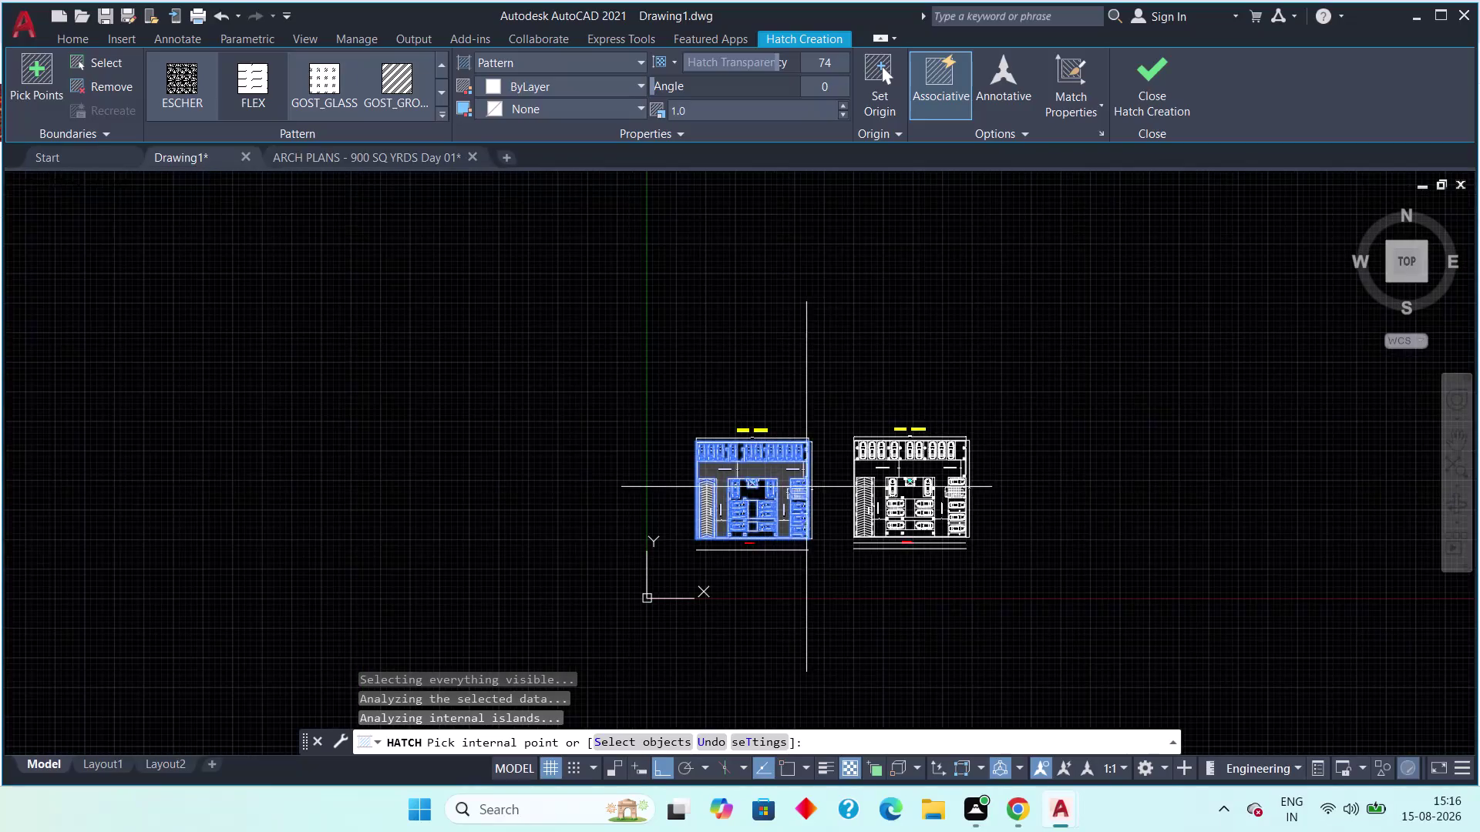
Finish placing the semi-transparent FLEX hatch on the left plan's driveway.
scroll(up, 3)
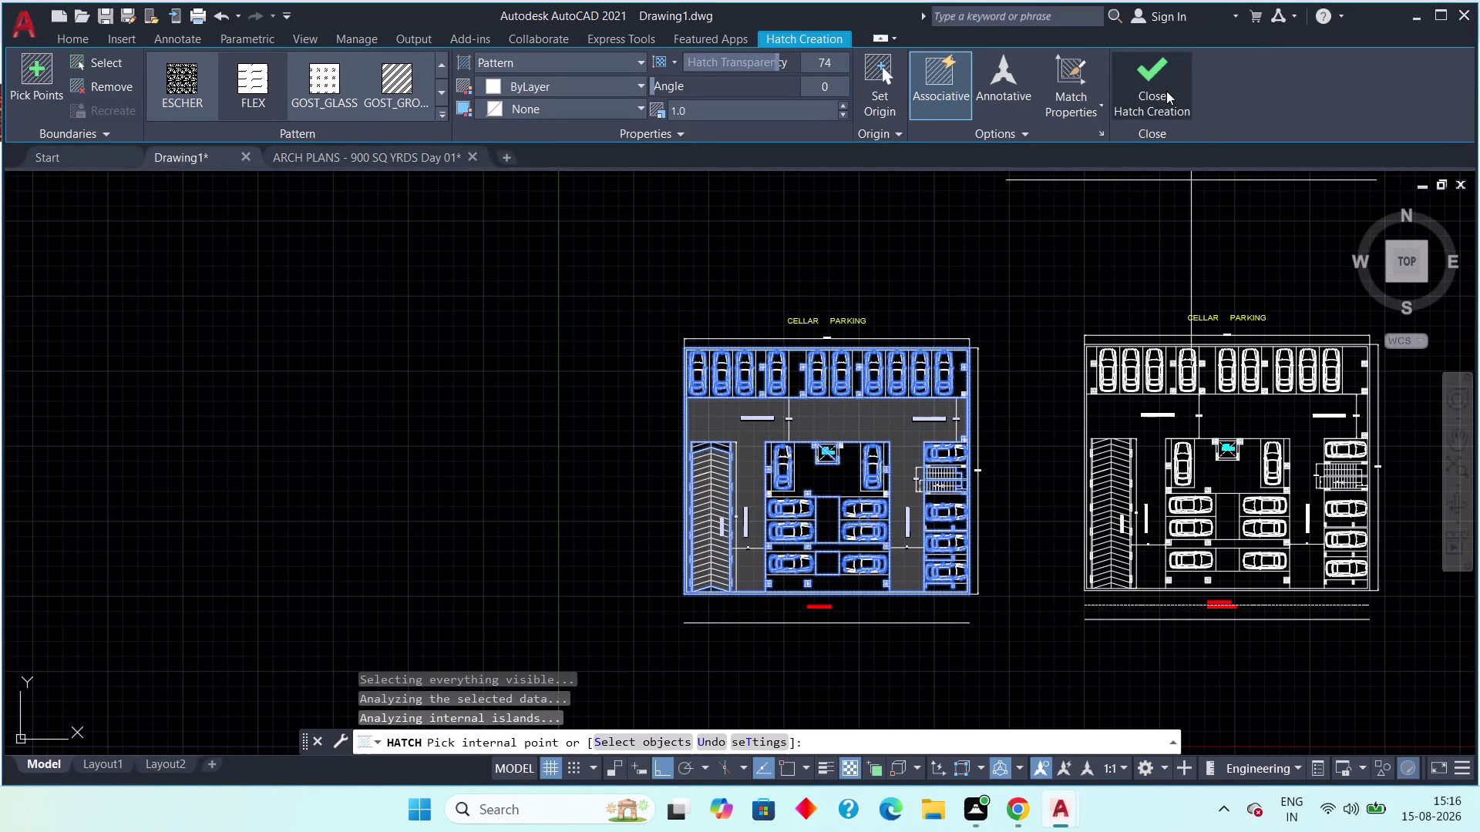
click(1166, 91)
scroll(up, 3)
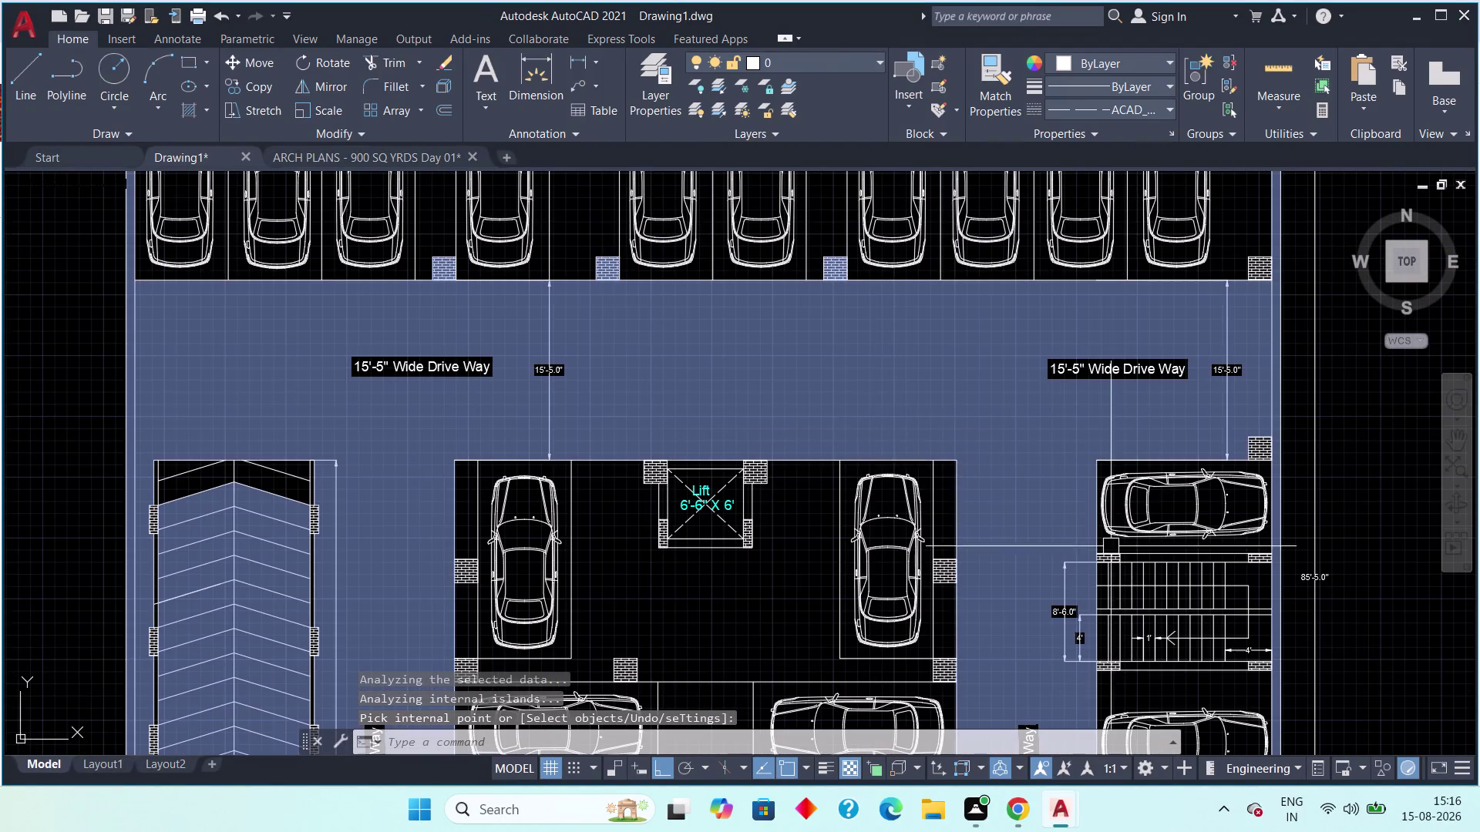
click(1053, 433)
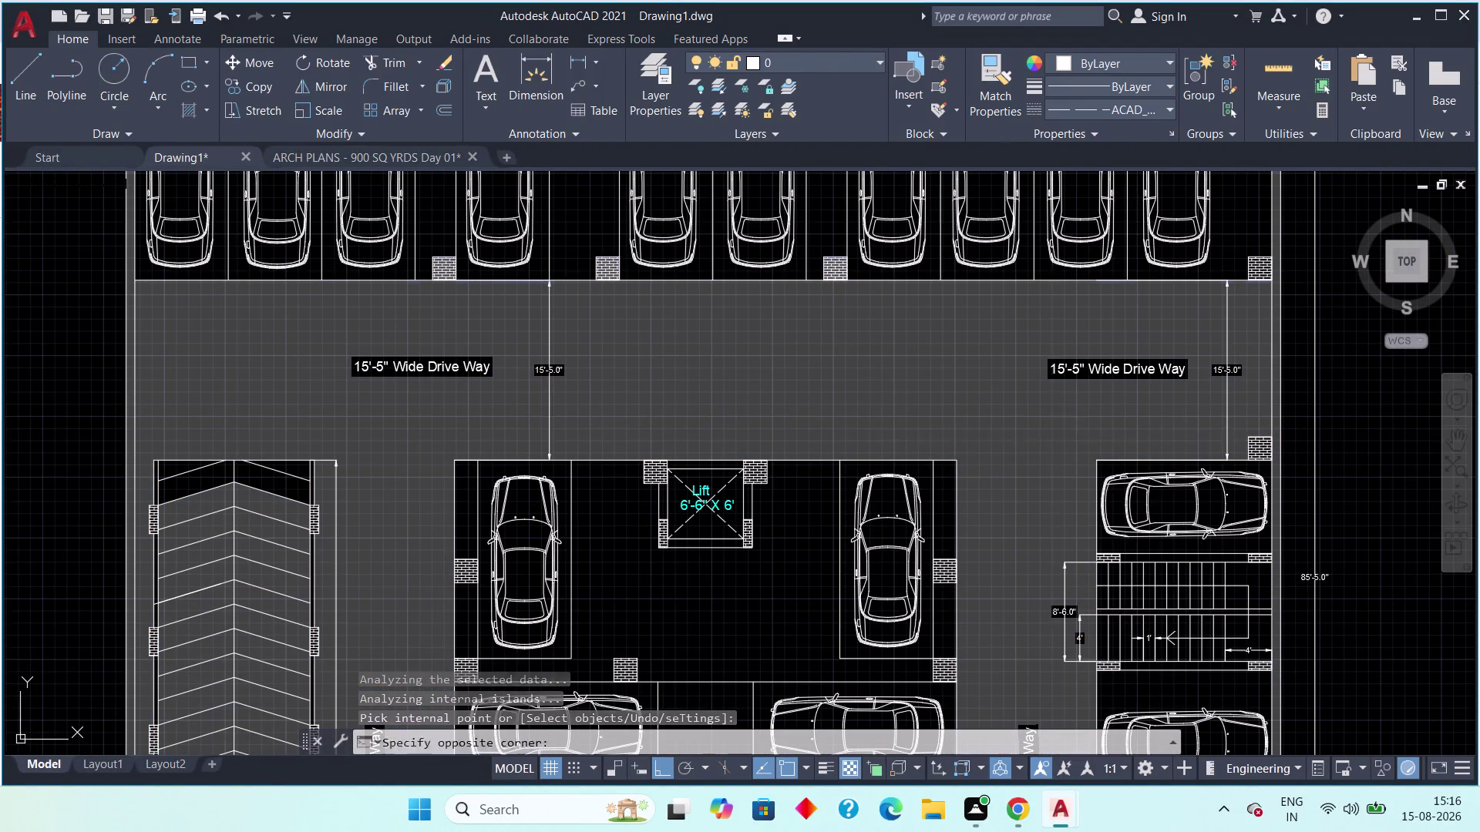
double_click(987, 418)
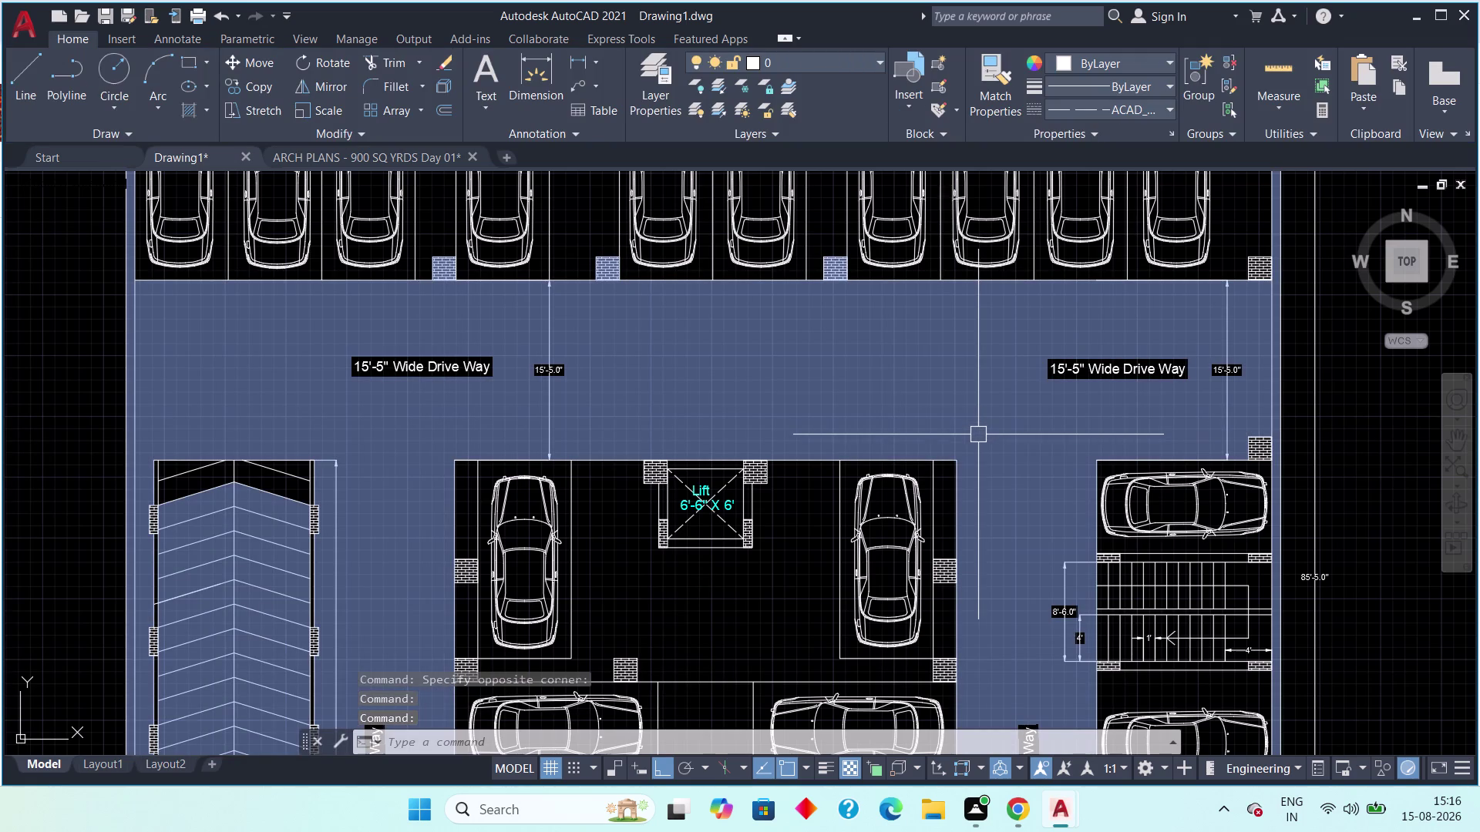
Clear the selection and reopen the driveway hatch for editing.
key(Escape)
key(Escape)
key(Escape)
key(Escape)
key(Escape)
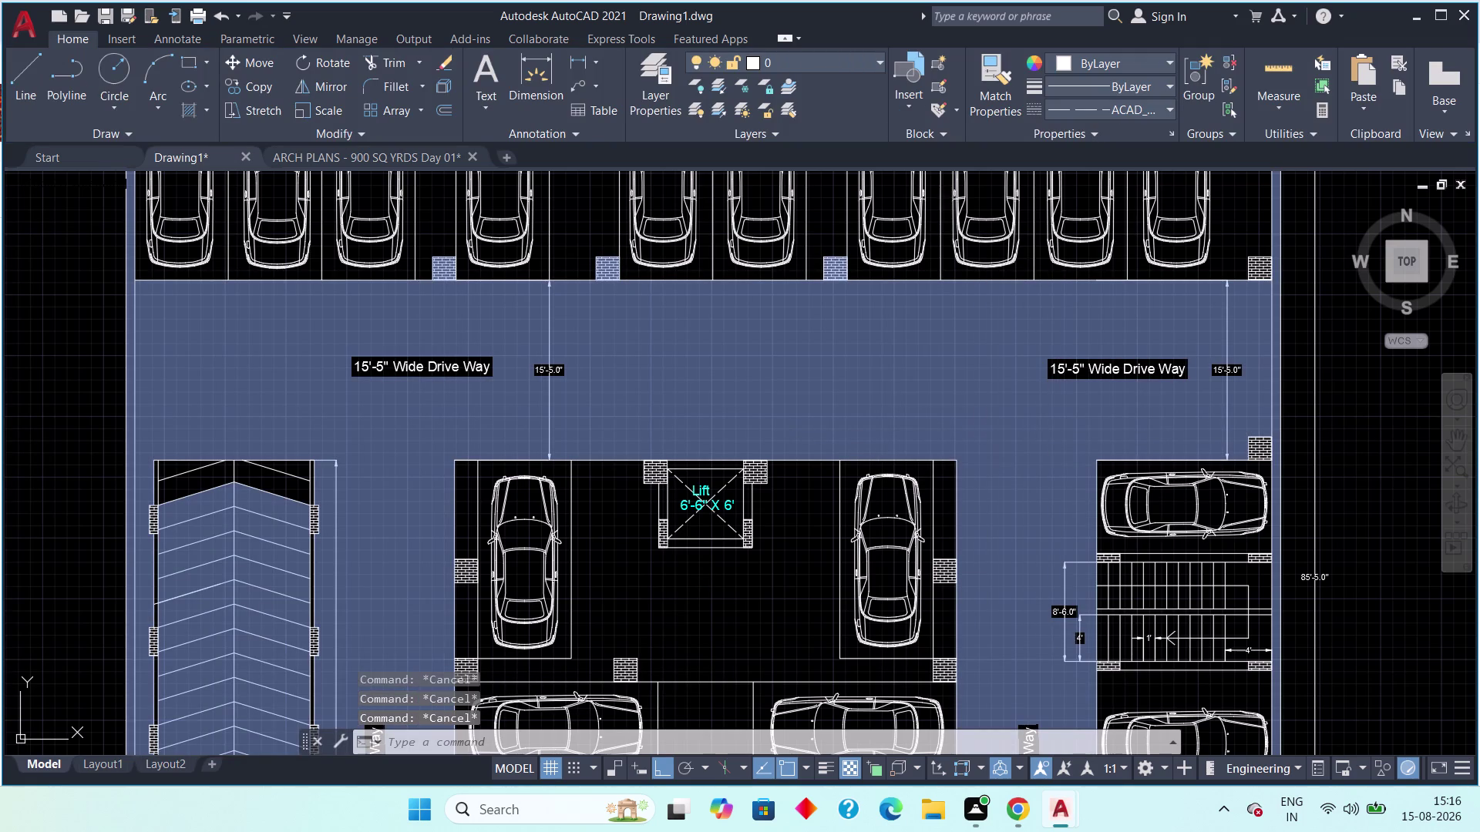
key(Escape)
key(Escape)
key(Escape)
scroll(down, 3)
double_click(1040, 444)
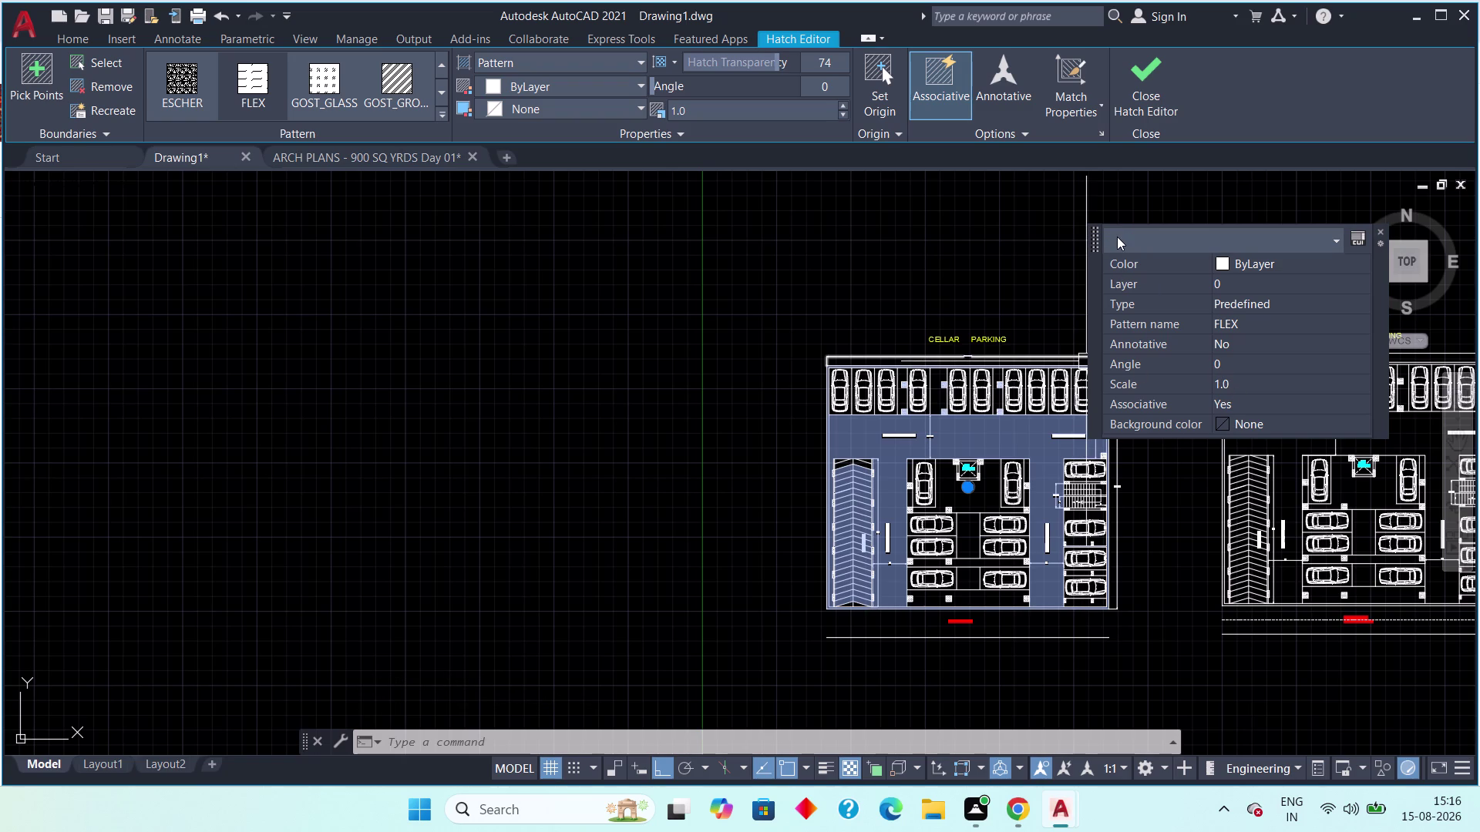
Dismiss the driveway hatch's properties panel and deselect the hatch.
click(1134, 82)
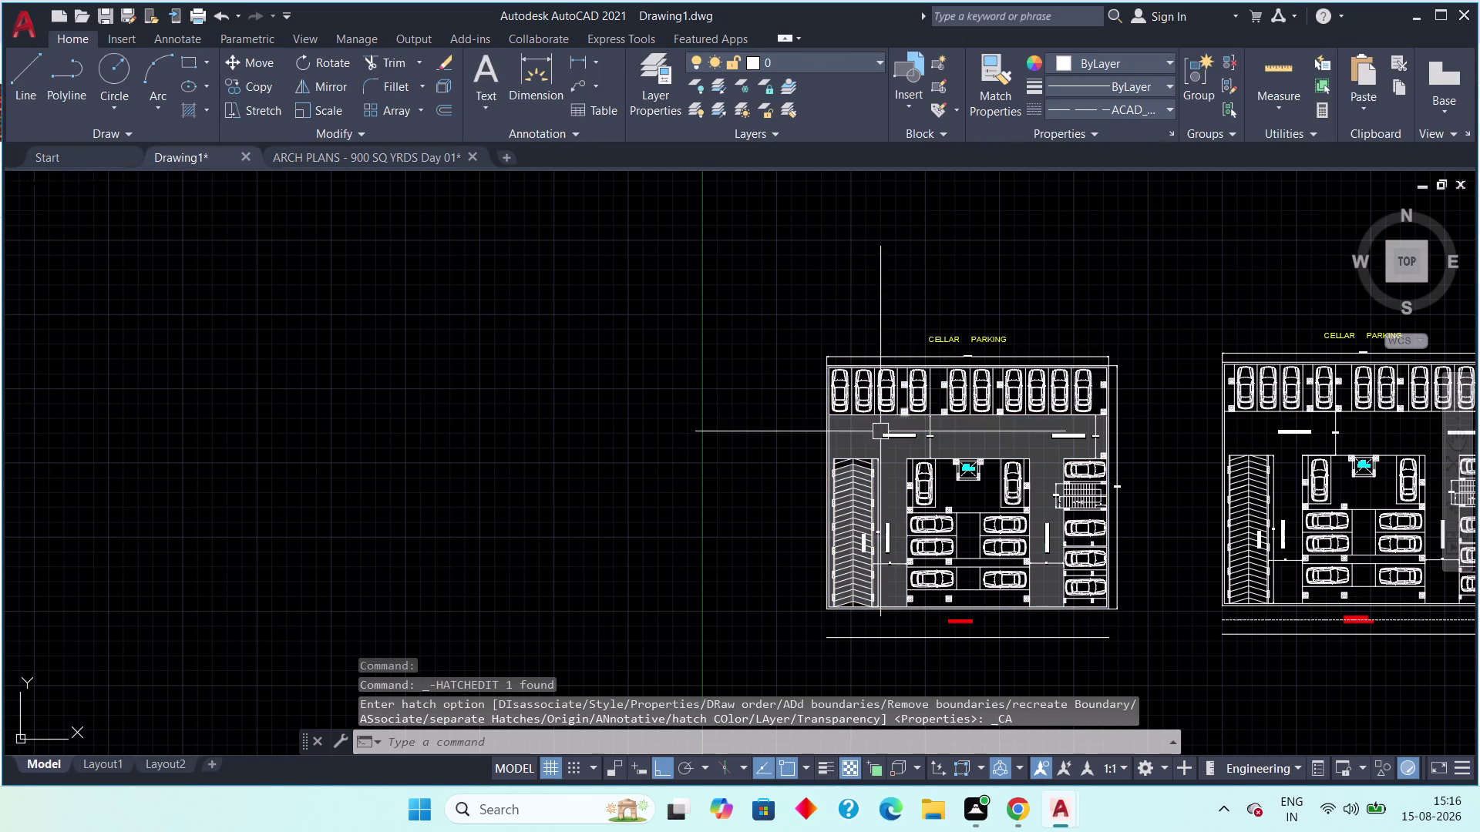
click(871, 436)
scroll(up, 3)
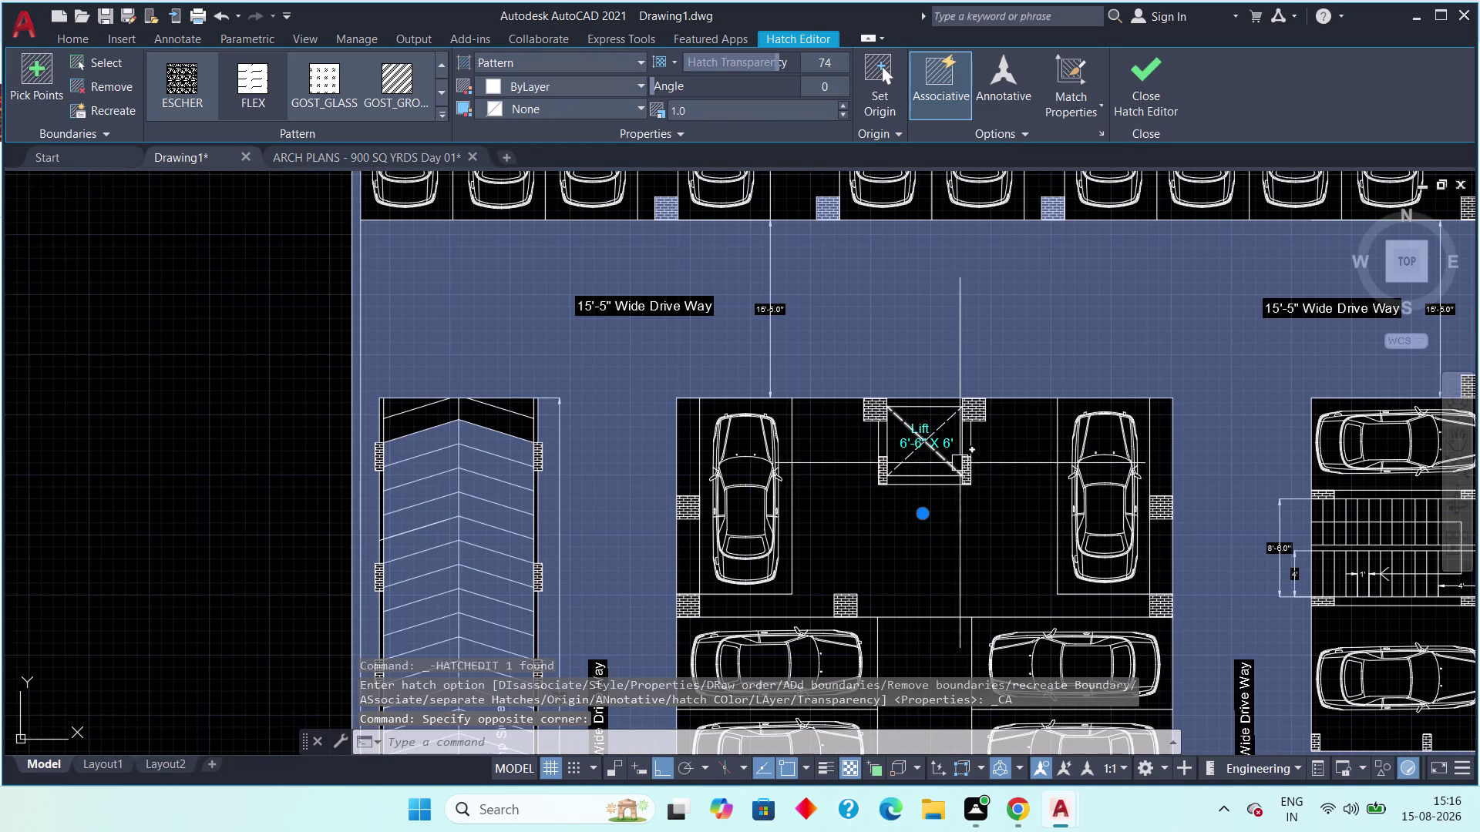
middle_drag(974, 442, 741, 336)
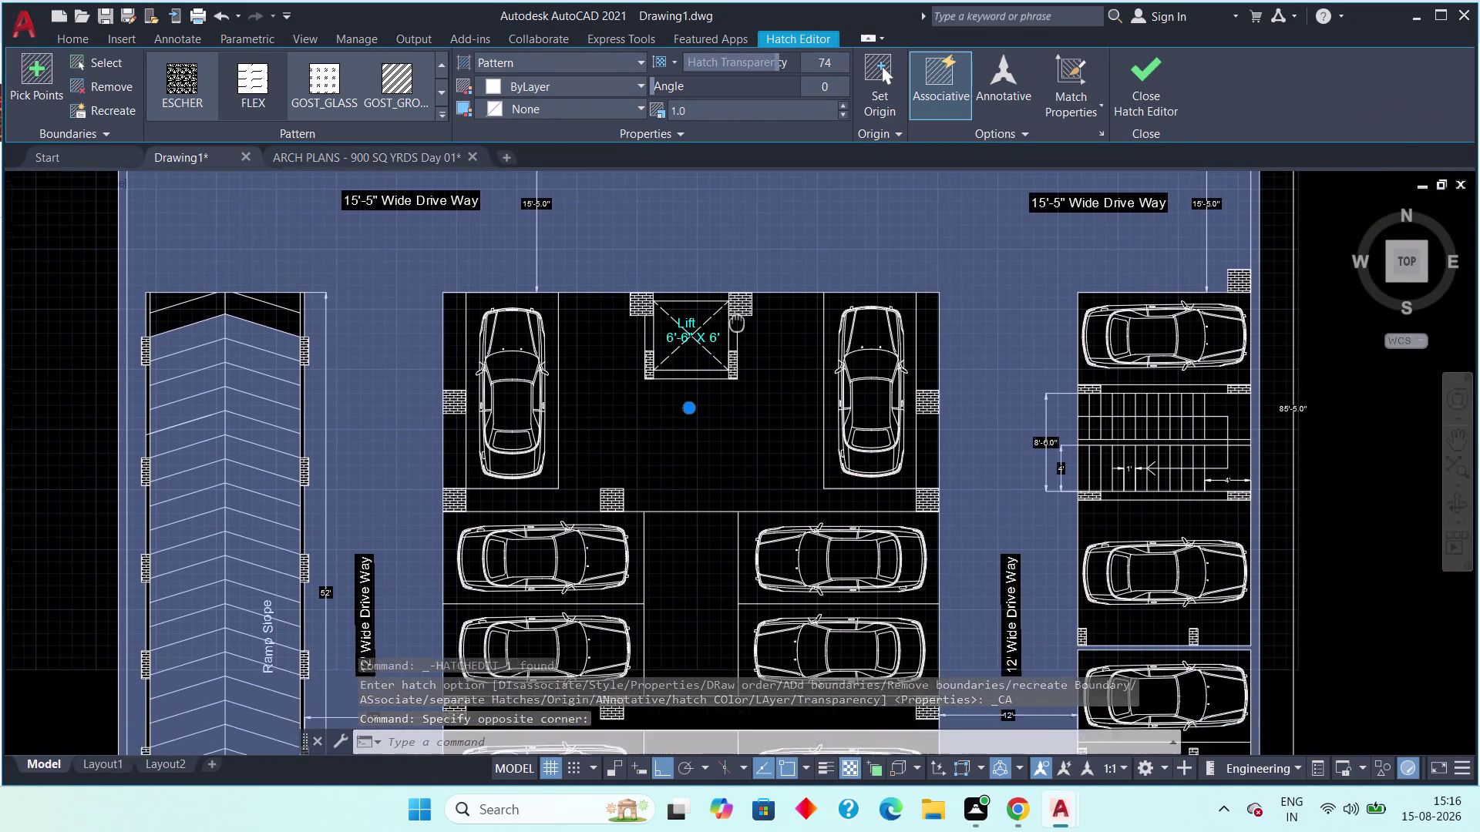
middle_drag(741, 336, 722, 220)
scroll(down, 3)
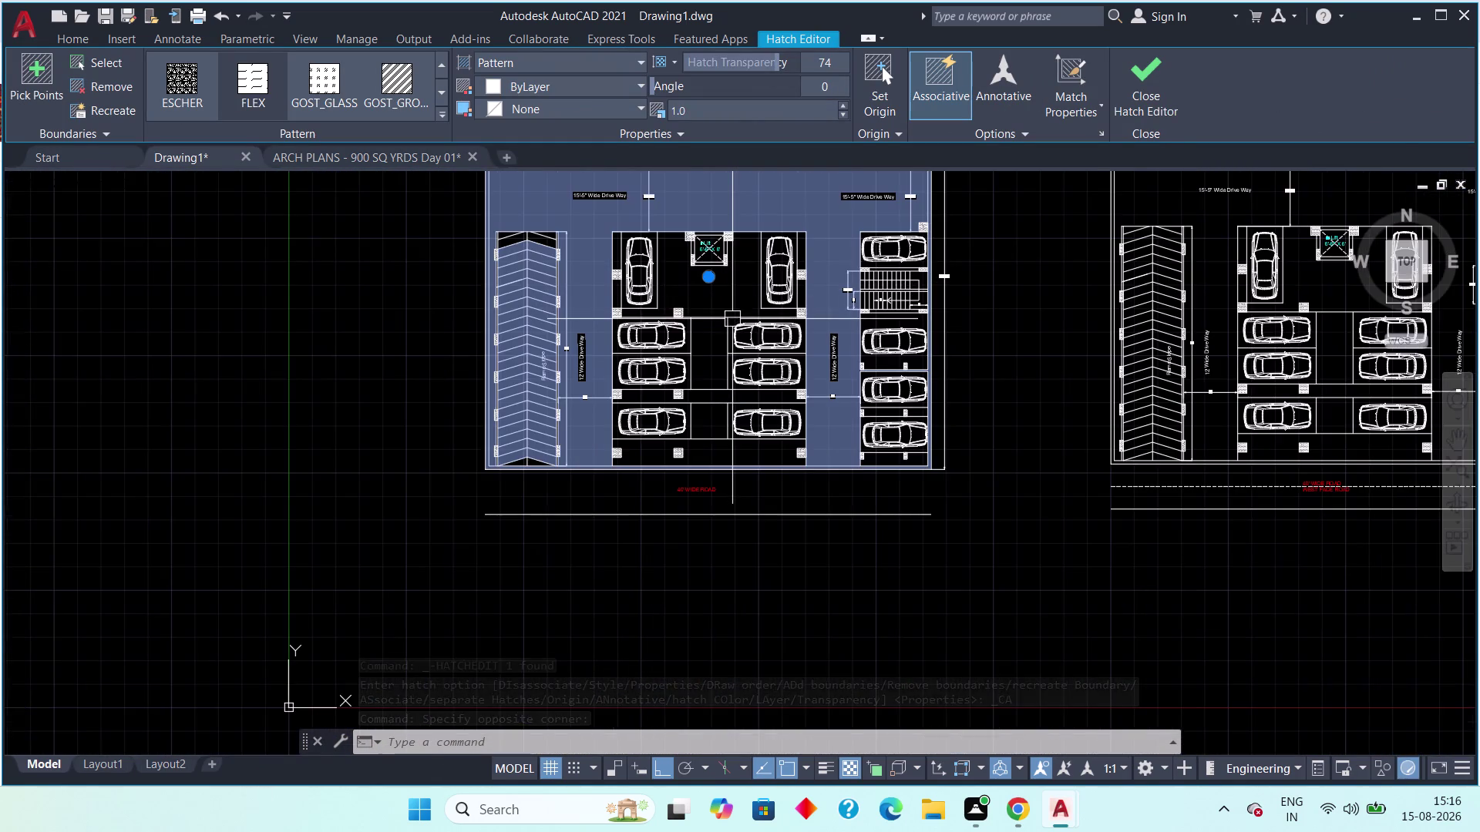
middle_drag(735, 324, 711, 483)
key(Escape)
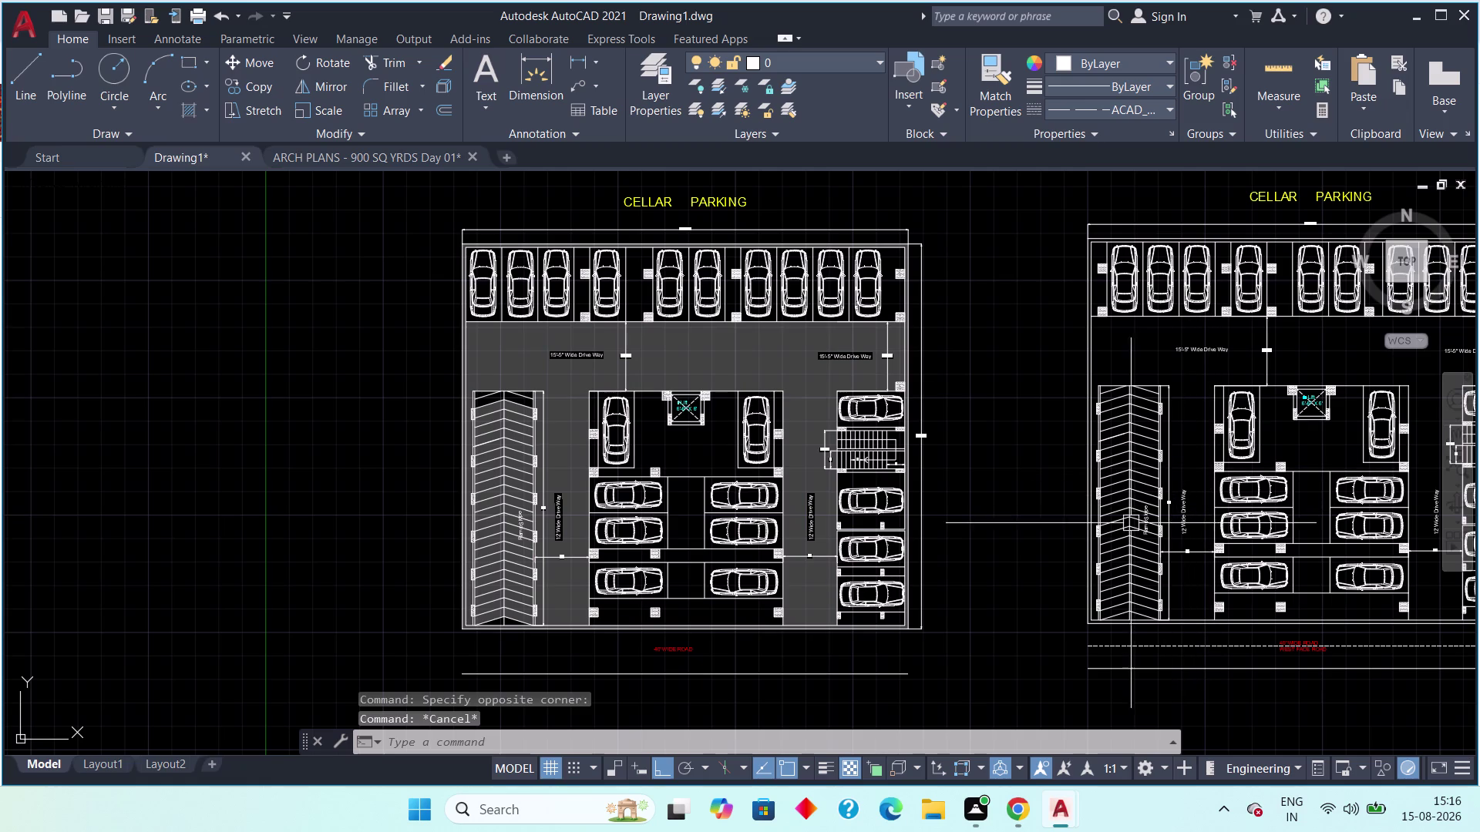
Pan and zoom to frame both cellar parking plans side by side.
middle_drag(1075, 491, 973, 437)
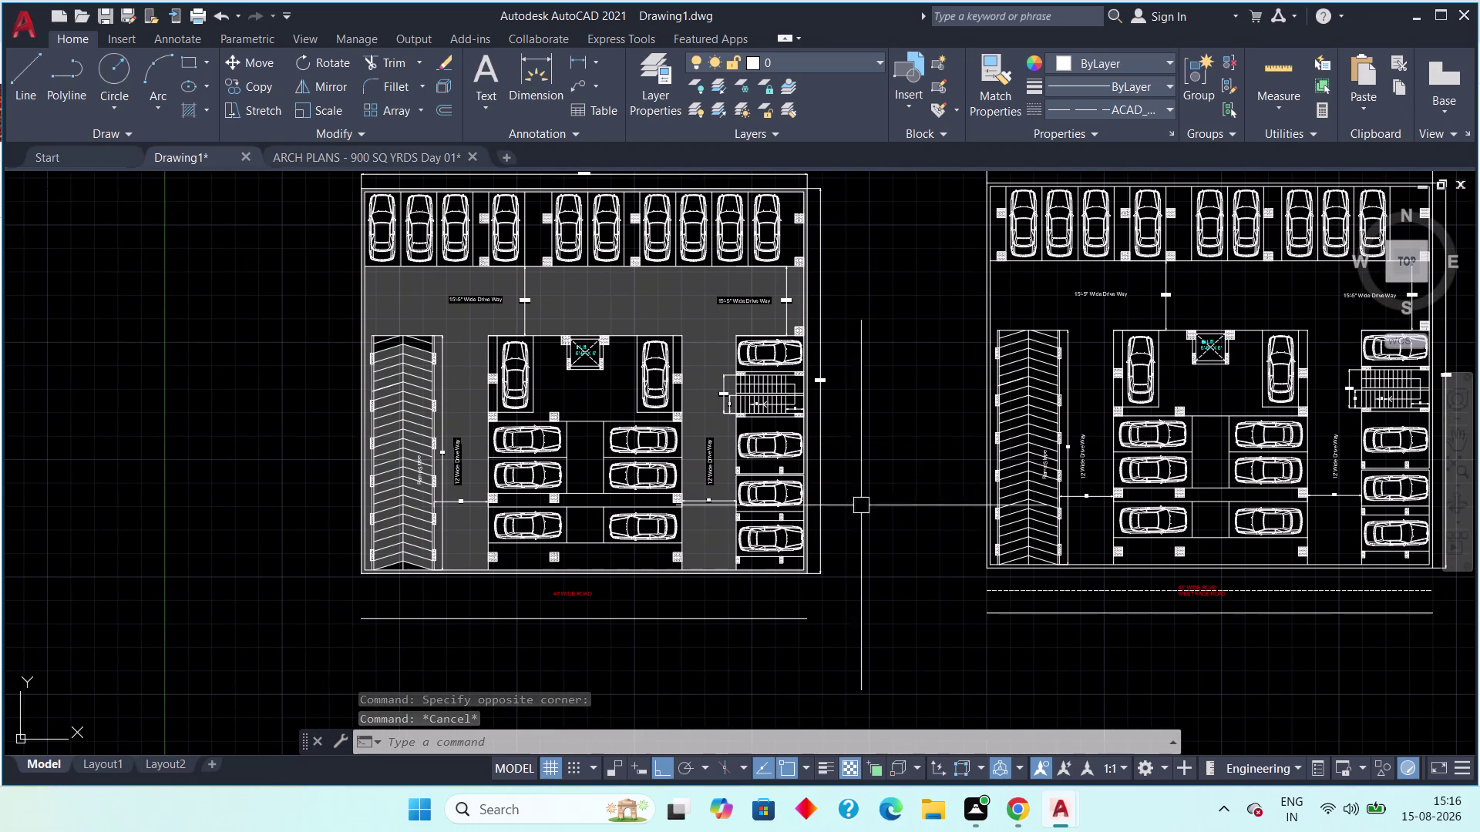
scroll(up, 3)
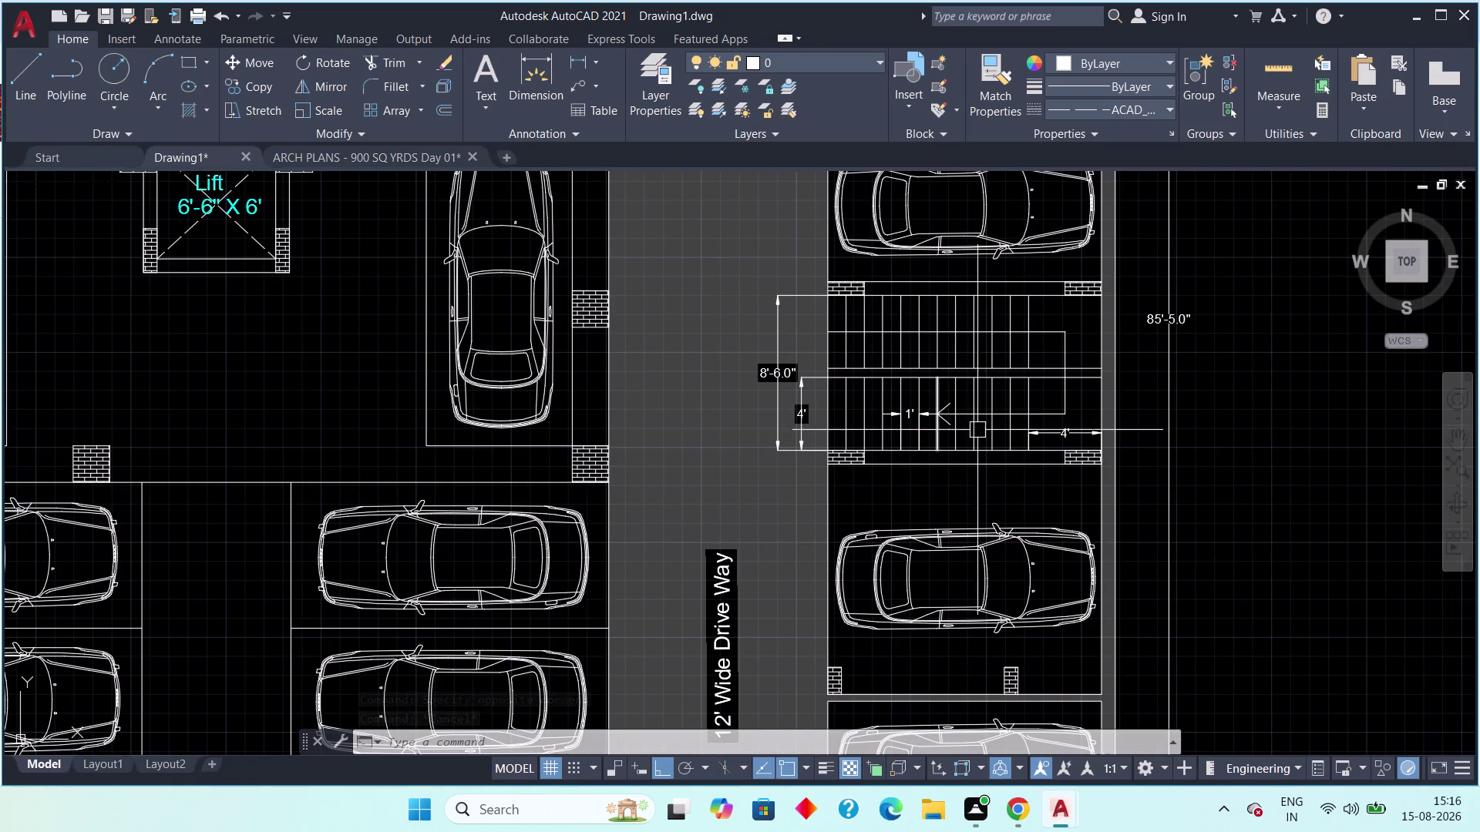
scroll(down, 3)
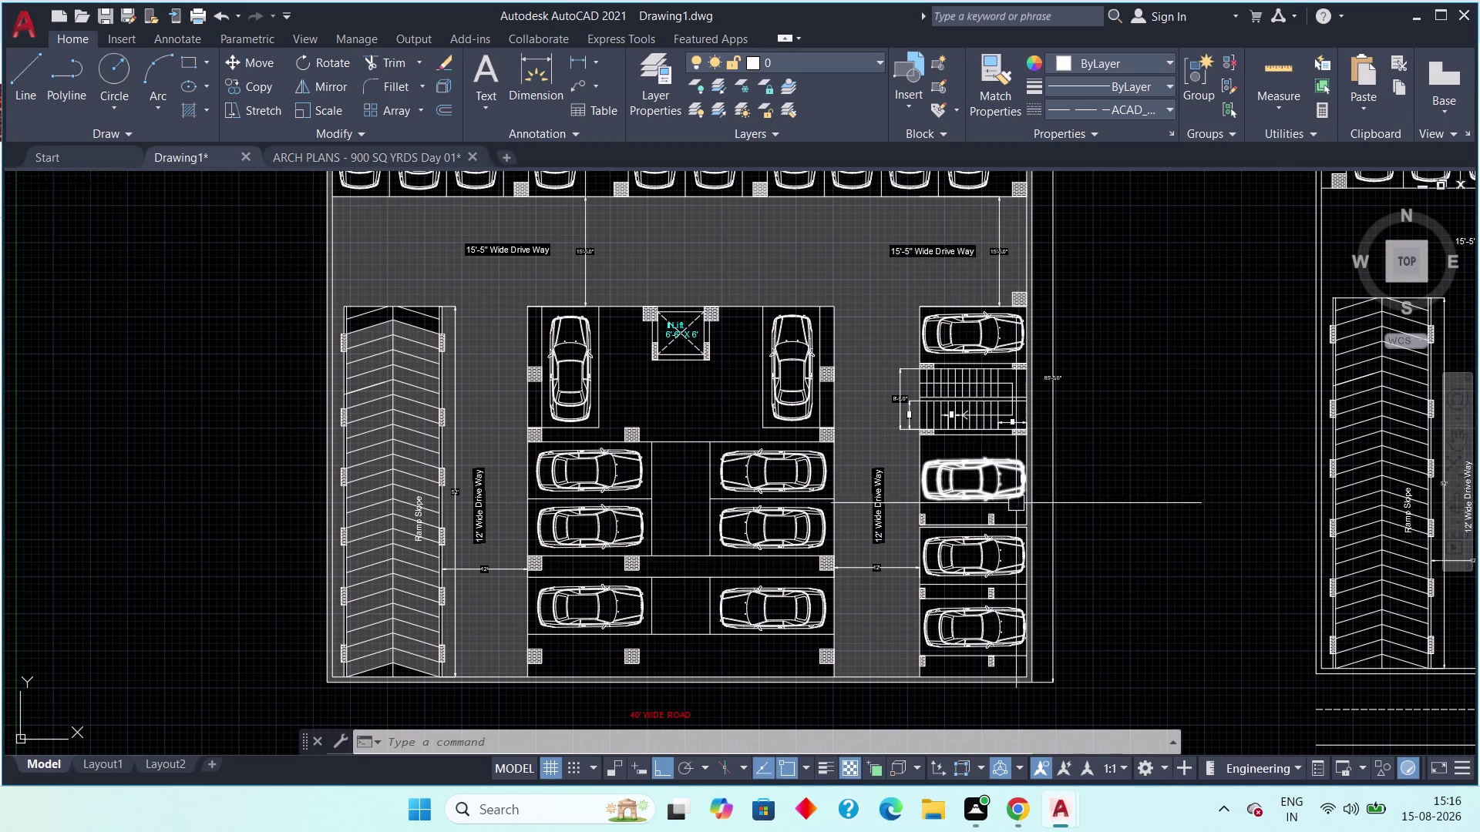
middle_drag(1137, 445, 935, 440)
scroll(down, 3)
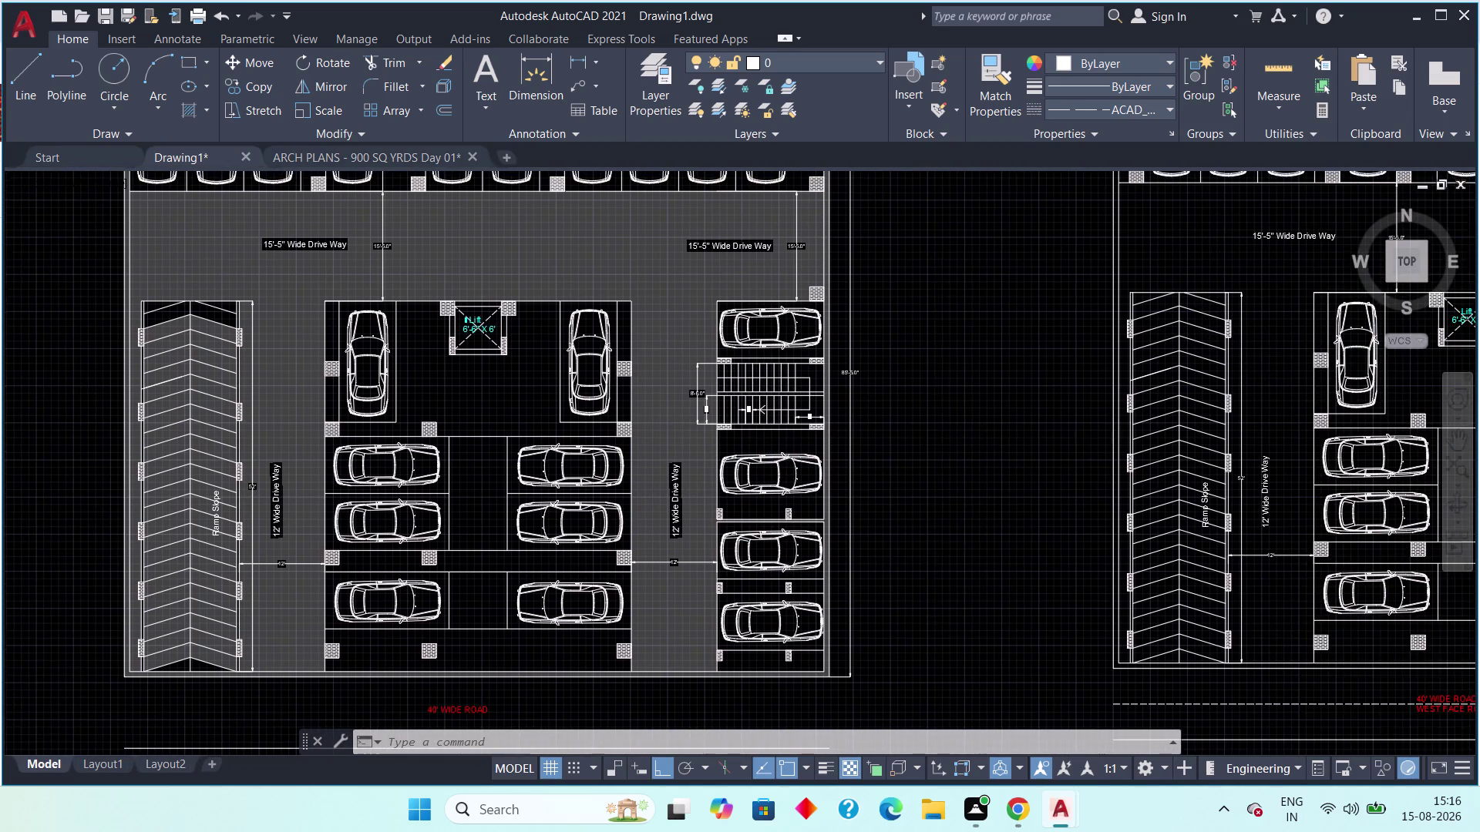
scroll(down, 3)
middle_drag(935, 448, 776, 450)
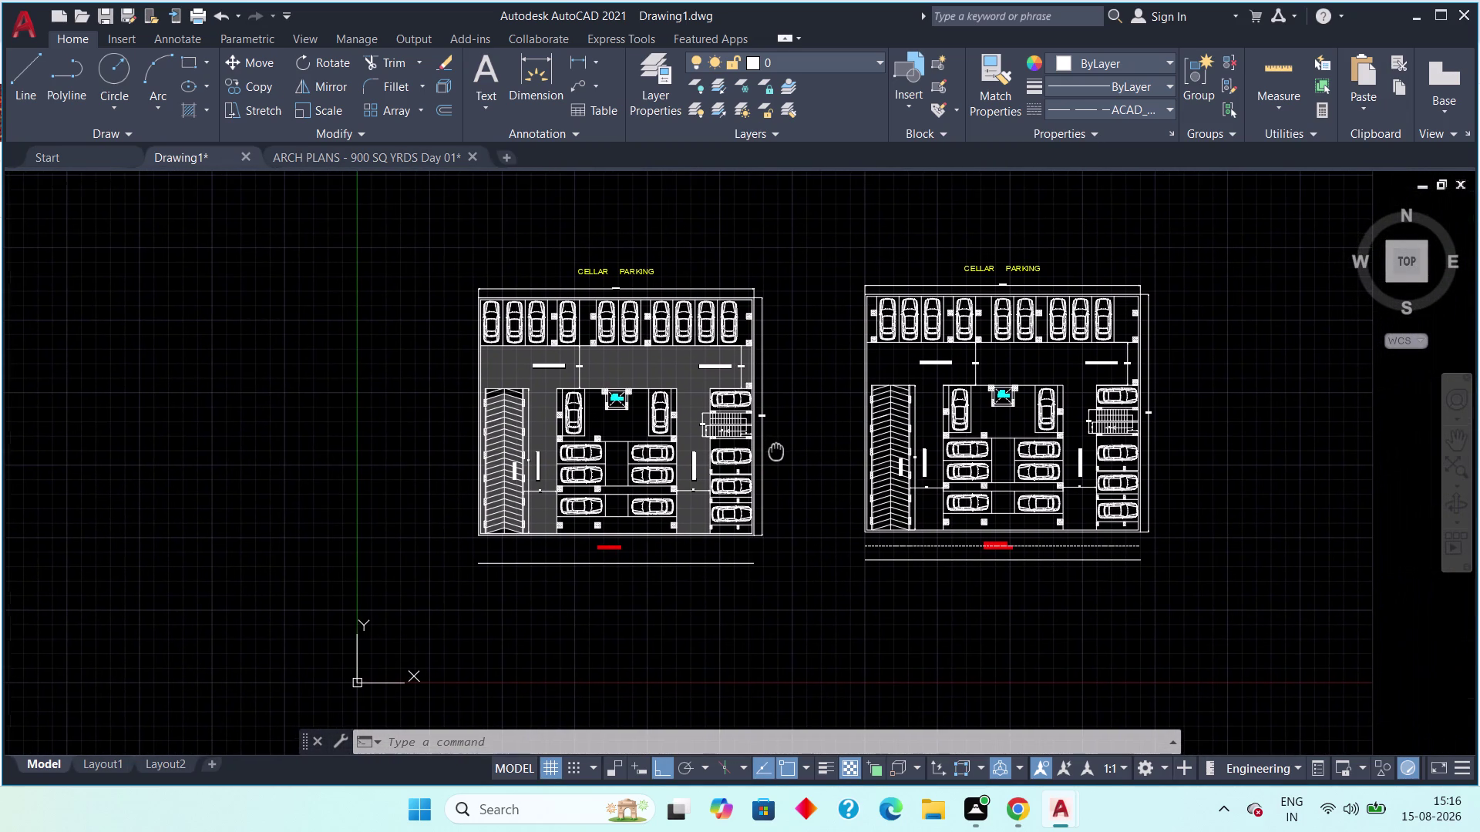
middle_drag(777, 450, 681, 441)
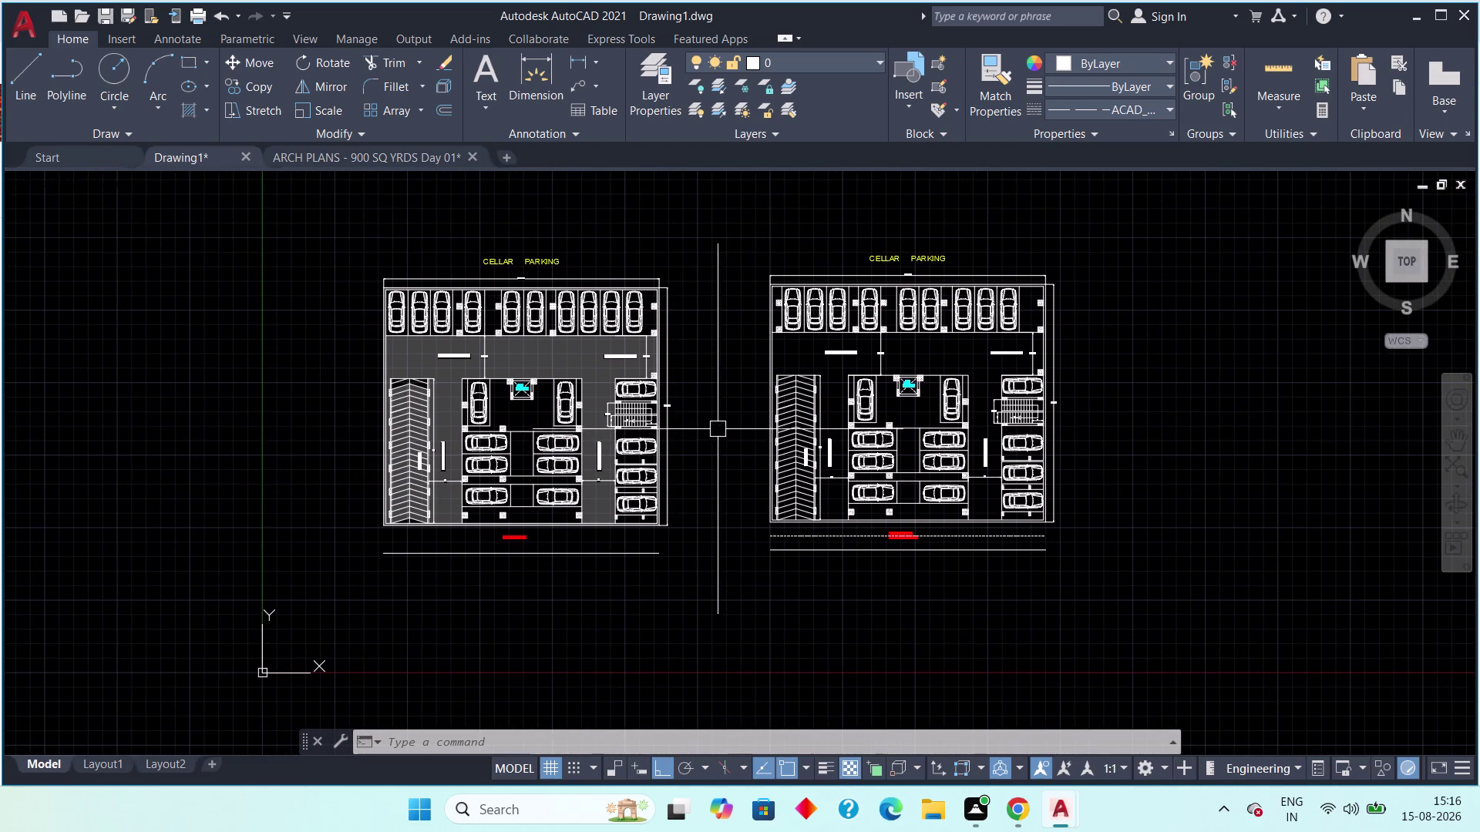
scroll(up, 3)
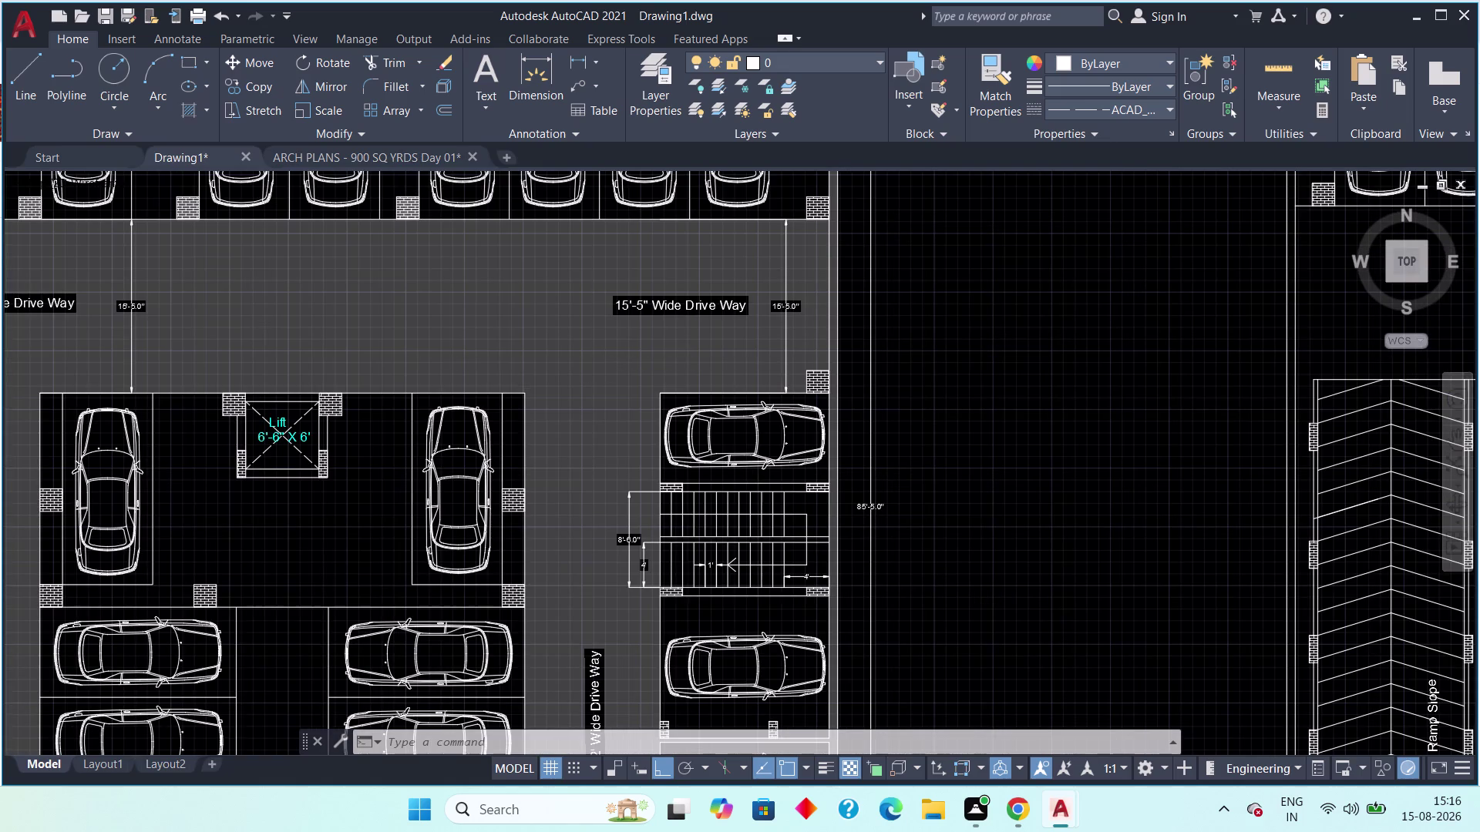
scroll(up, 3)
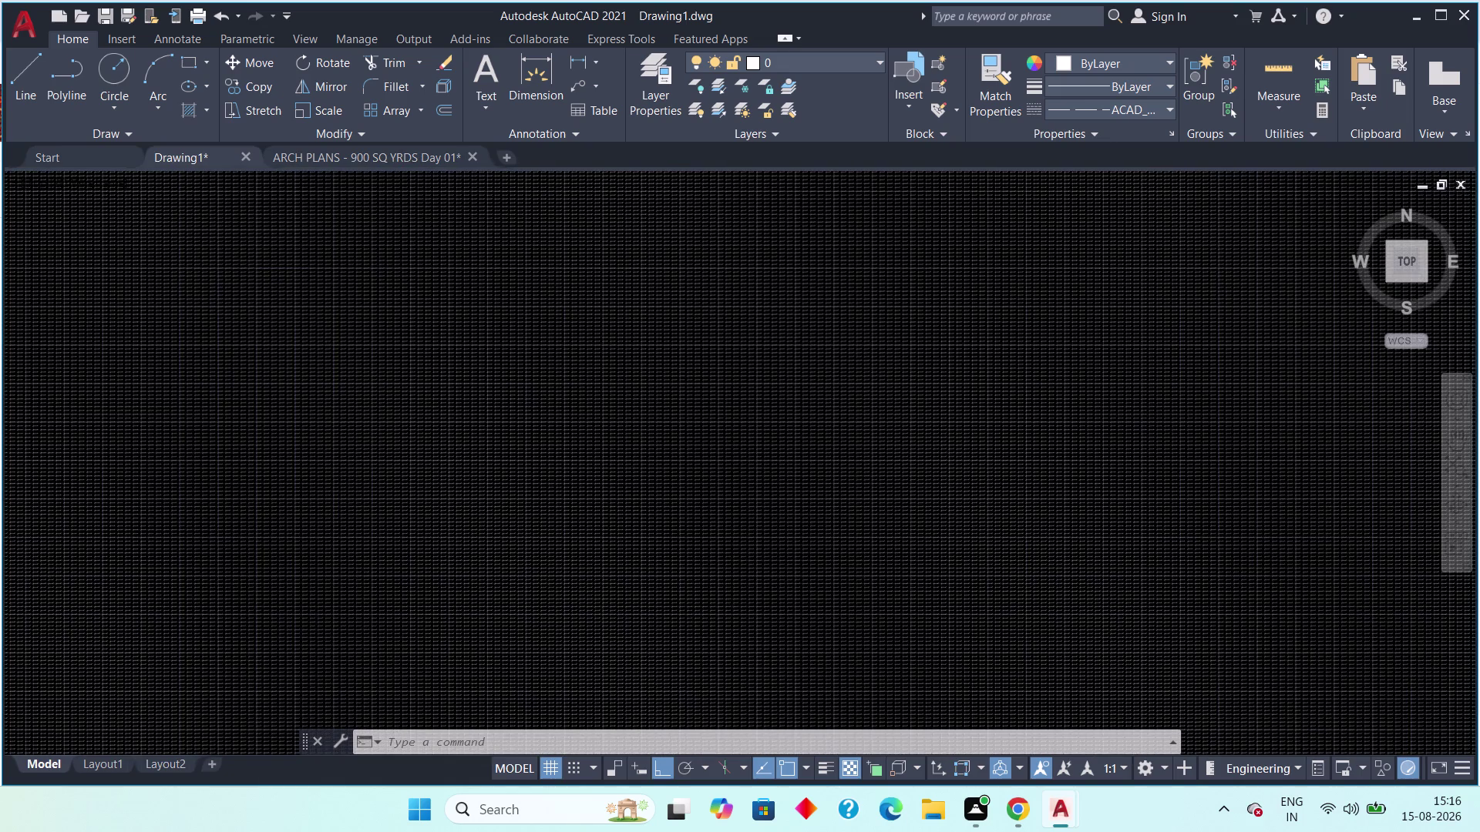
scroll(up, 3)
scroll(up, 3)
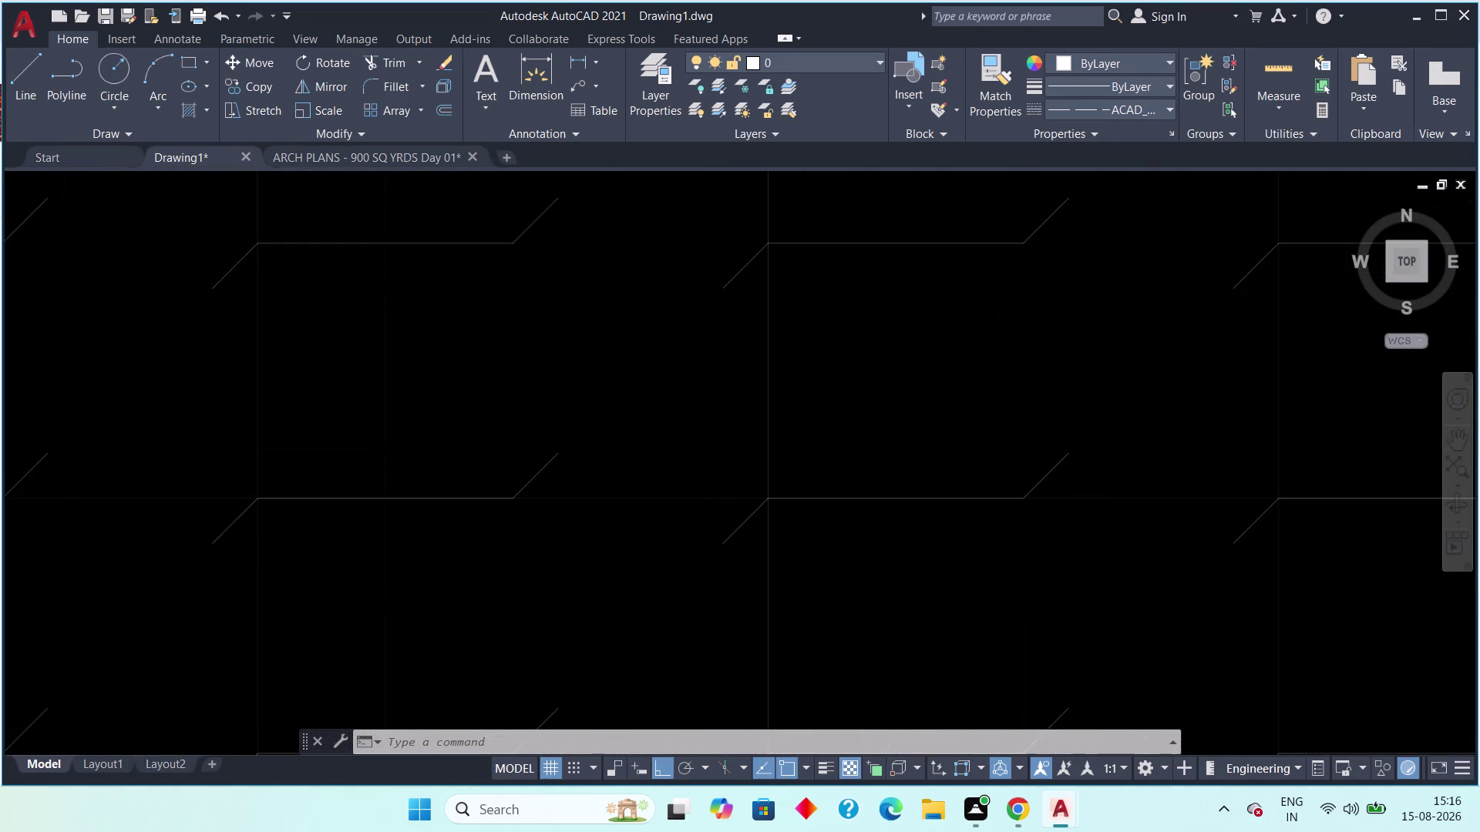
scroll(down, 3)
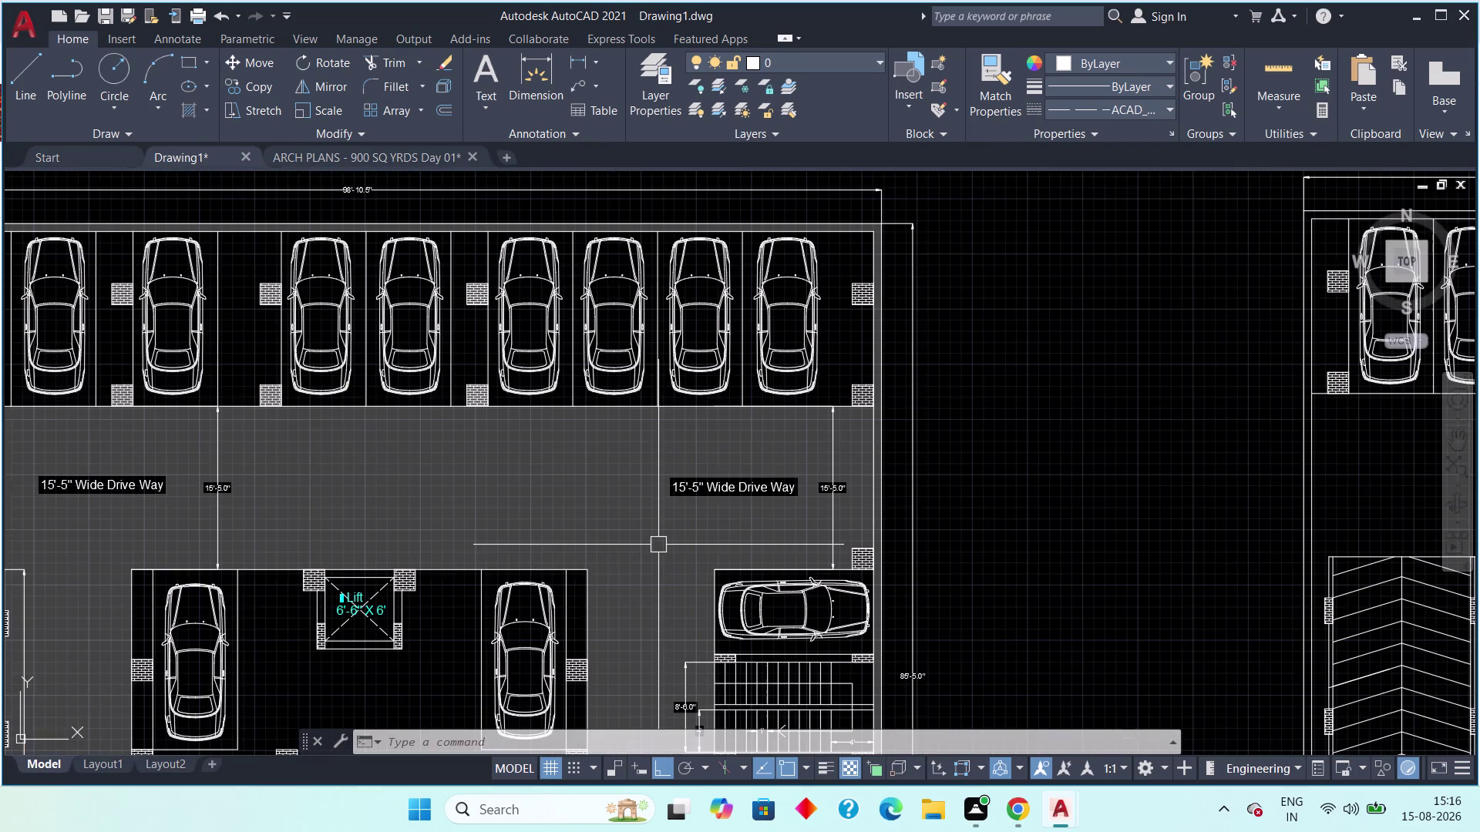
scroll(down, 3)
scroll(down, 3)
middle_drag(636, 522, 620, 380)
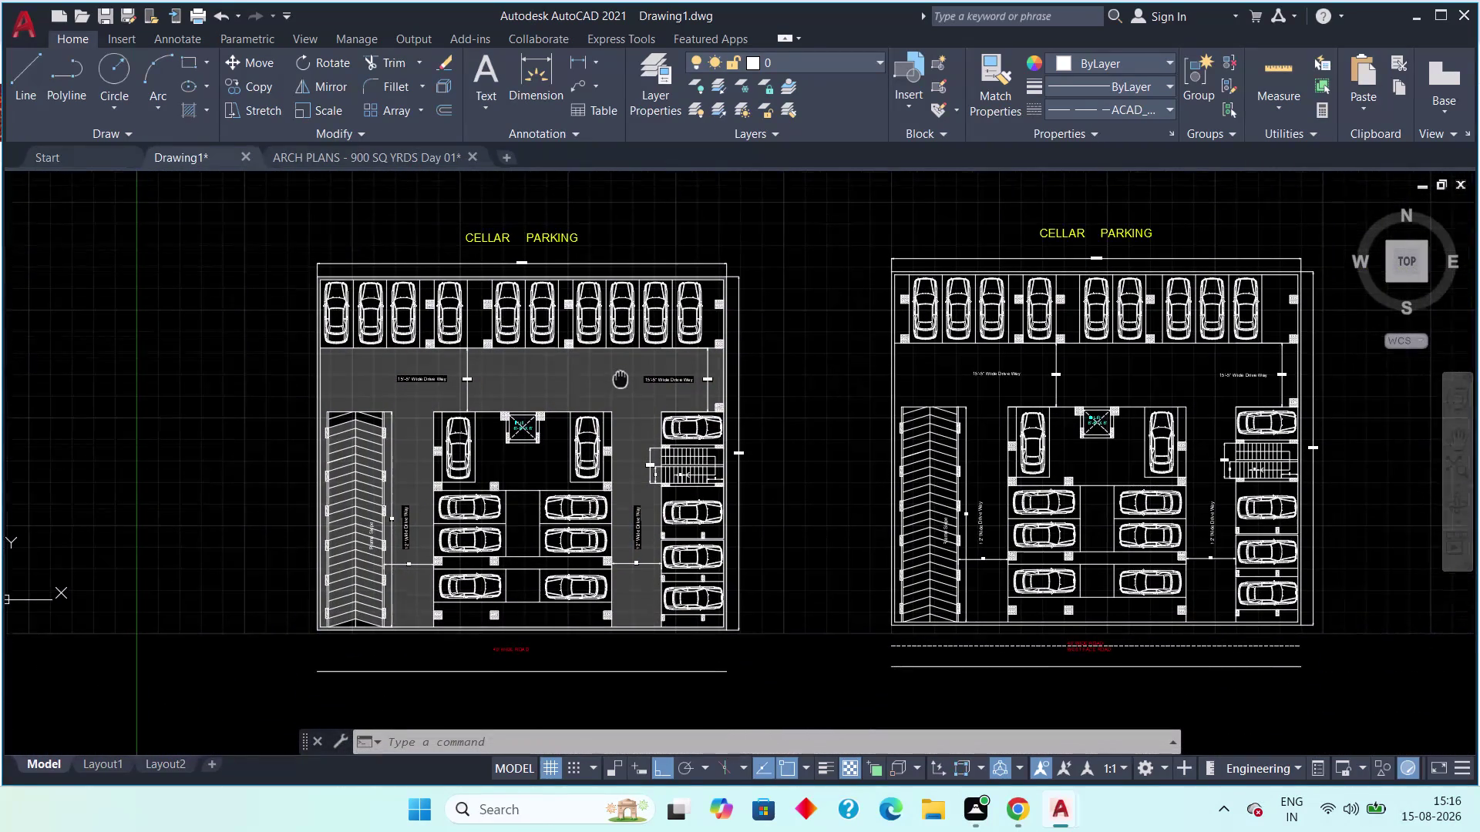
middle_drag(621, 379, 622, 377)
Open the driveway hatch's properties and set its pattern scale to 100.
click(617, 392)
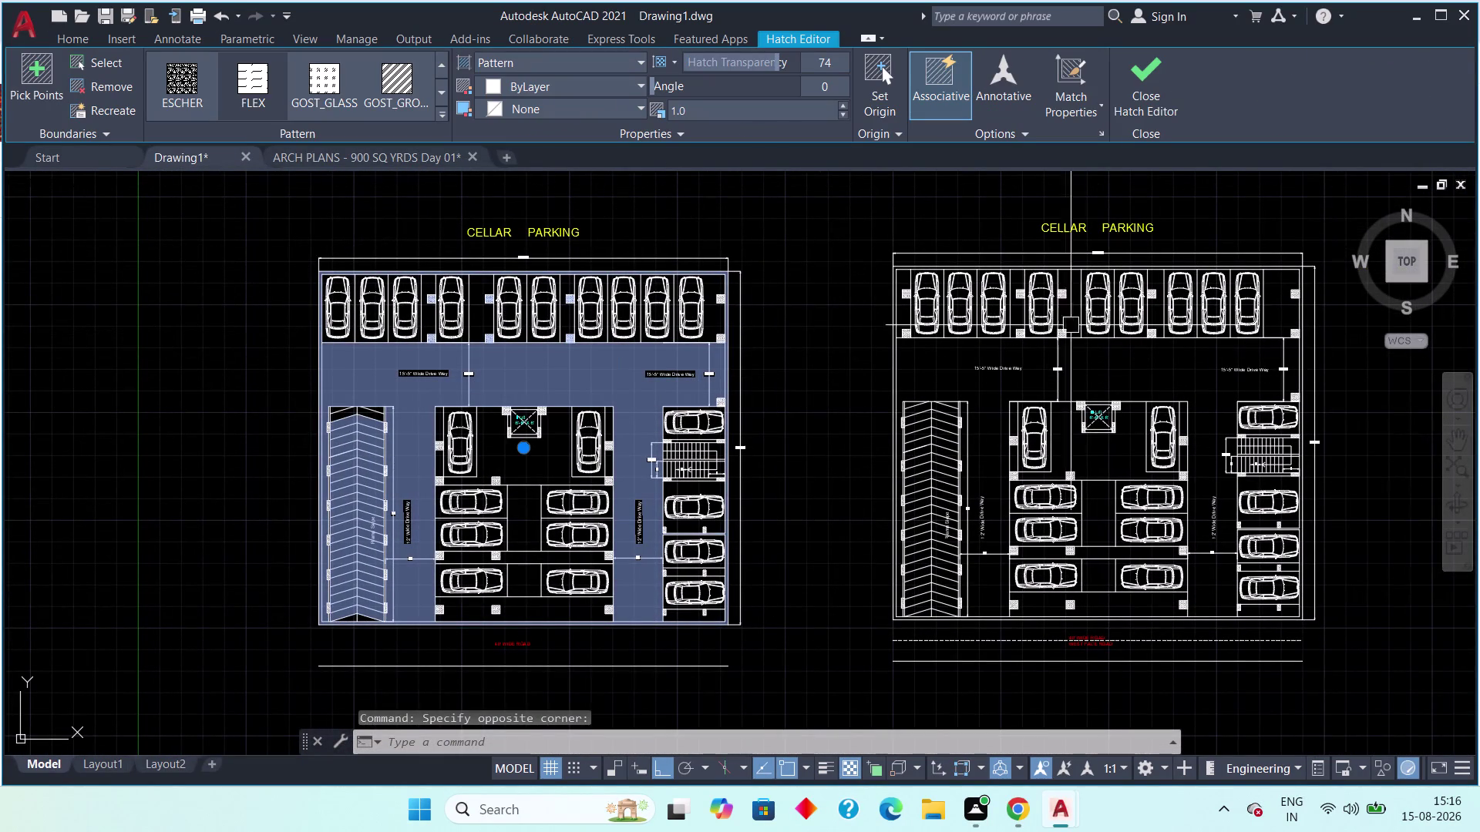
key(Escape)
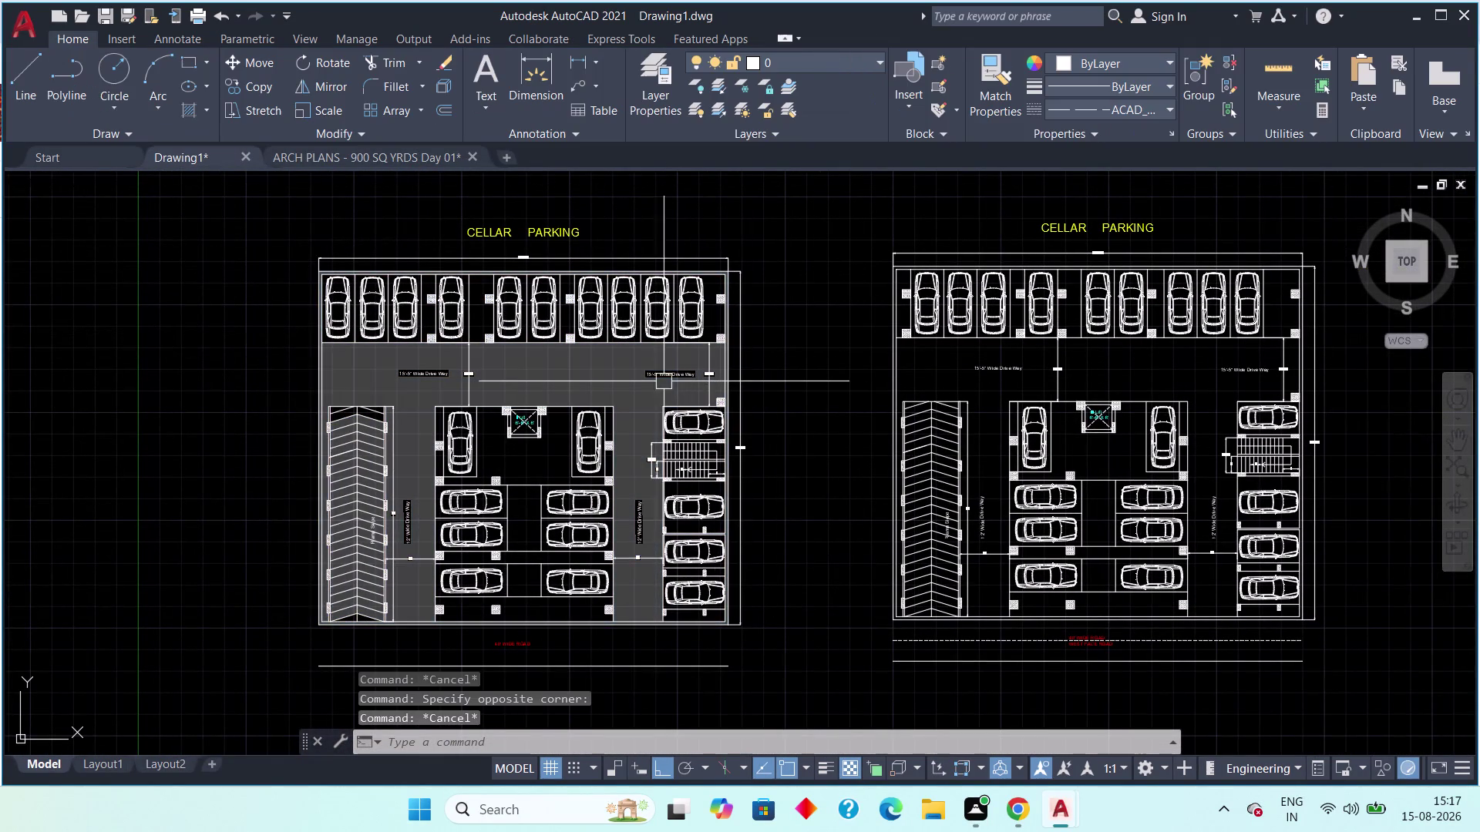
double_click(638, 382)
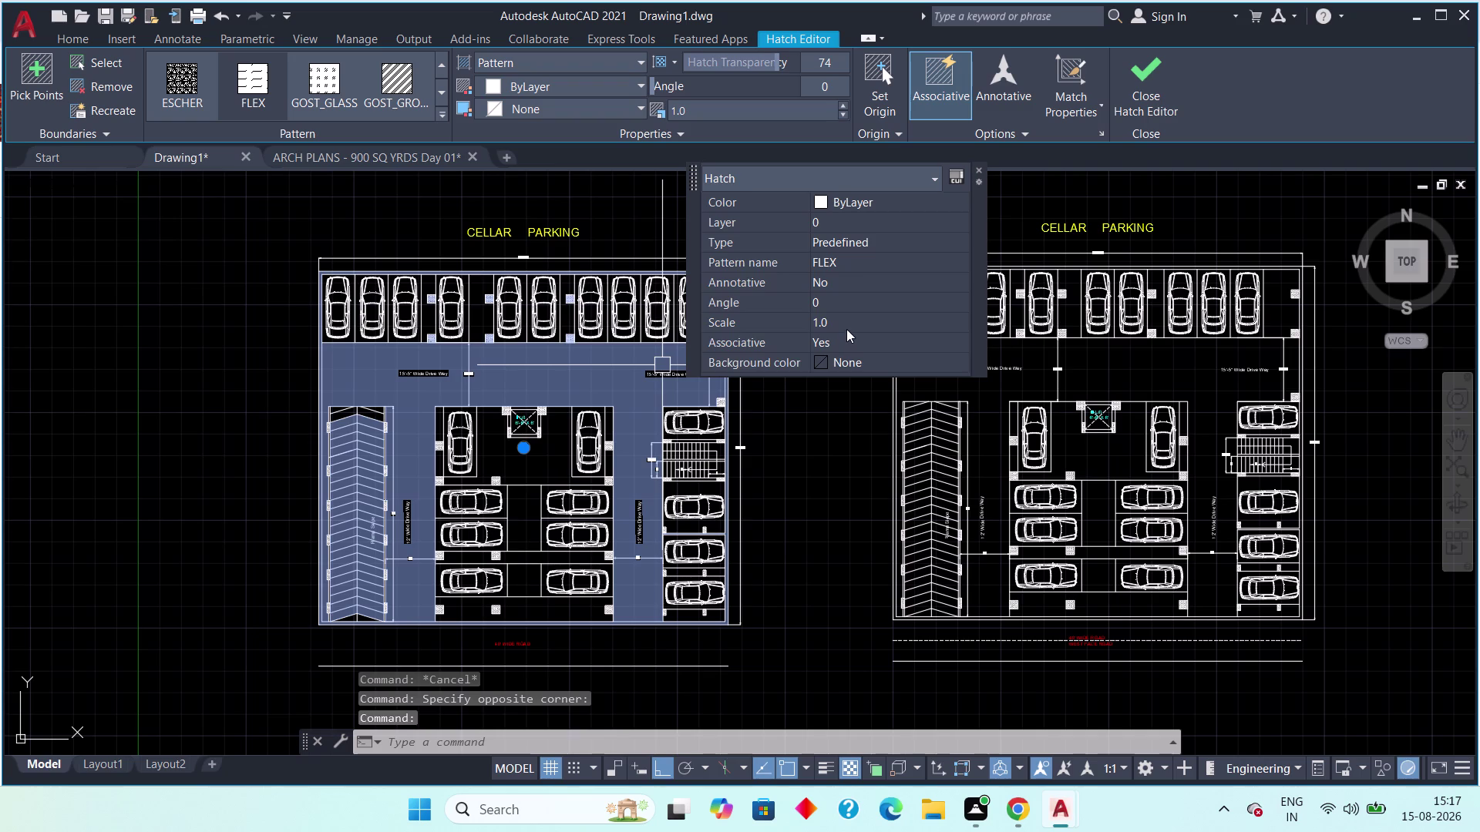
click(845, 323)
text(10)
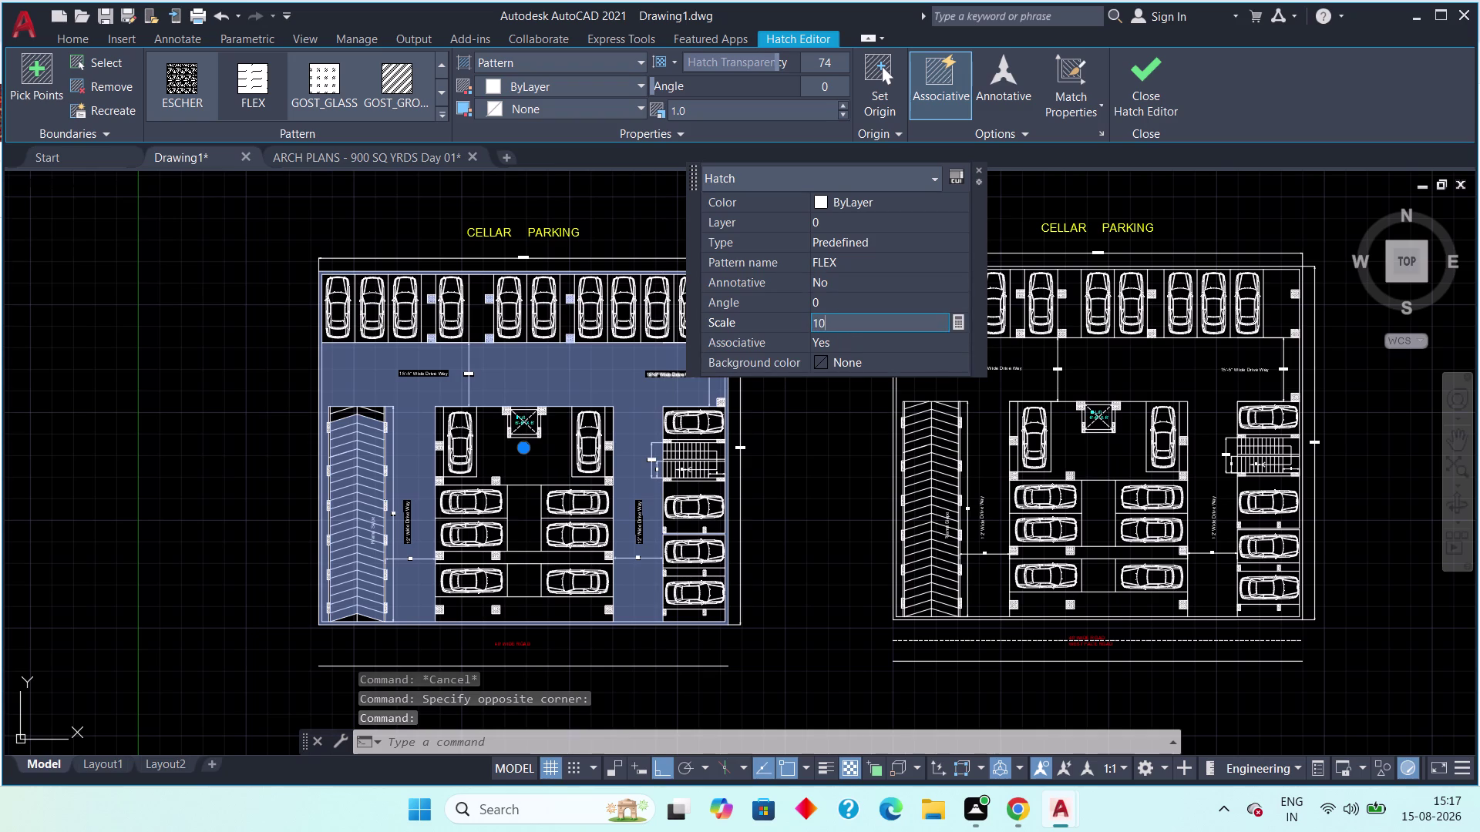
text(0)
key(Return)
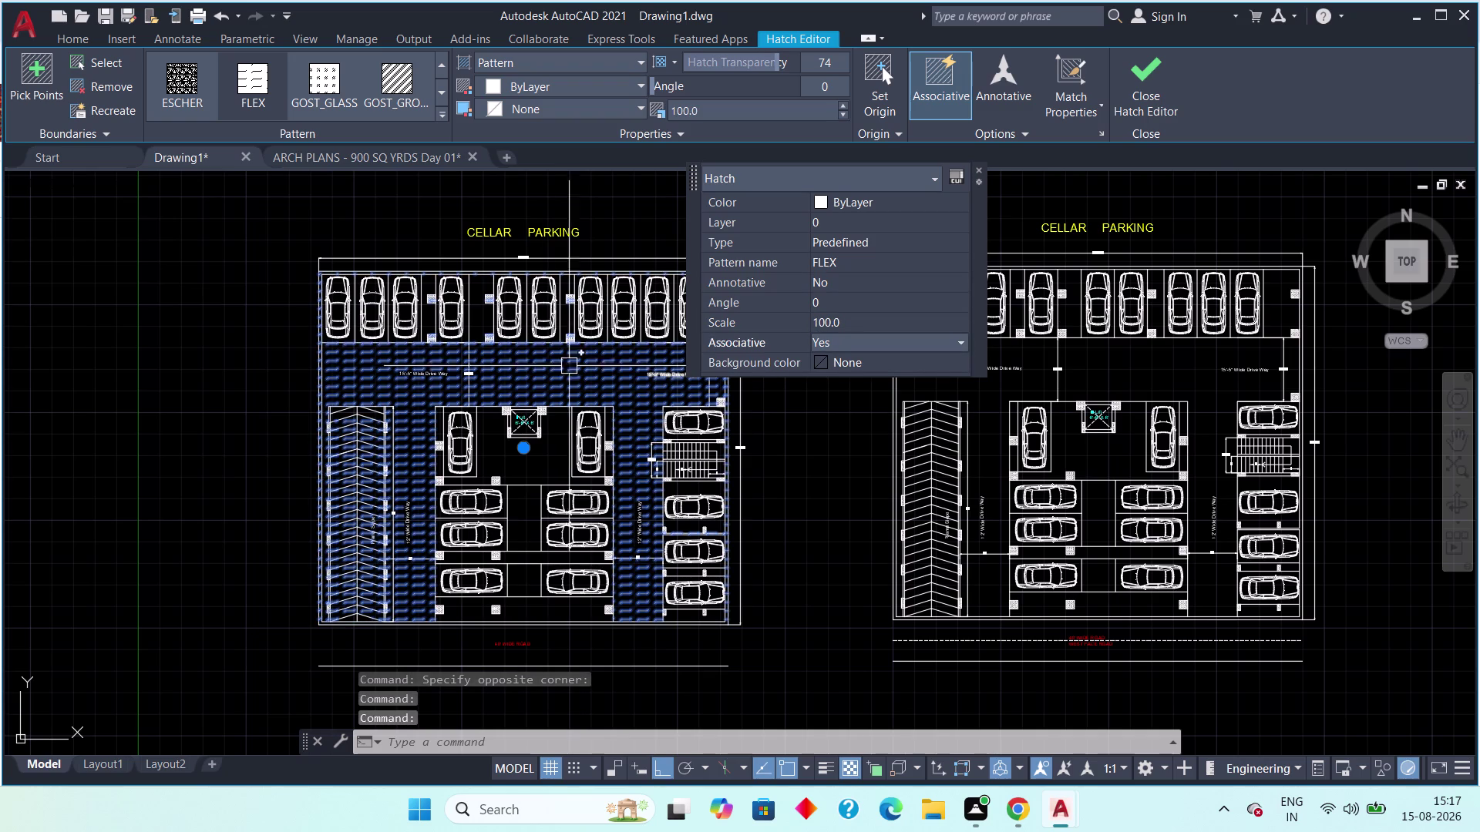
Change the driveway hatch scale to 50 and close the Hatch Editor.
scroll(up, 3)
scroll(down, 3)
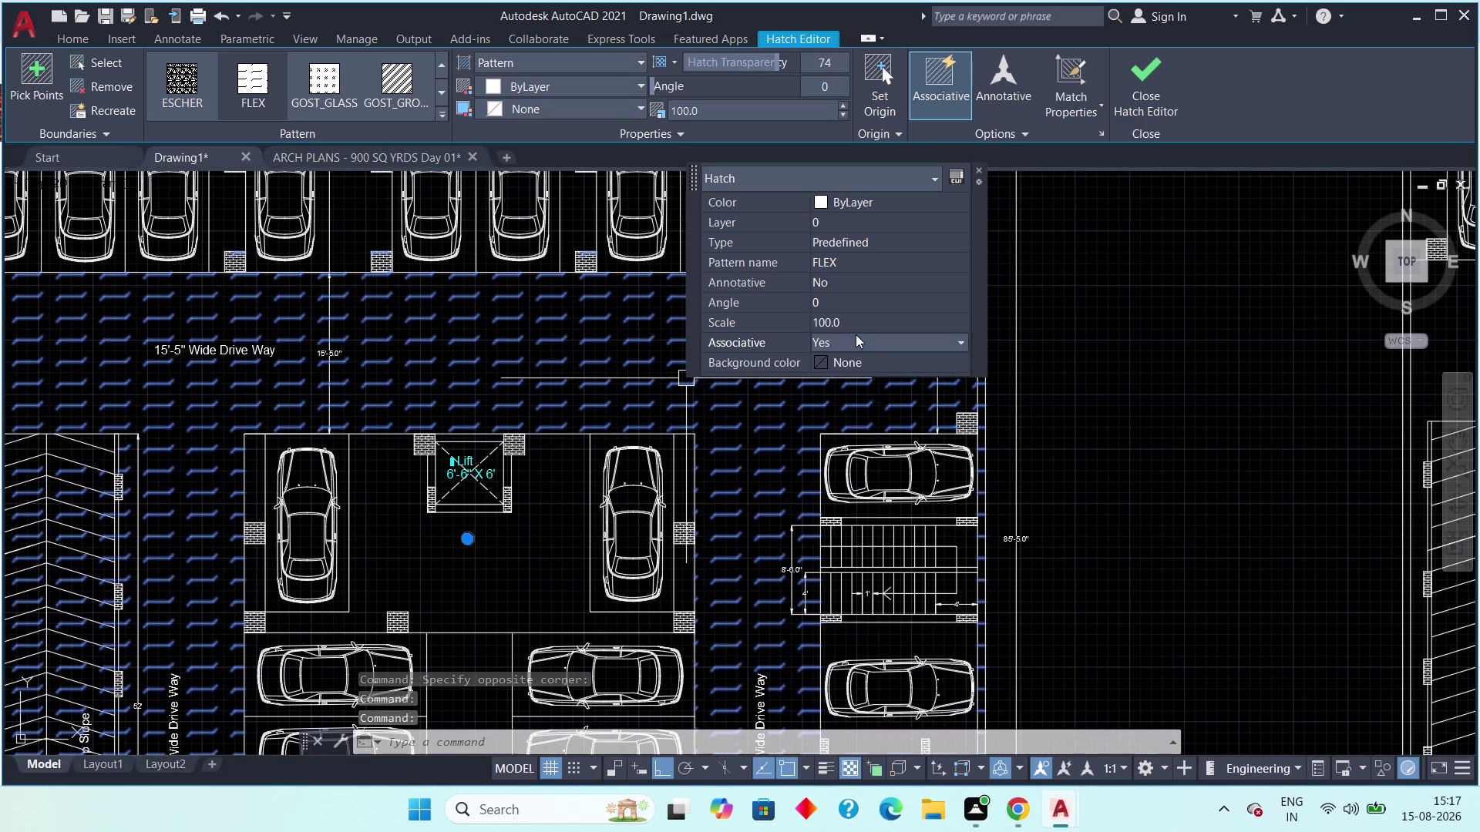
click(858, 319)
text(50)
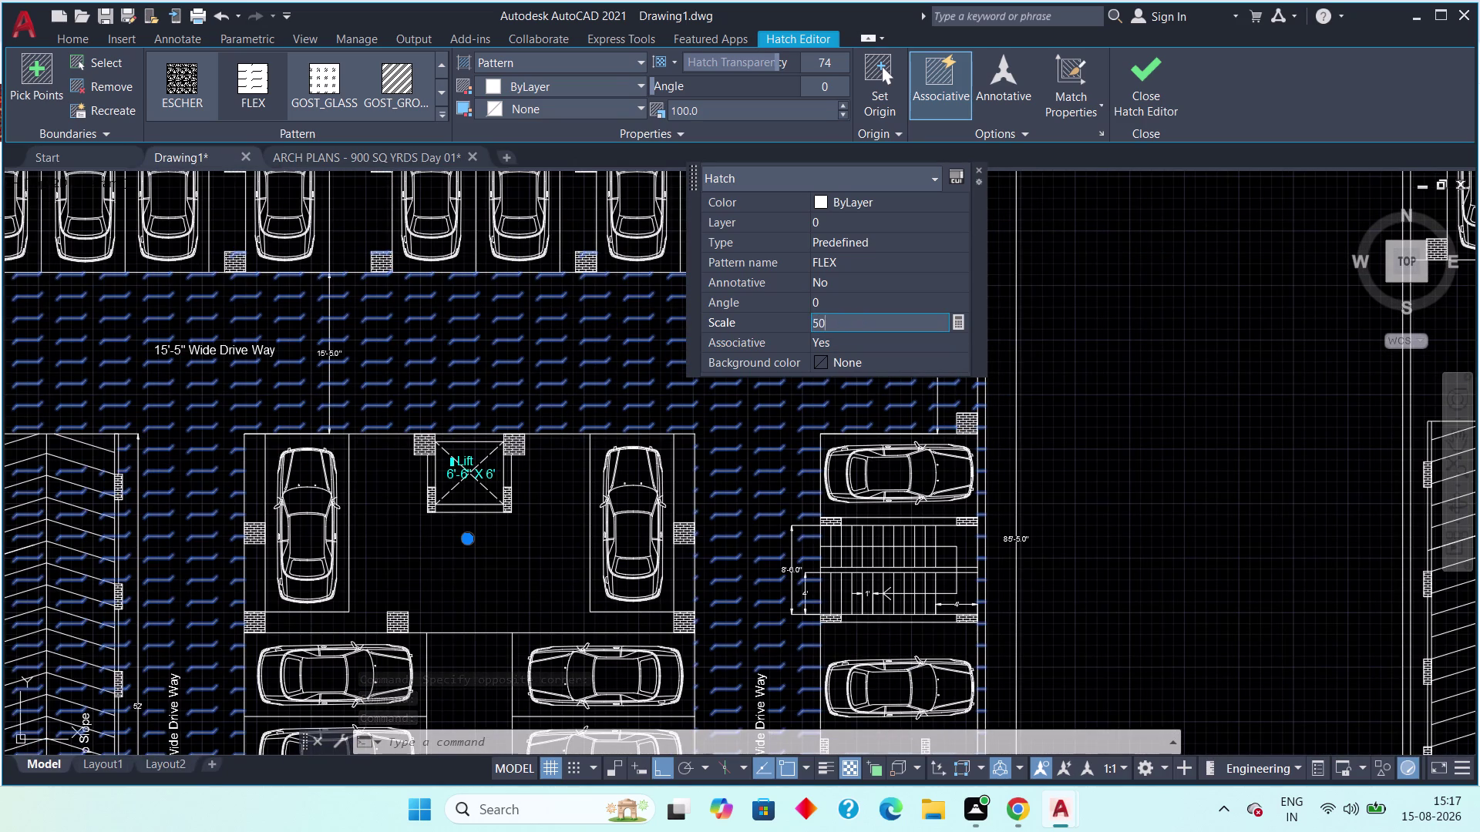
key(Return)
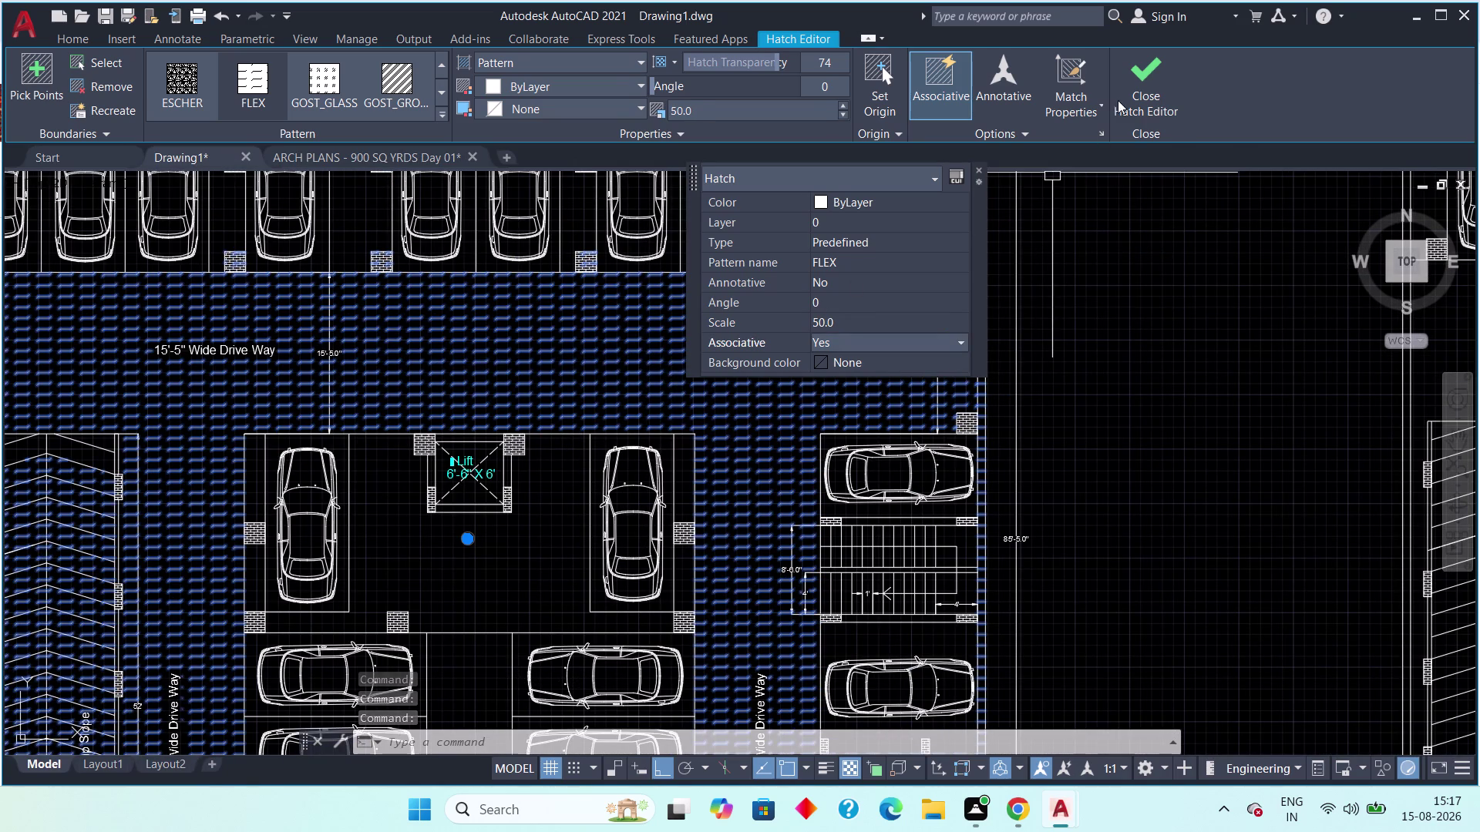
click(1155, 74)
Pan around both plans and reopen the driveway FLEX hatch for editing.
scroll(up, 3)
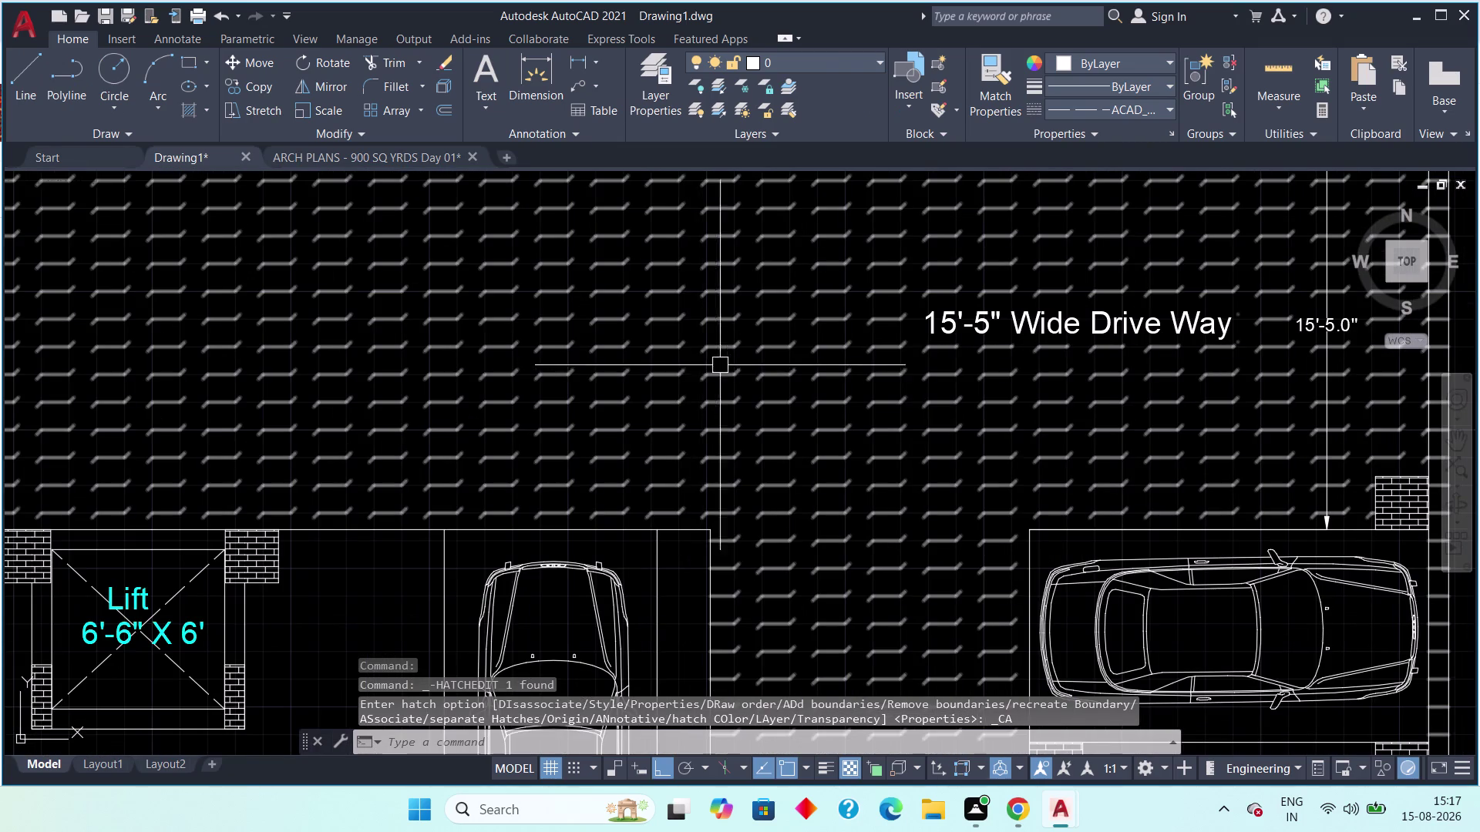
scroll(down, 3)
middle_drag(621, 417, 863, 318)
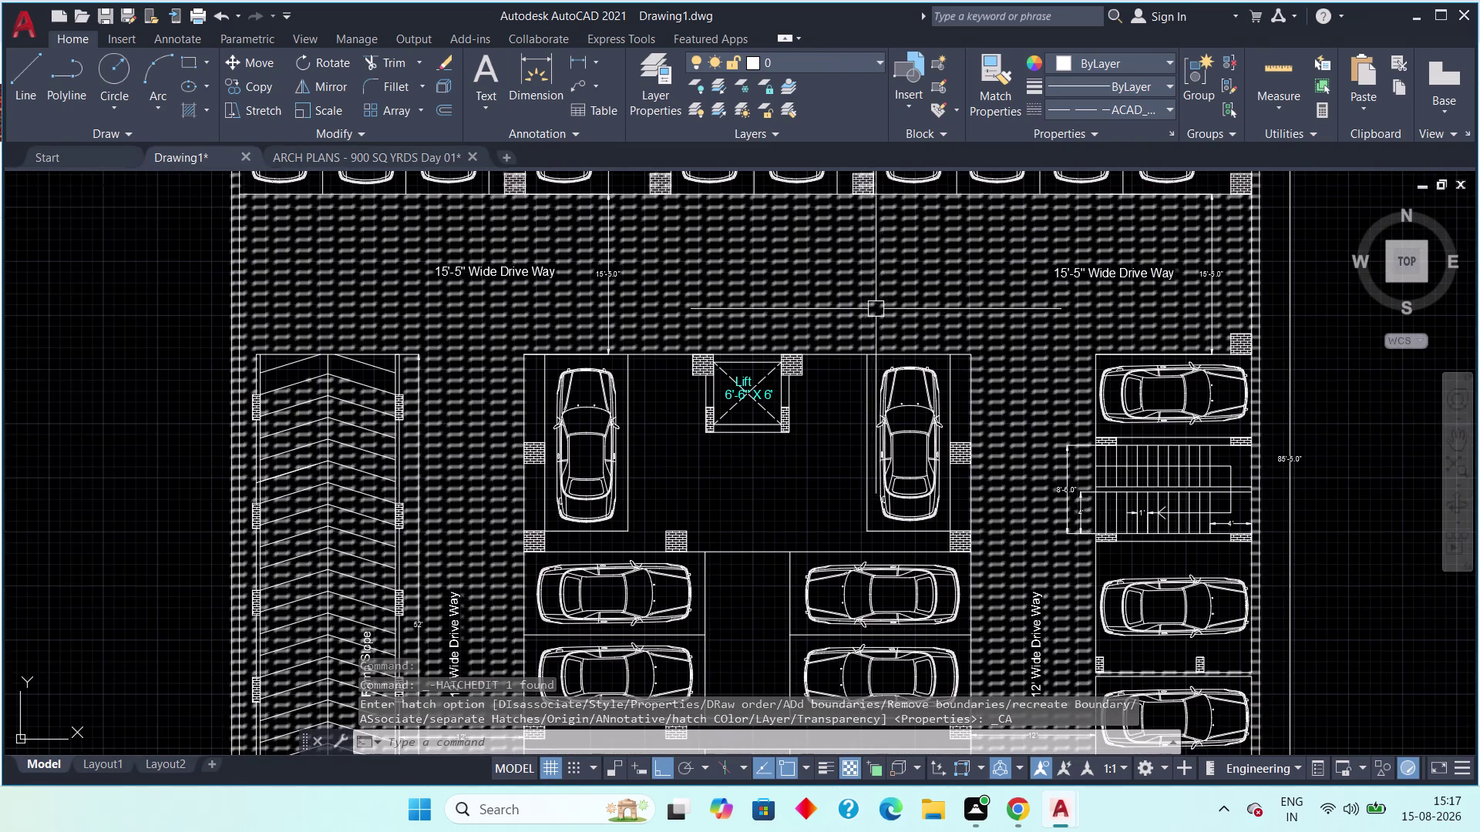
middle_drag(901, 259, 849, 238)
scroll(down, 3)
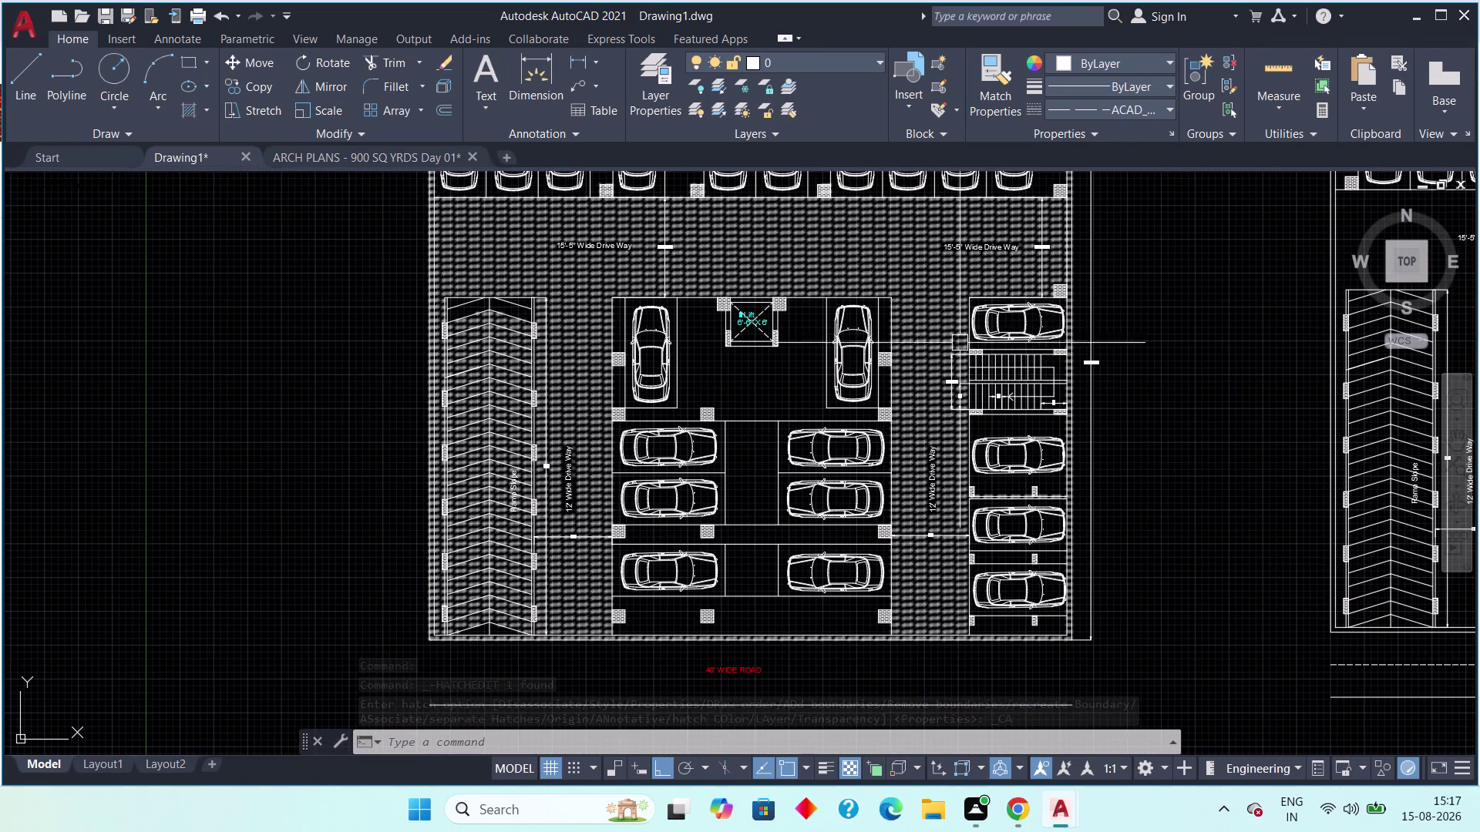
scroll(up, 3)
scroll(up, 3)
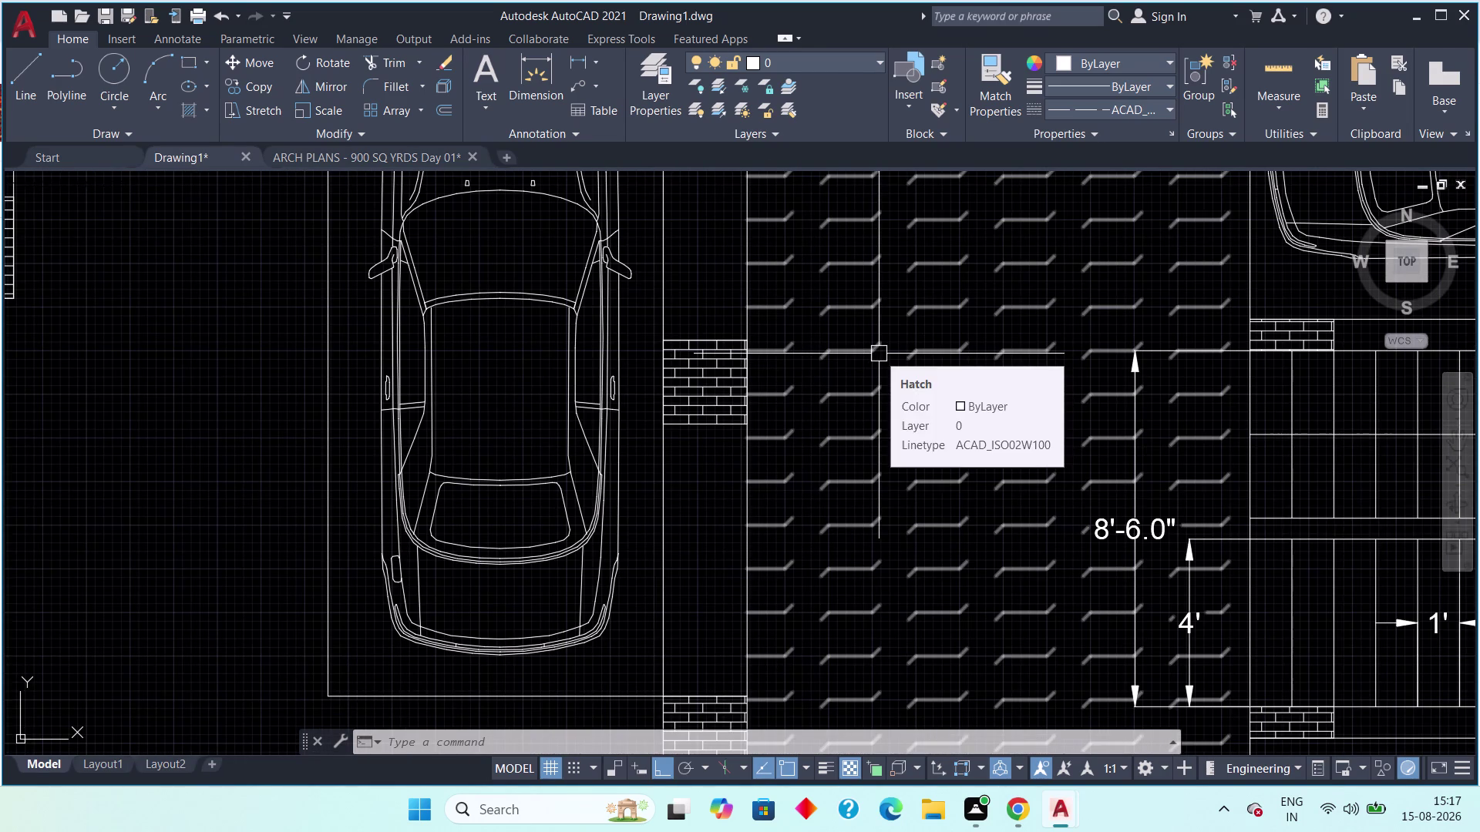
scroll(down, 3)
scroll(down, 3)
middle_drag(876, 314, 803, 403)
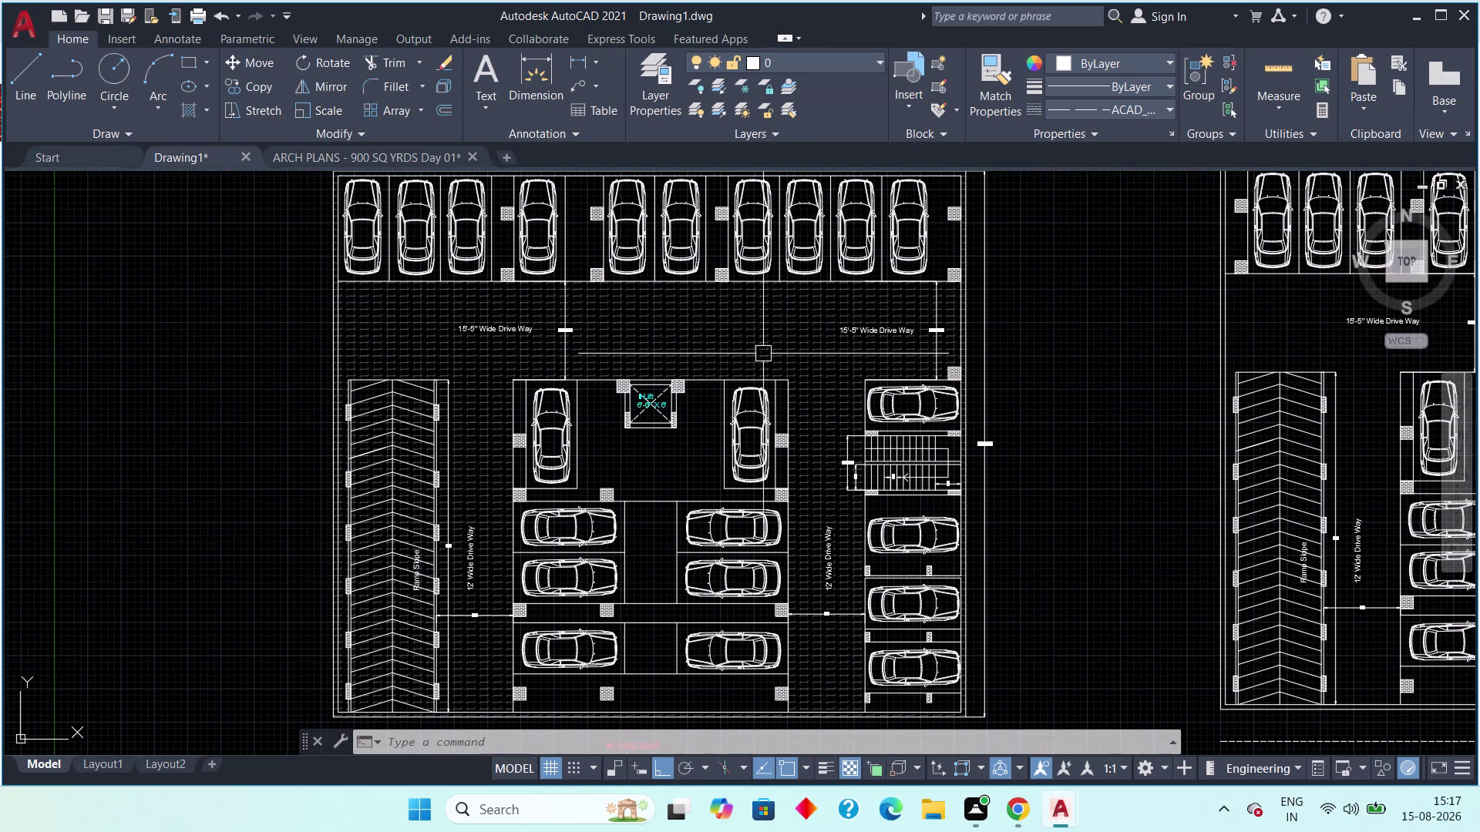
double_click(759, 349)
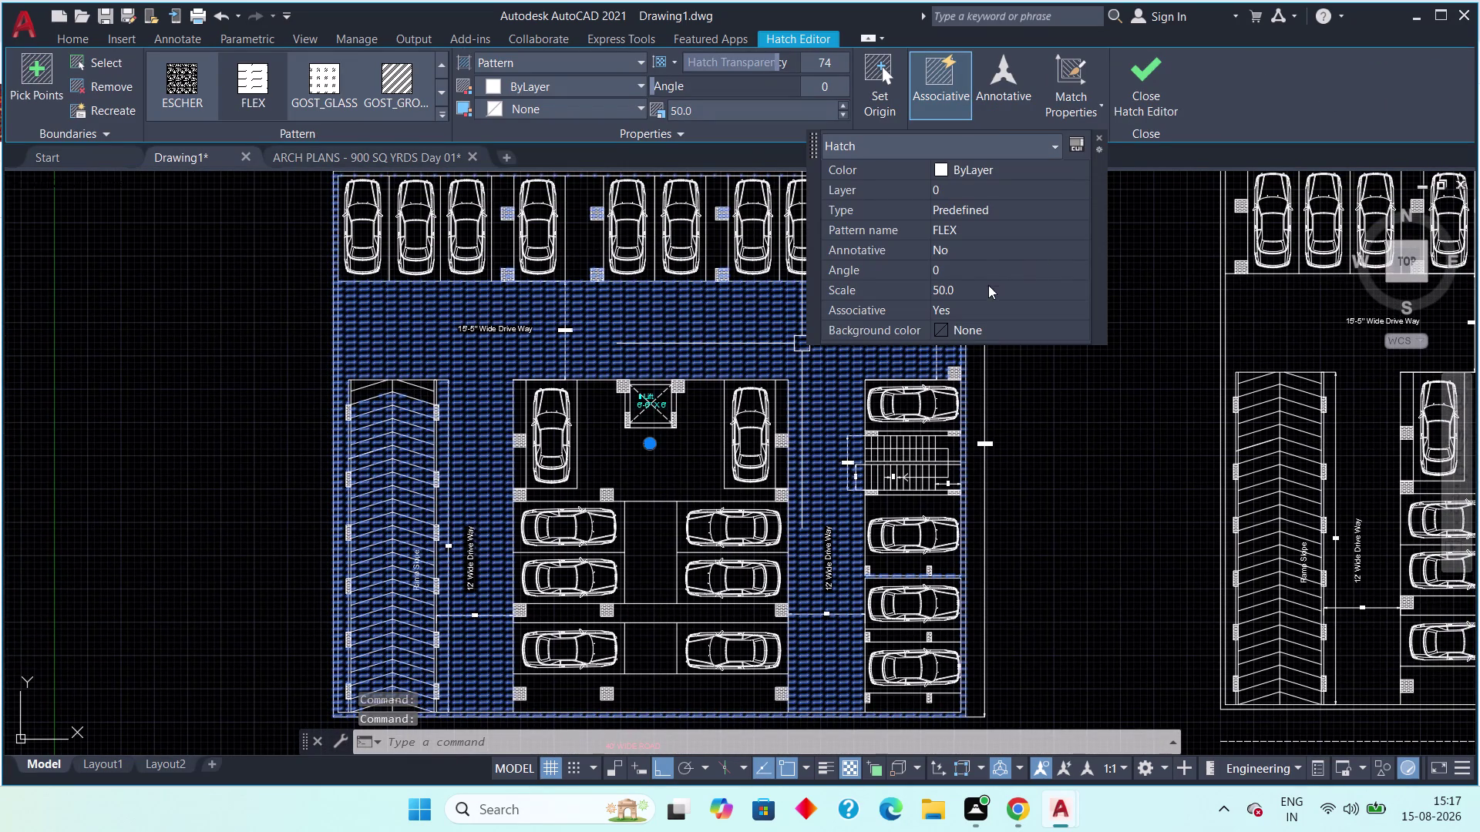
Try a pattern scale of 25 on the driveway hatch.
click(987, 285)
text(25)
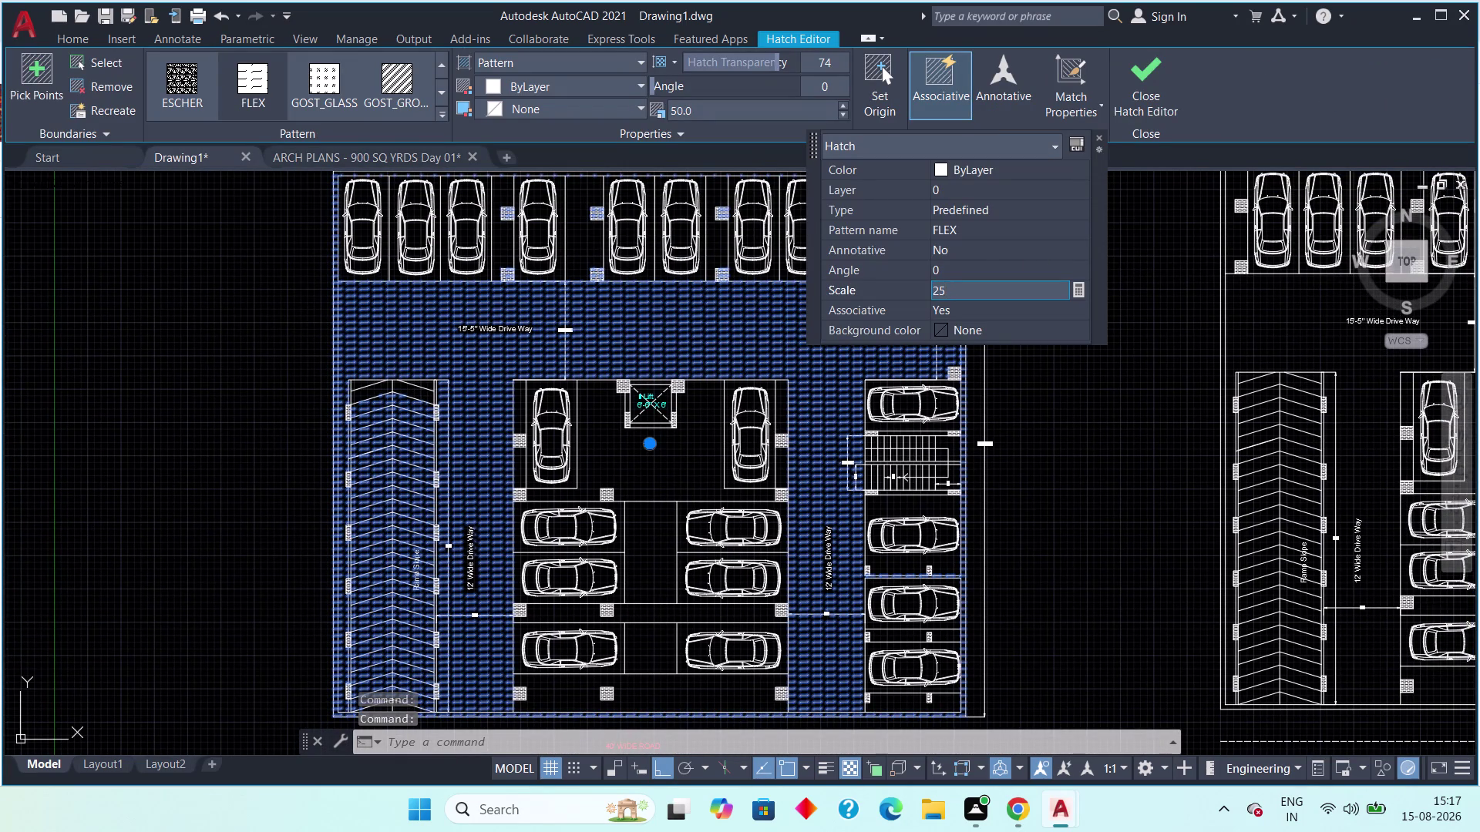
key(Return)
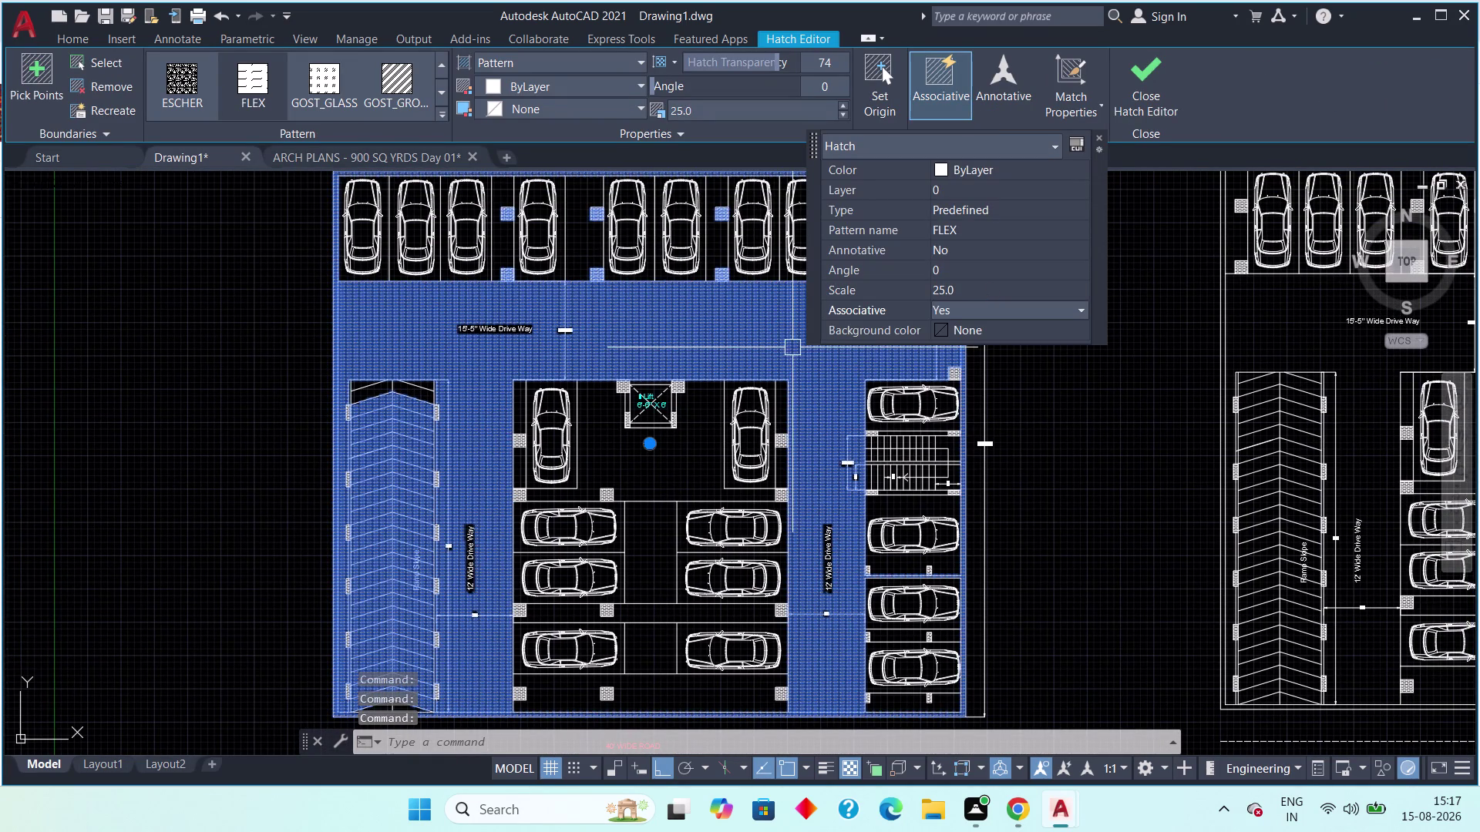
click(743, 314)
Return the driveway hatch scale to 50 and close the Hatch Editor.
scroll(up, 3)
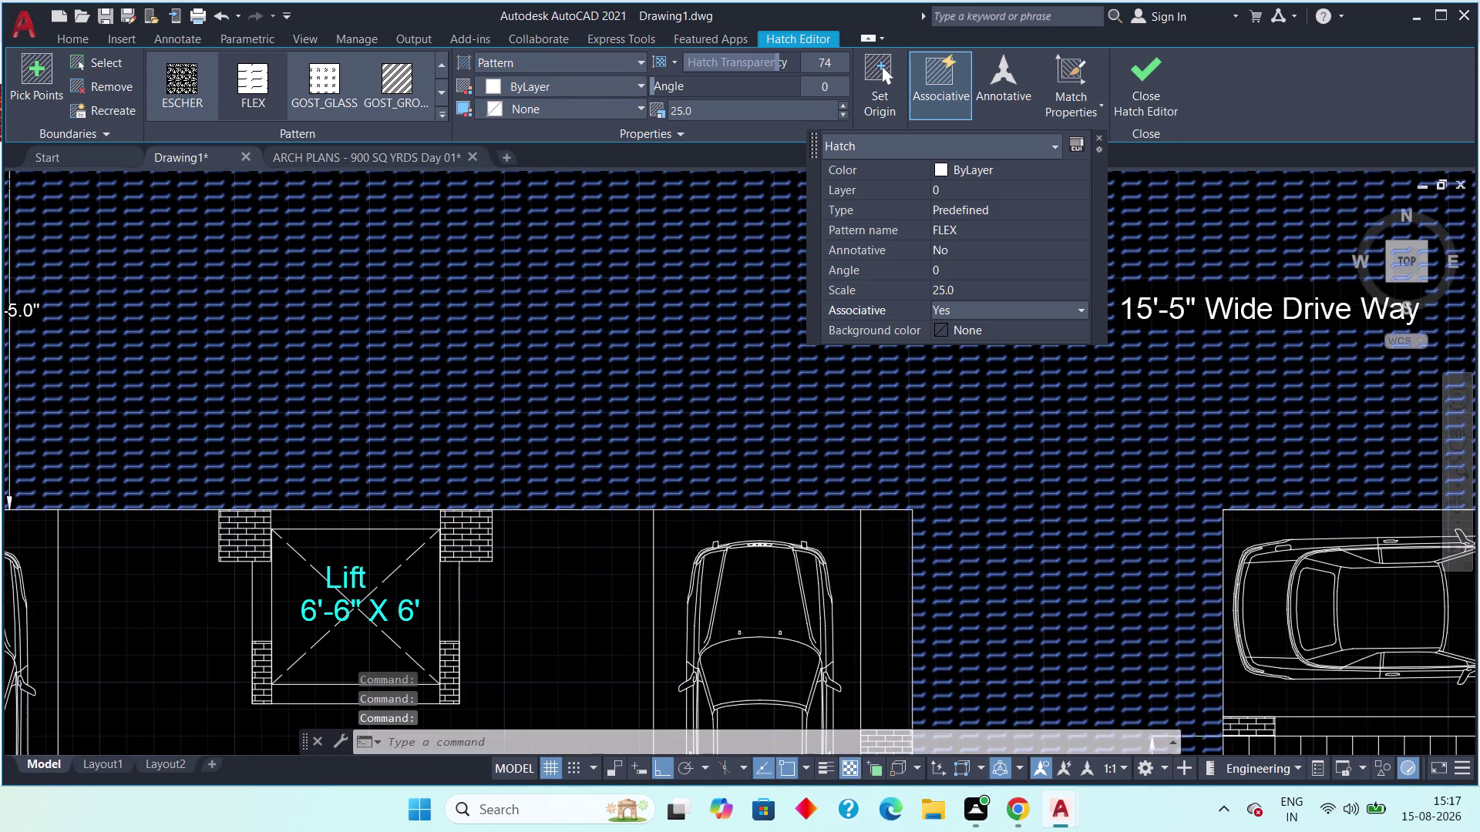
scroll(down, 3)
click(989, 288)
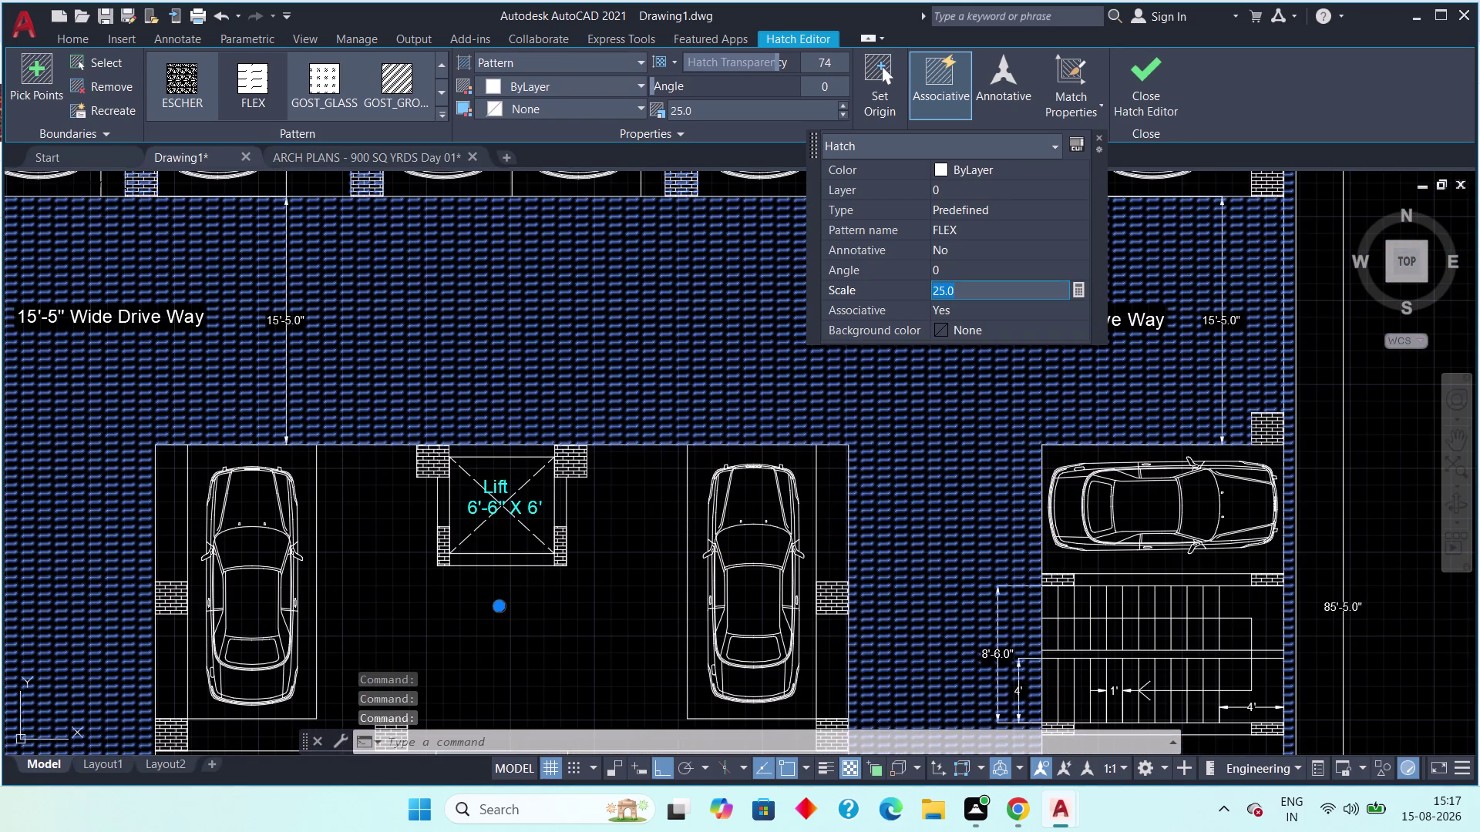
text(50)
key(Return)
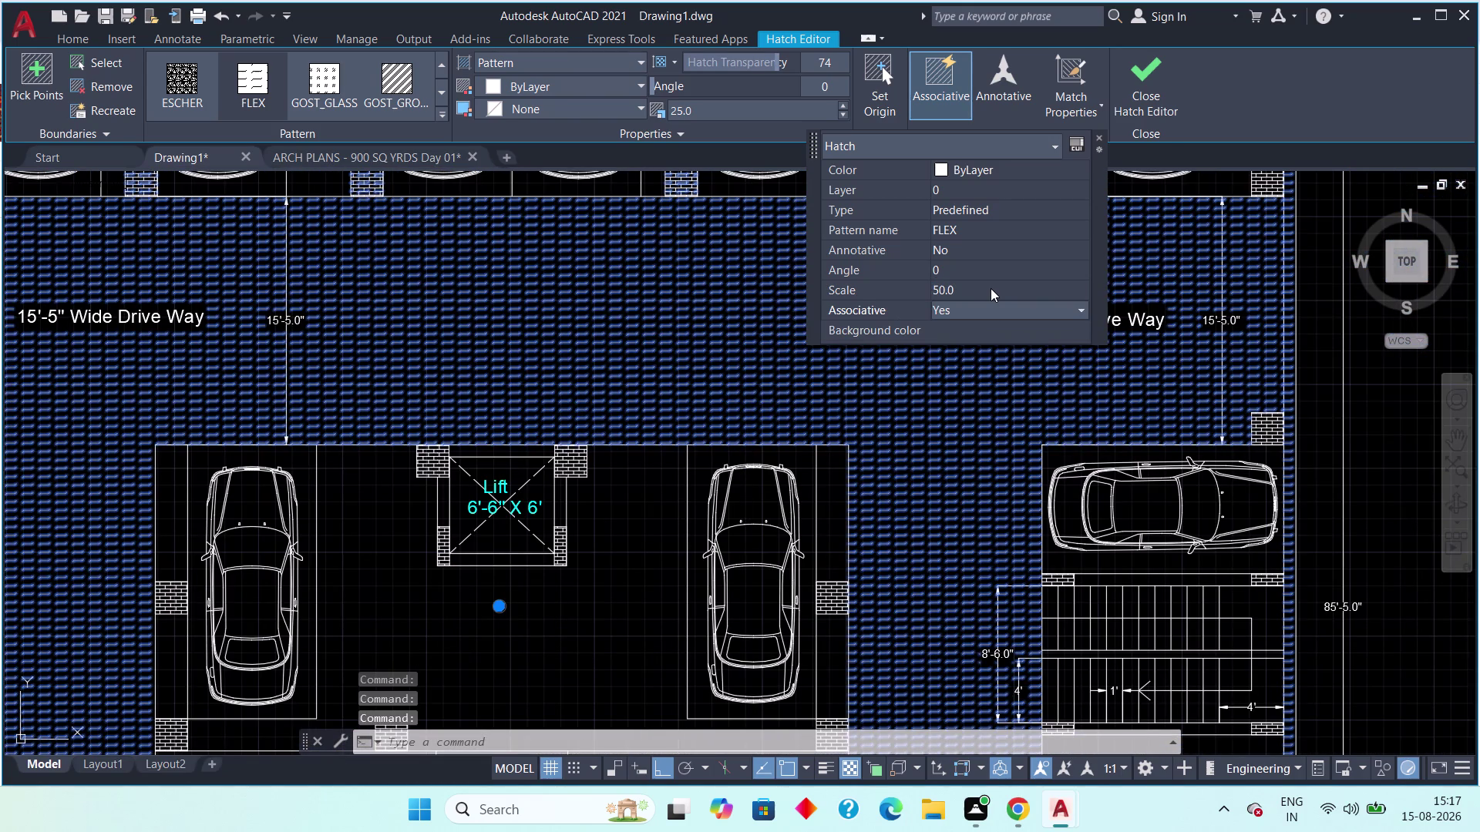
click(1158, 78)
Pan and zoom across both parking plans toward the central aisles.
scroll(down, 3)
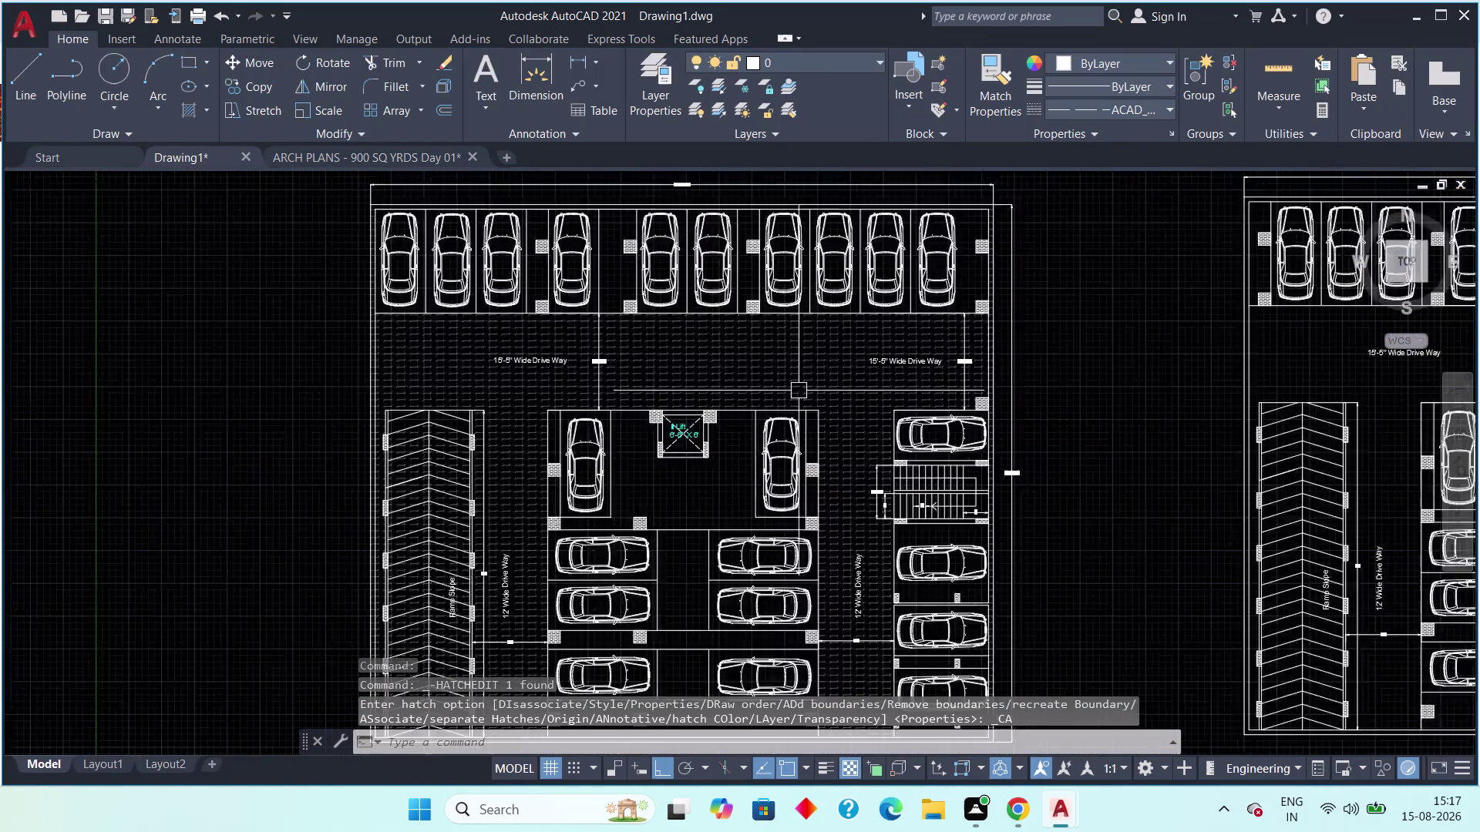
scroll(up, 3)
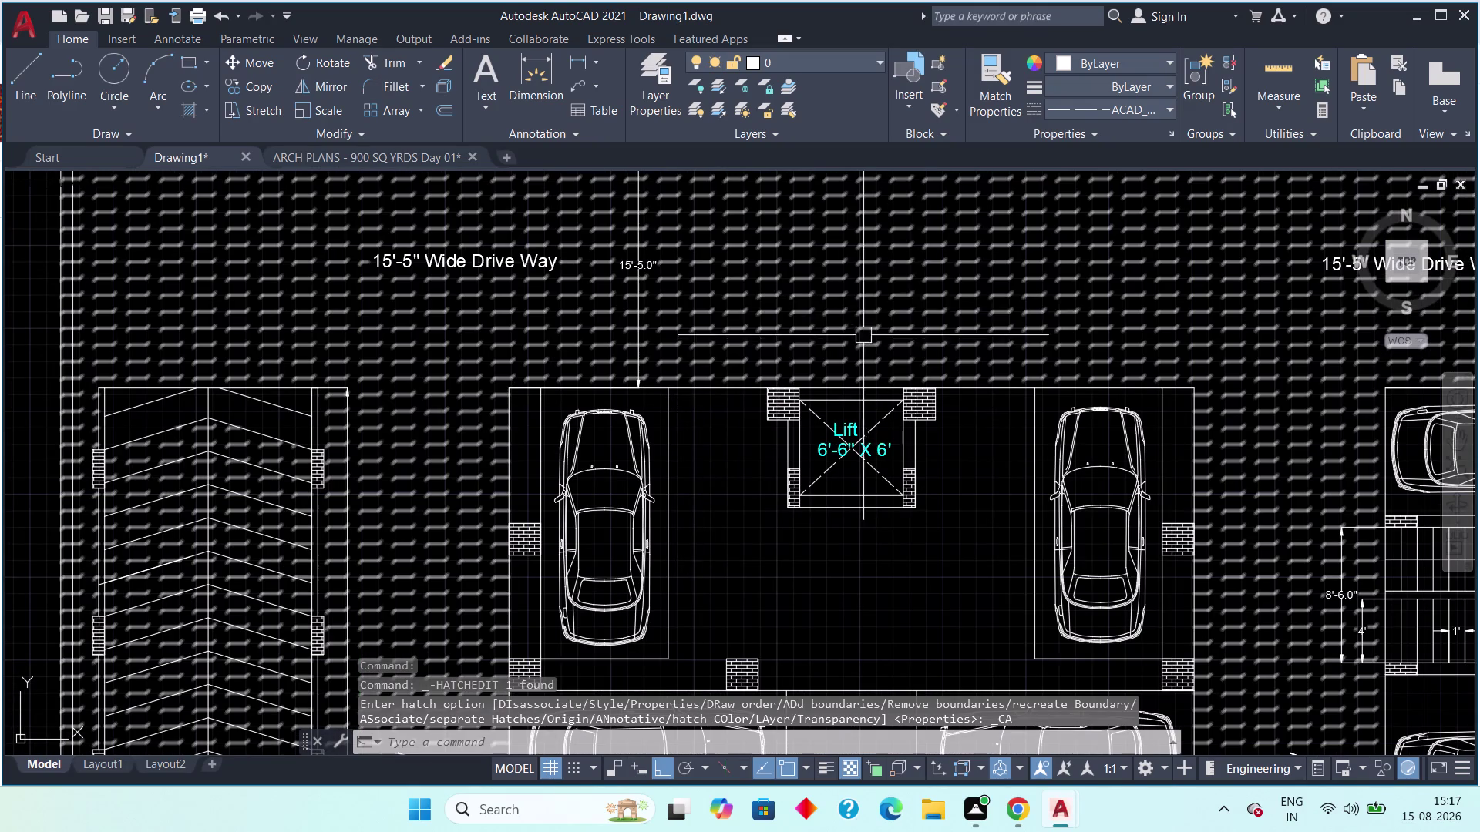
middle_drag(941, 300, 737, 420)
scroll(down, 3)
middle_drag(876, 387, 875, 385)
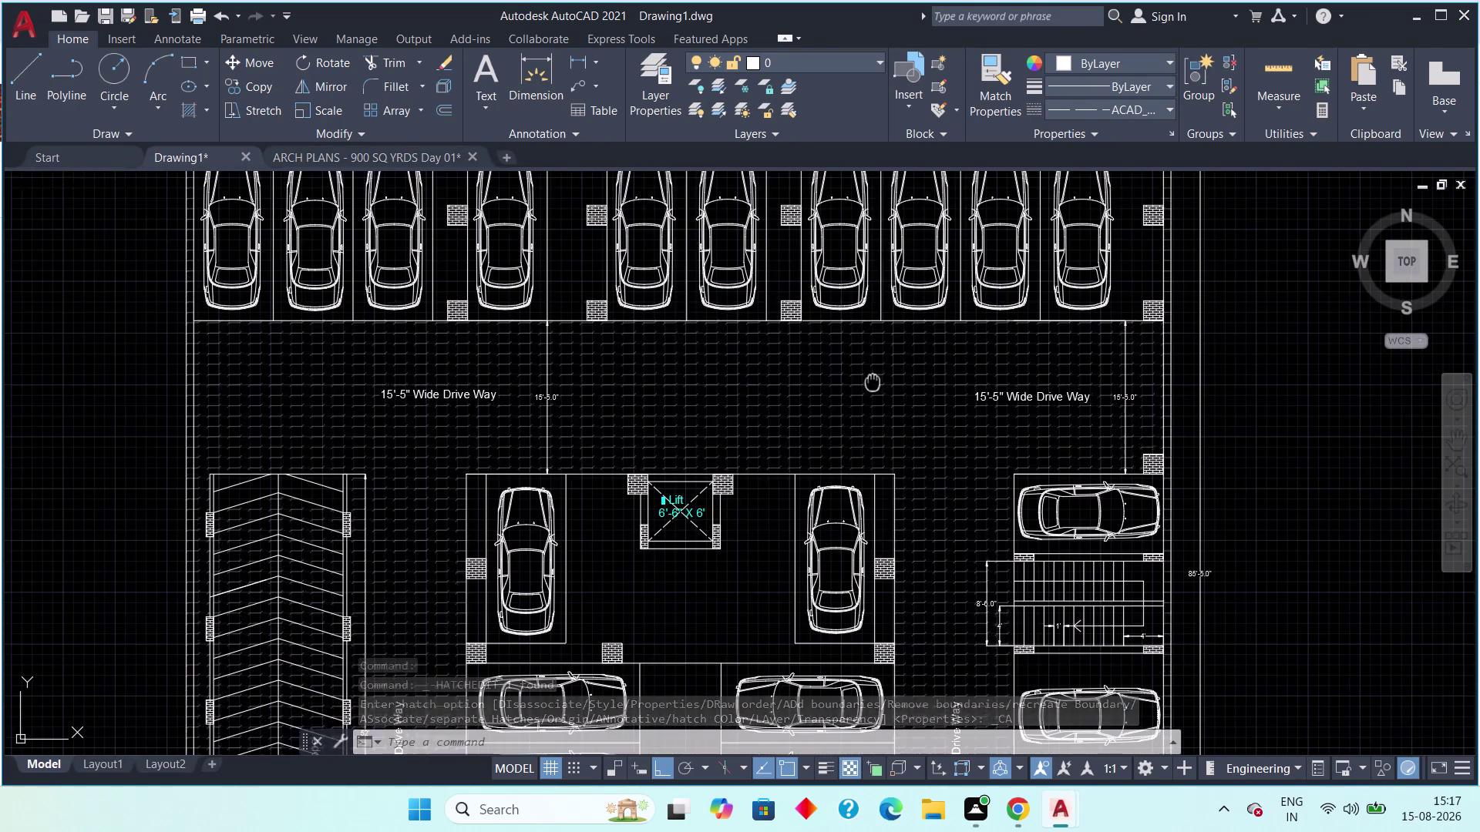
middle_drag(874, 385, 821, 293)
scroll(down, 3)
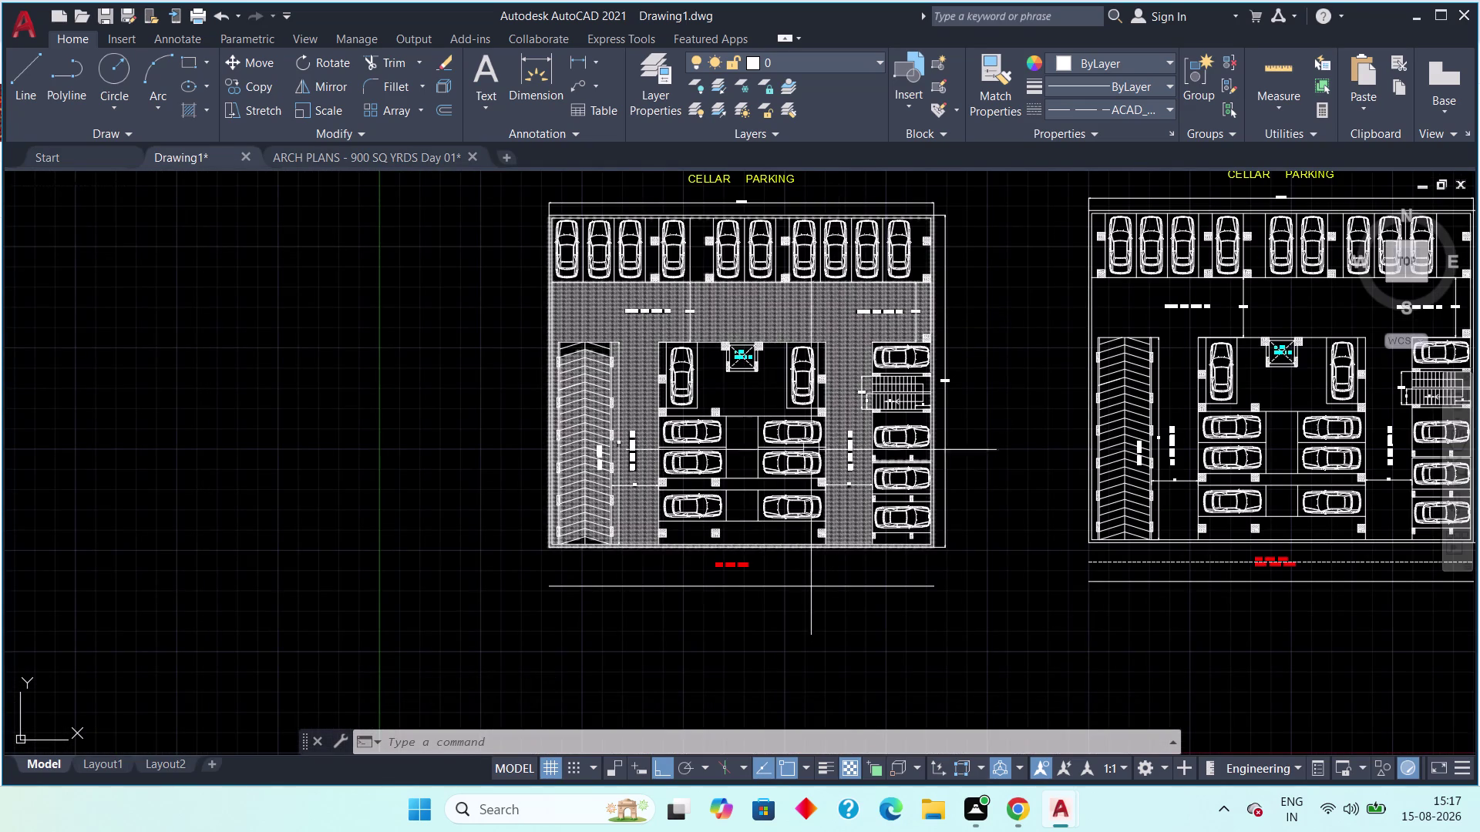
middle_drag(793, 439, 581, 485)
Start a hatch and pick five internal points in the central car aisles.
scroll(up, 3)
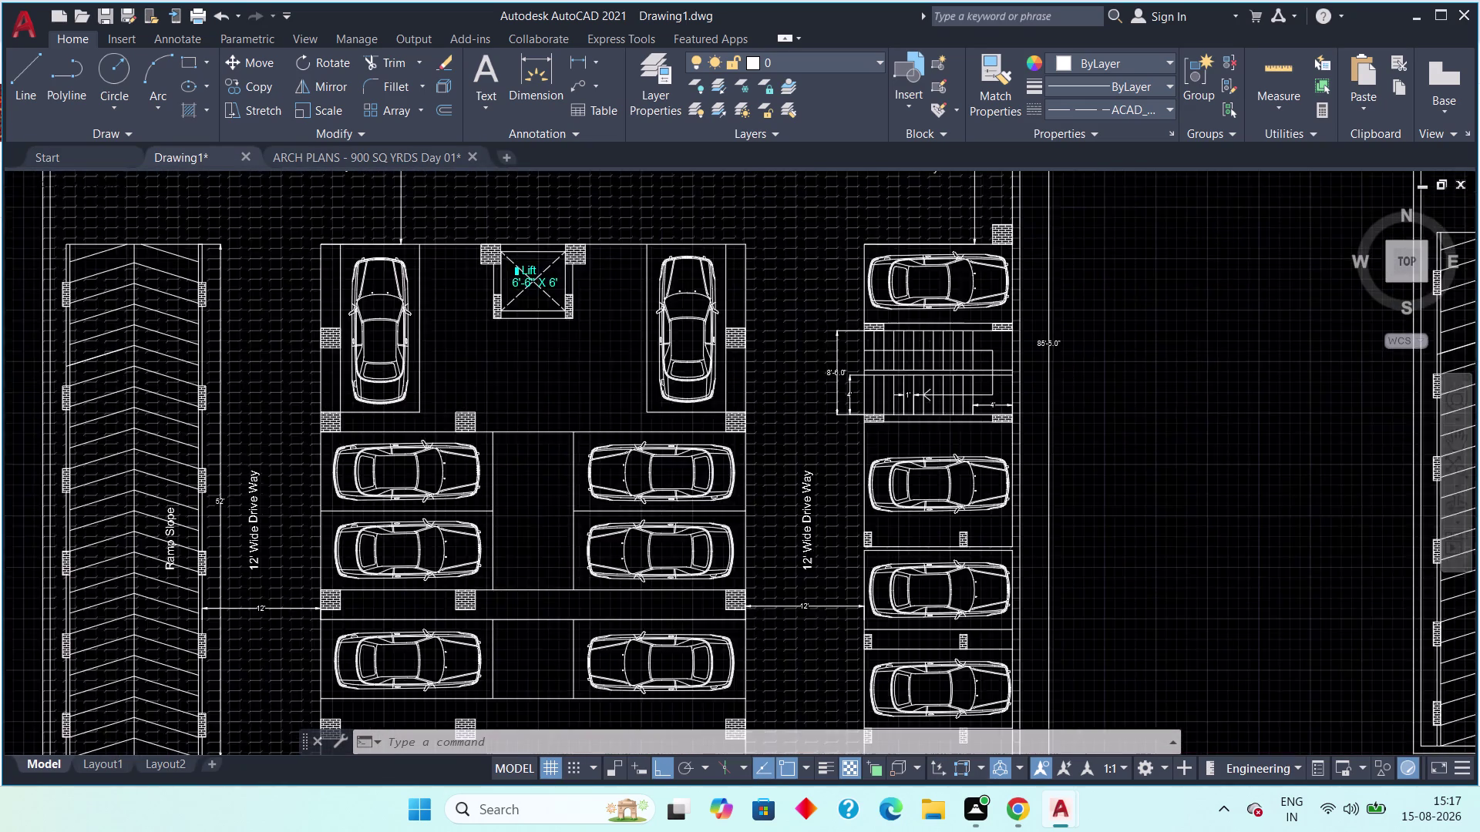
middle_drag(534, 482, 589, 387)
scroll(down, 3)
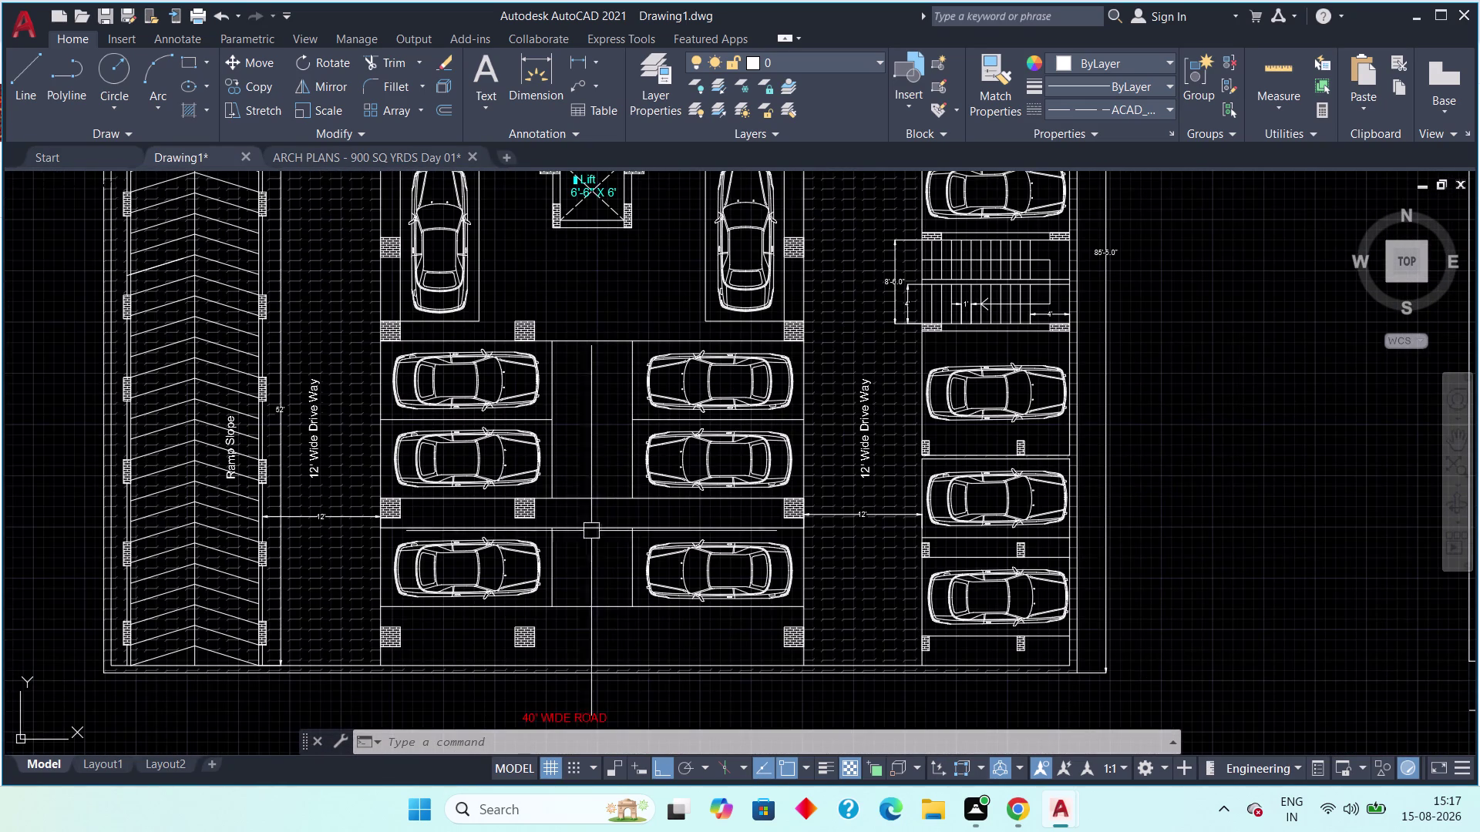
scroll(down, 3)
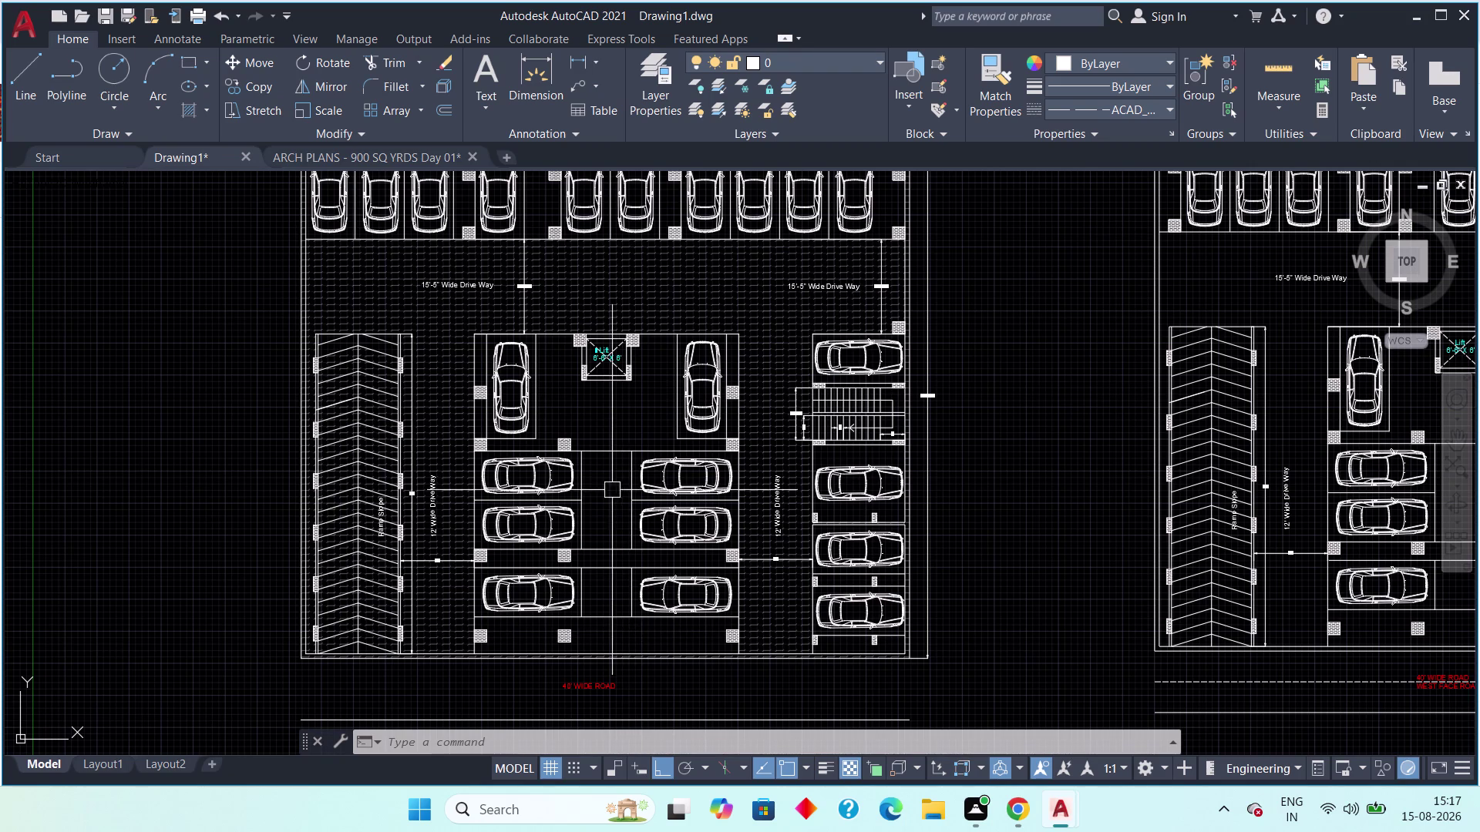
key(h)
key(space)
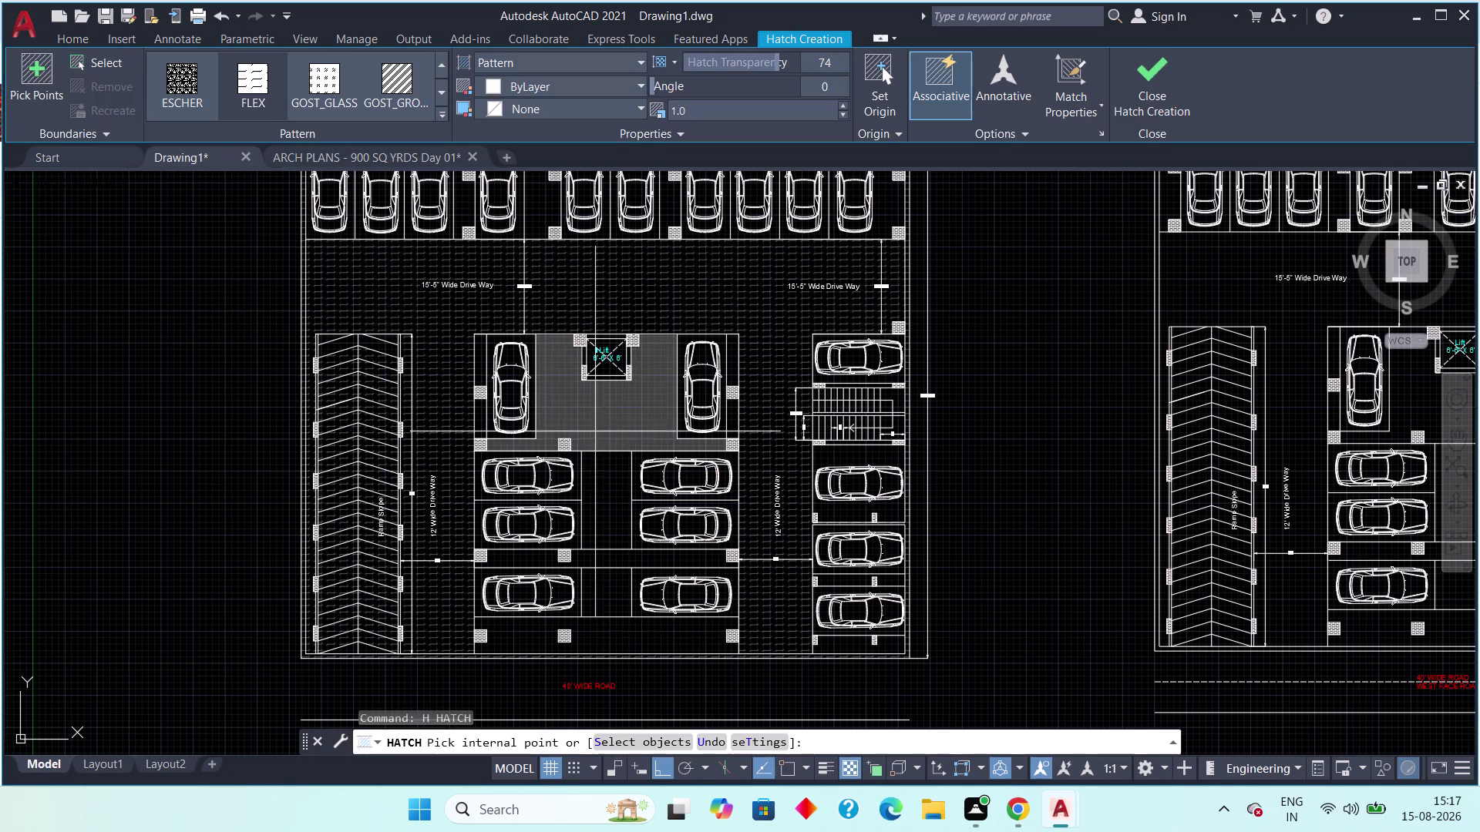
click(590, 422)
click(615, 517)
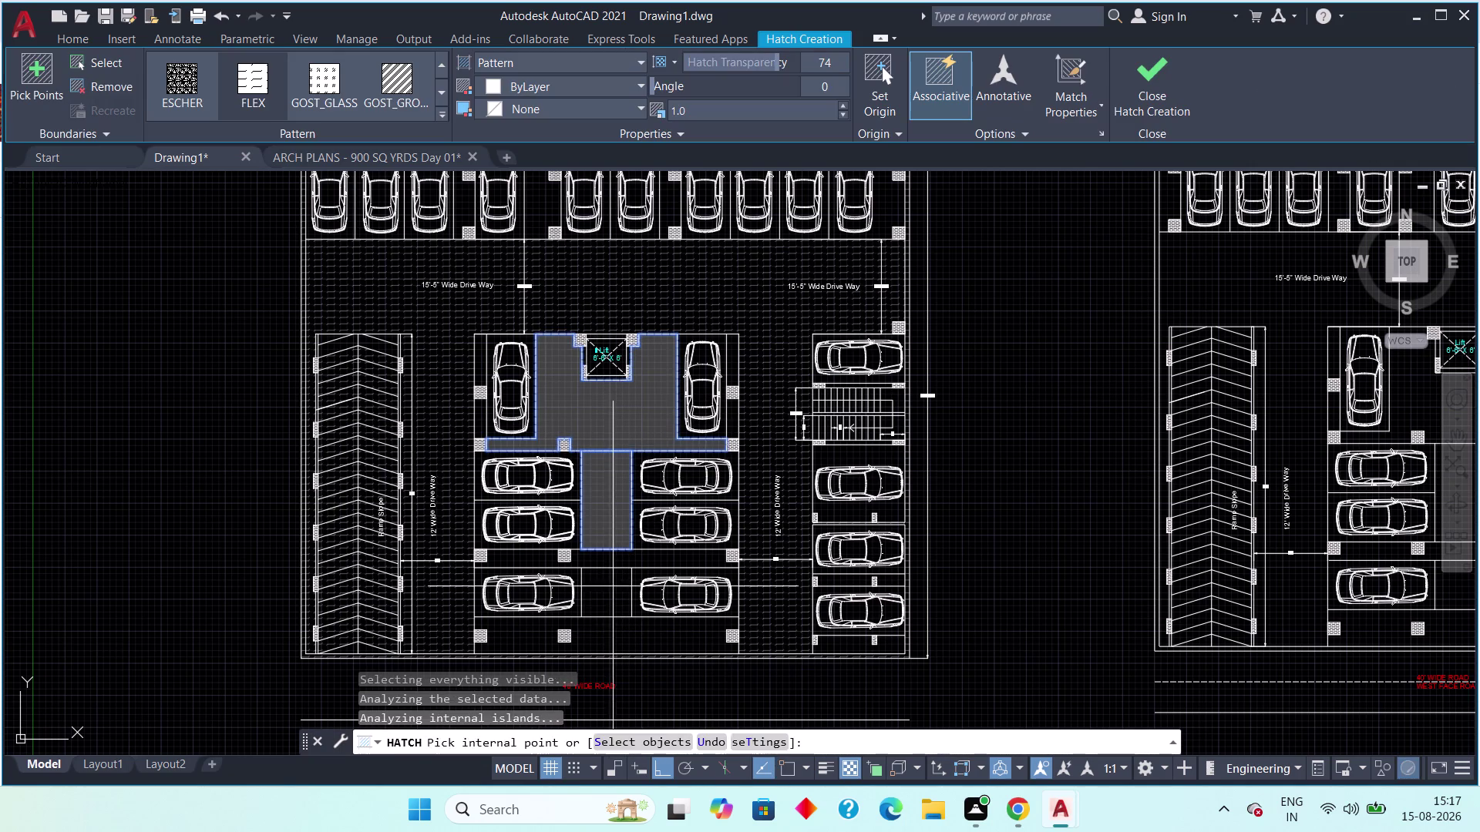
click(611, 609)
click(608, 635)
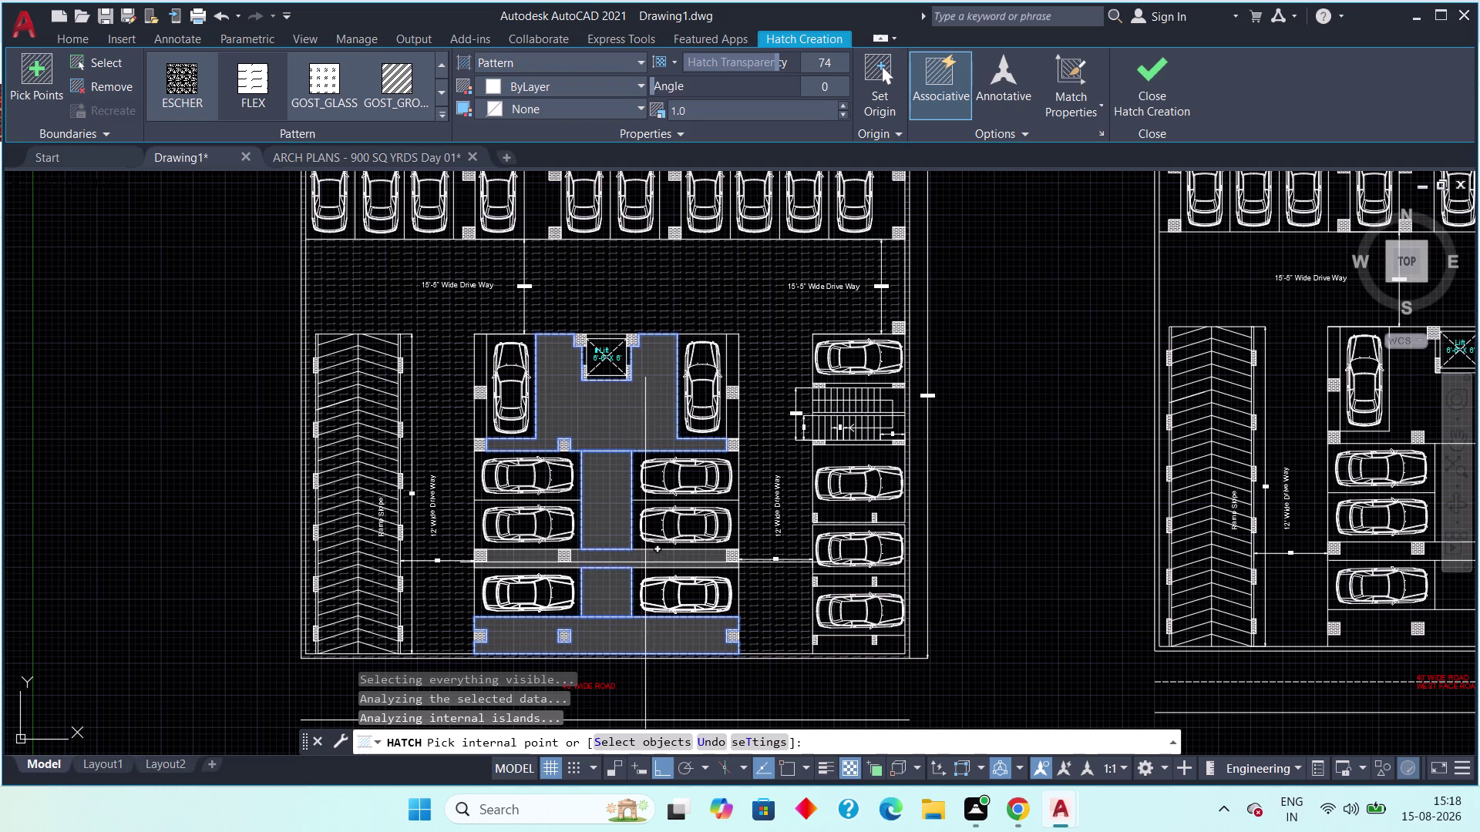
click(645, 563)
Cancel the aisle hatch and switch to the ARCH PLANS reference drawing.
scroll(up, 3)
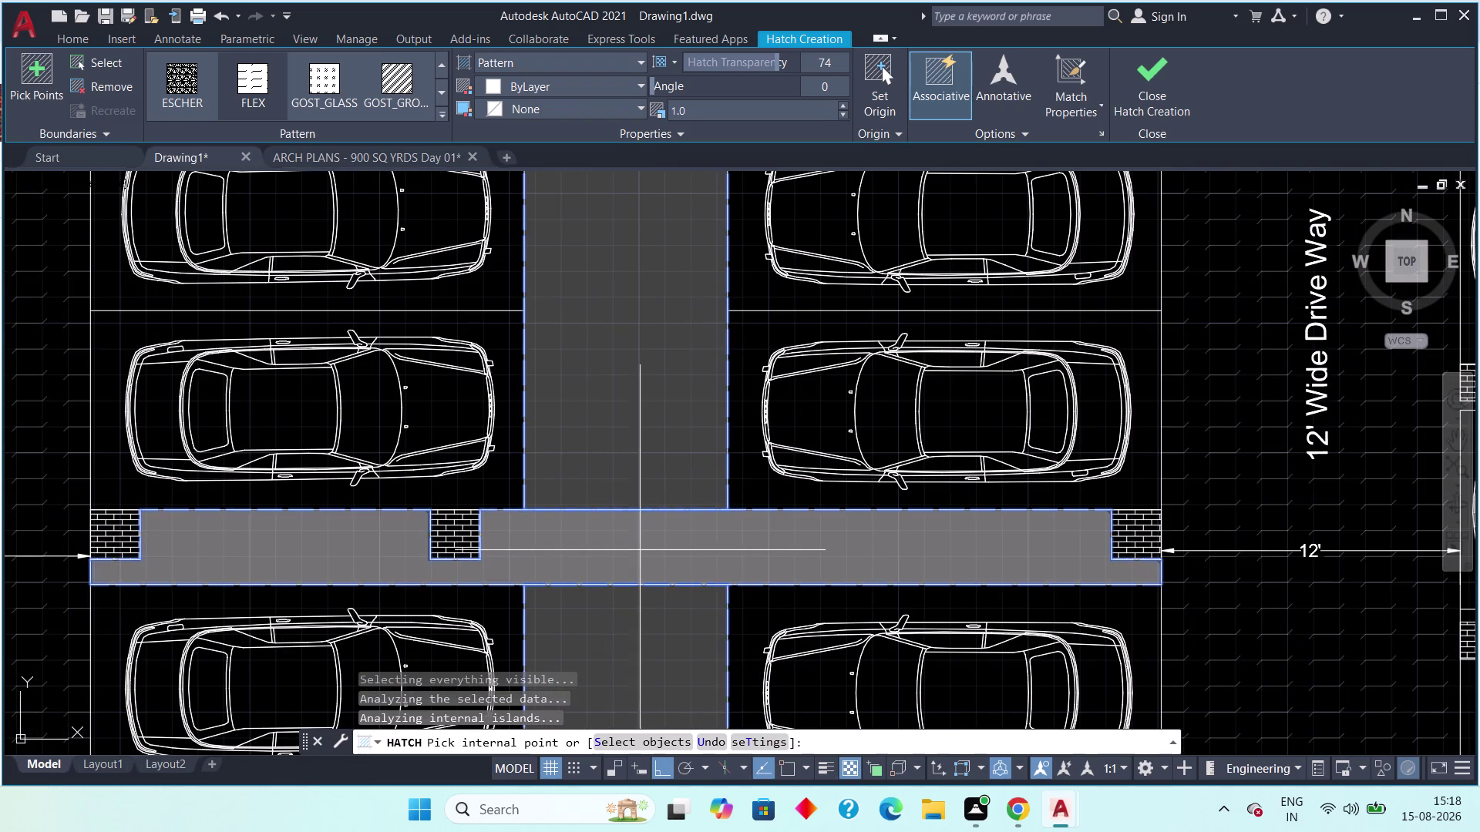
key(Escape)
scroll(down, 3)
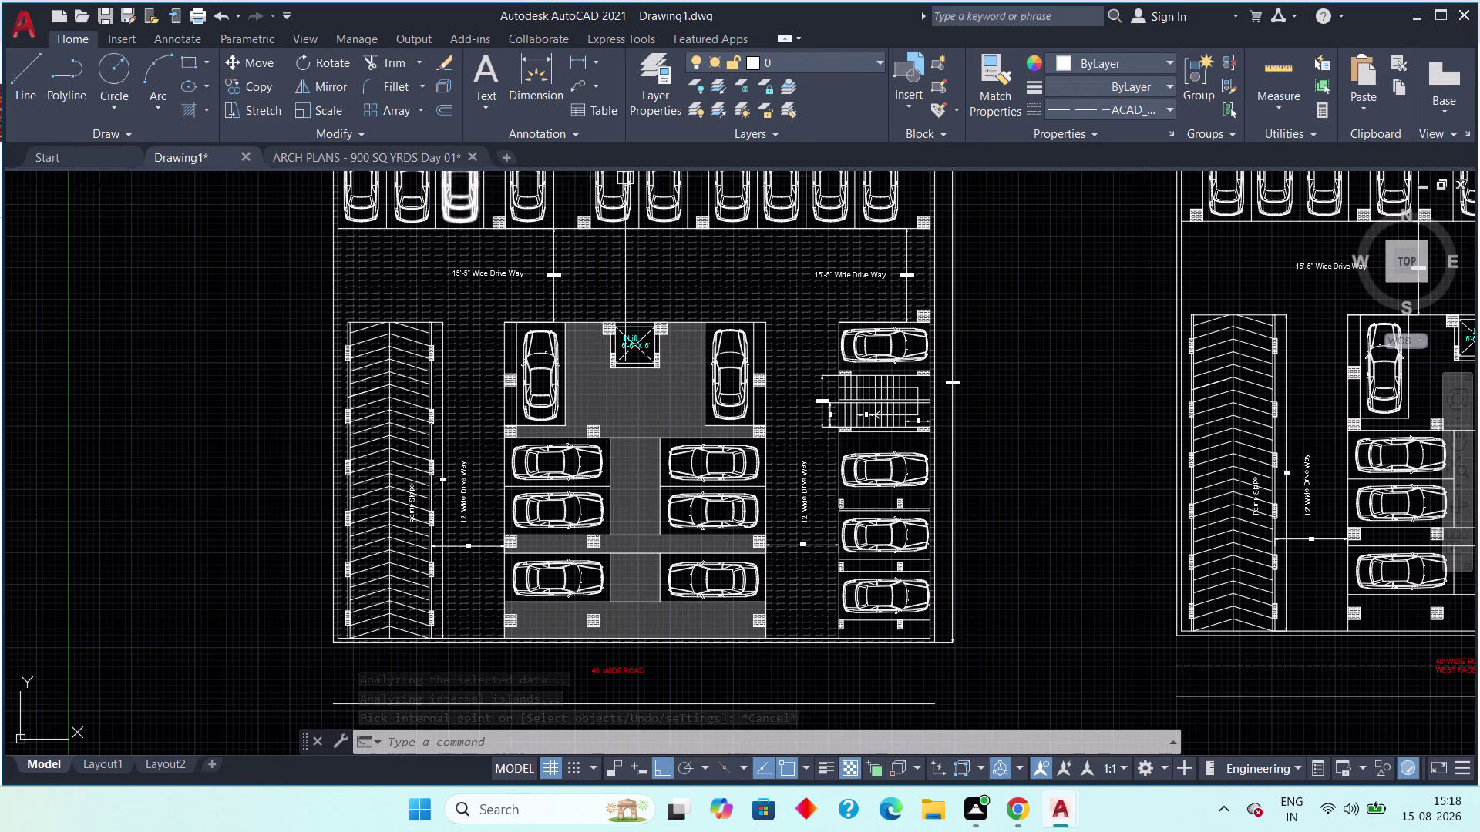
click(420, 154)
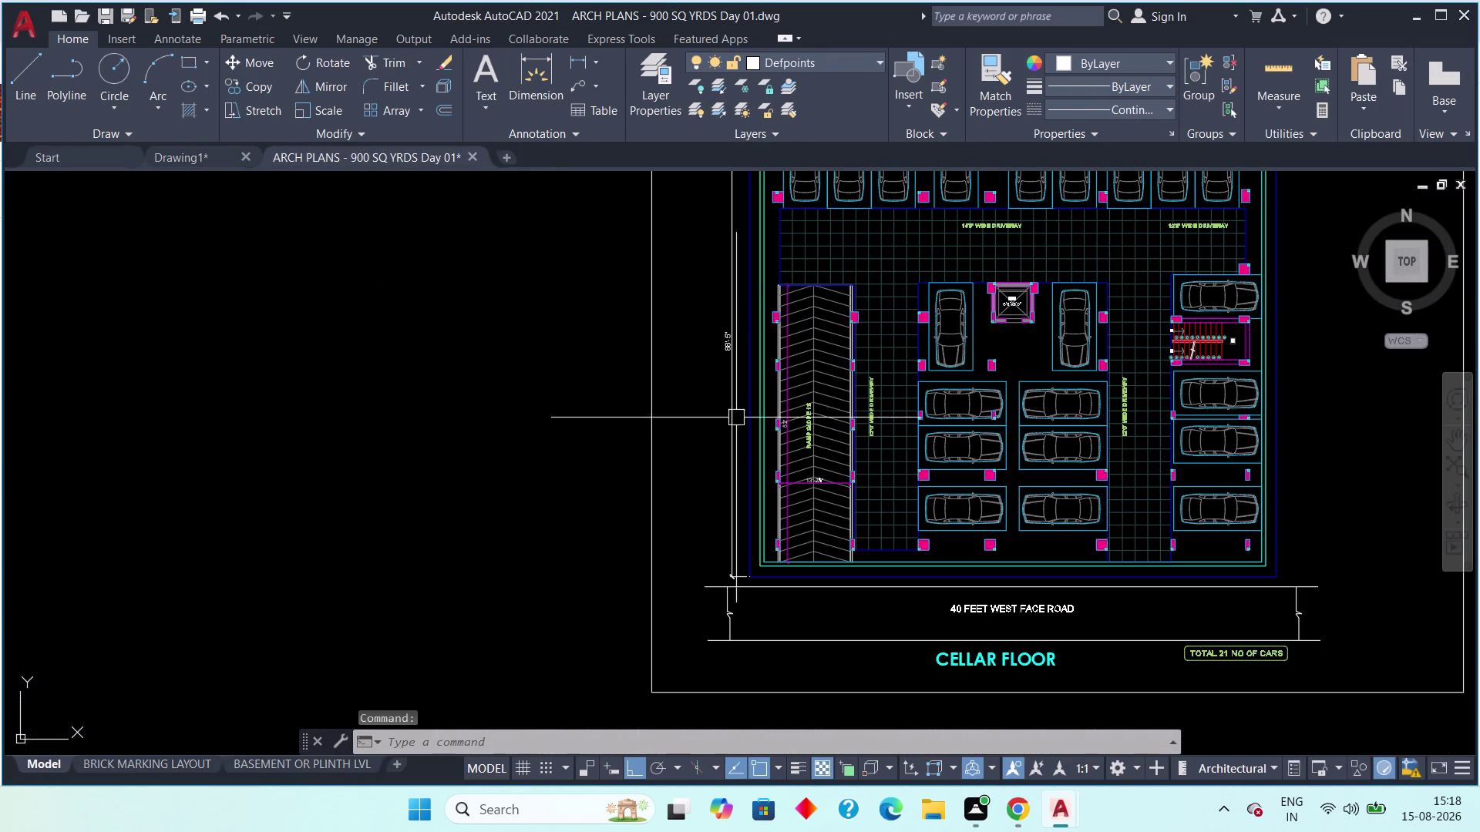
Pan across the reference plan's driveways, parking bays and ramp.
middle_drag(737, 403, 490, 369)
scroll(up, 3)
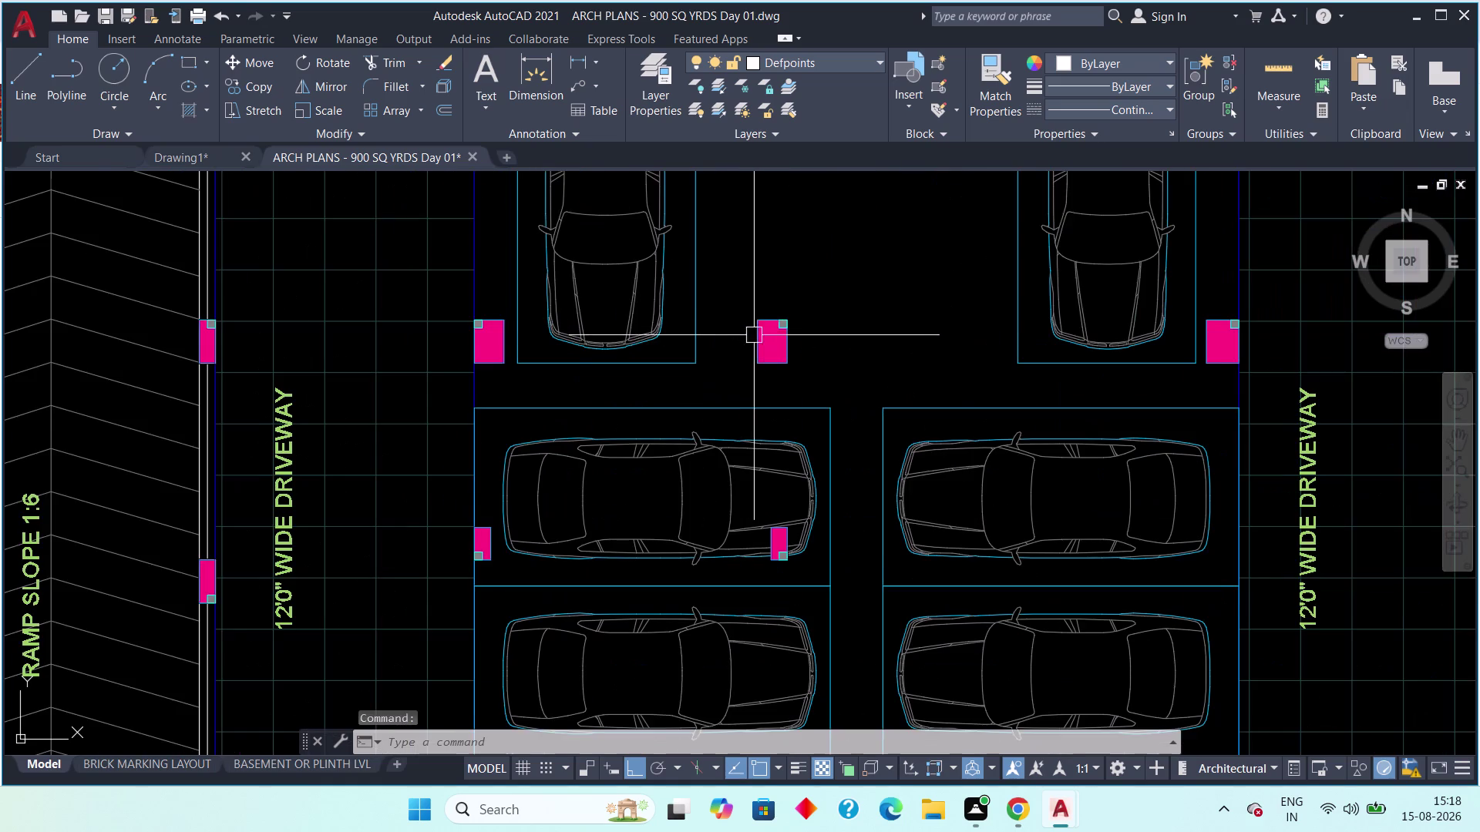
middle_drag(753, 336, 664, 151)
scroll(down, 3)
scroll(down, 3)
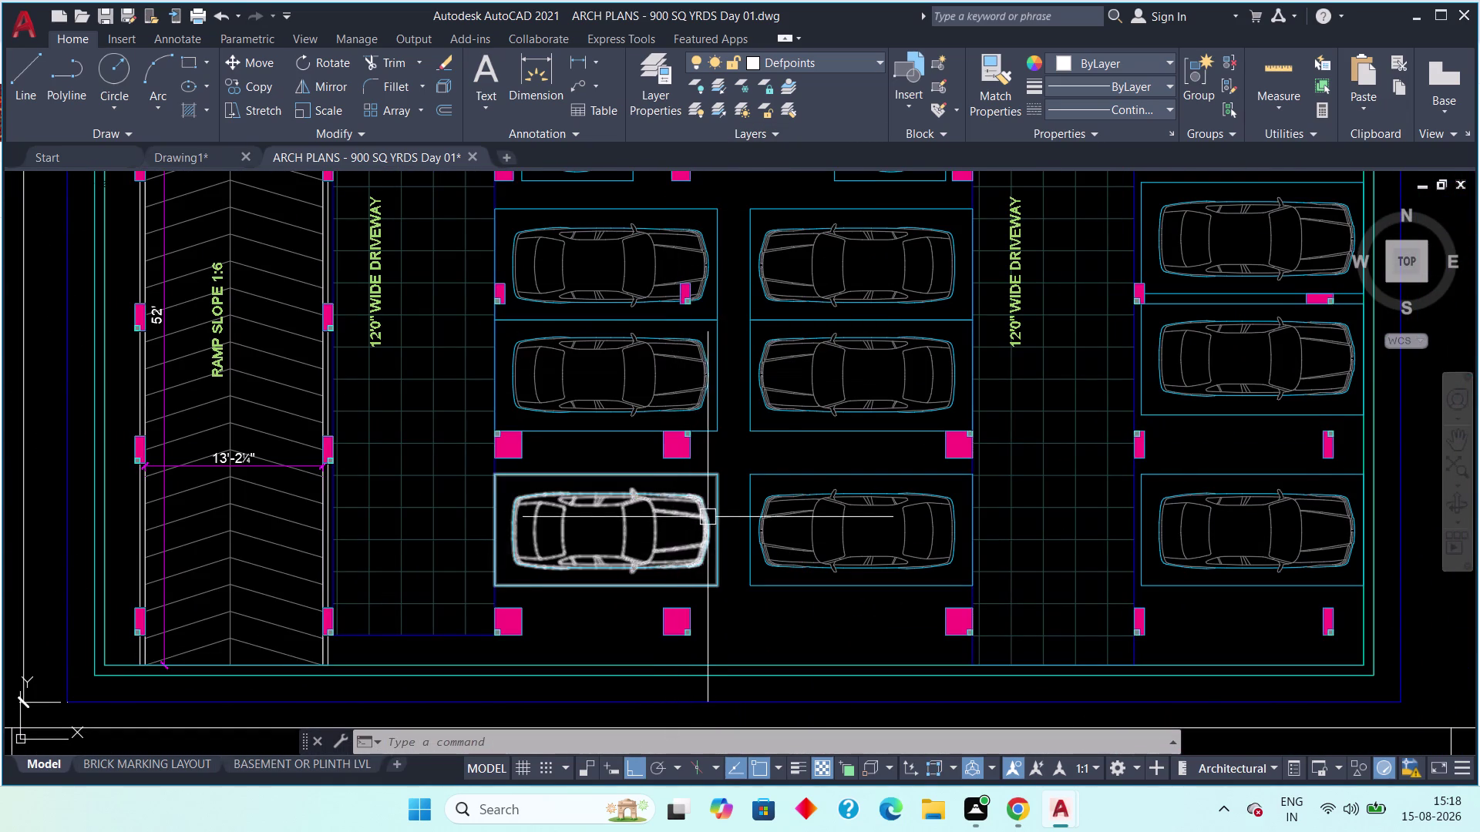
scroll(down, 3)
middle_drag(759, 437, 588, 604)
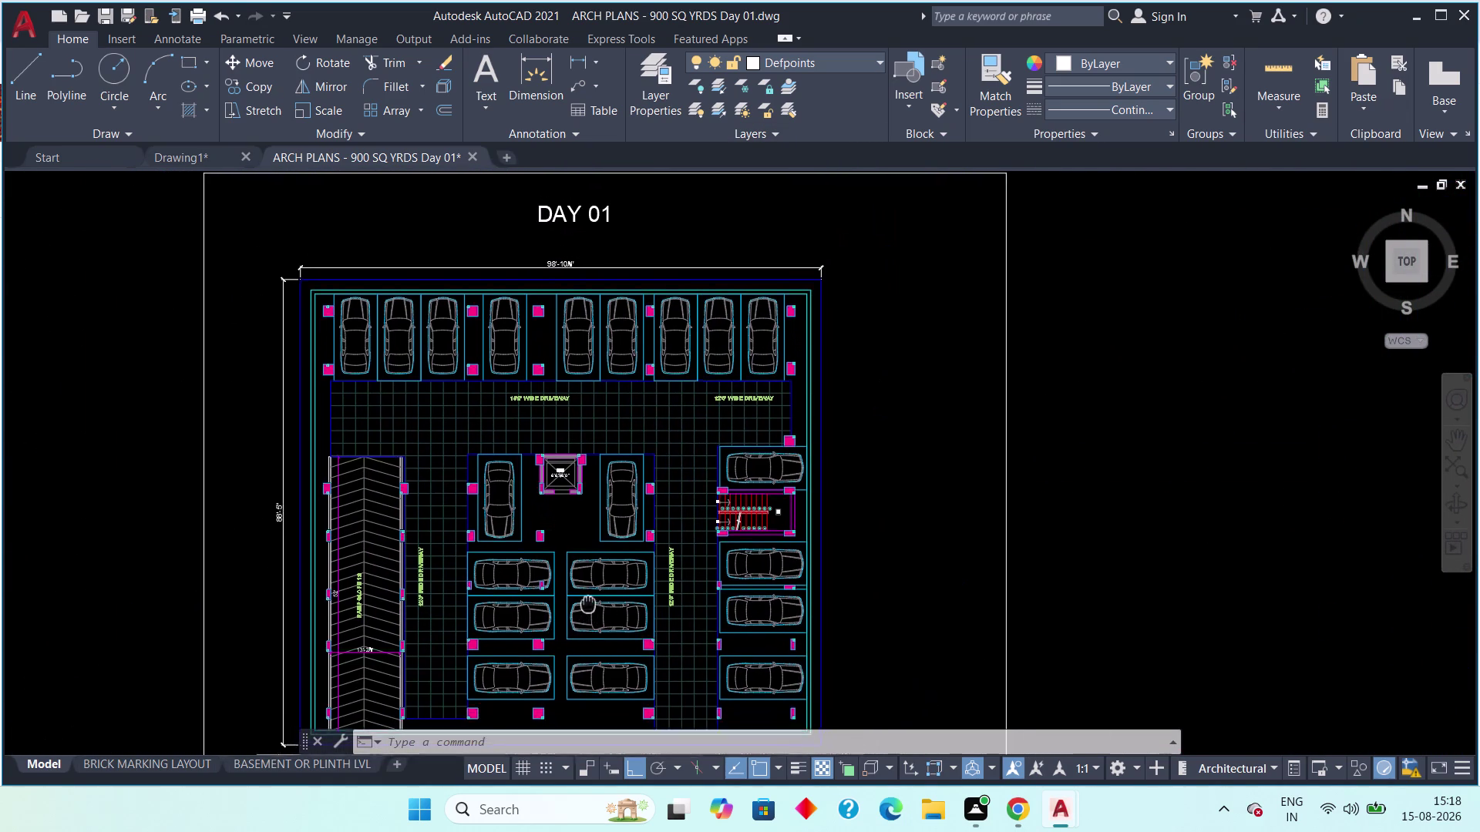
middle_drag(588, 603, 589, 550)
Zoom over the reference plan, then return to Drawing1.
scroll(up, 3)
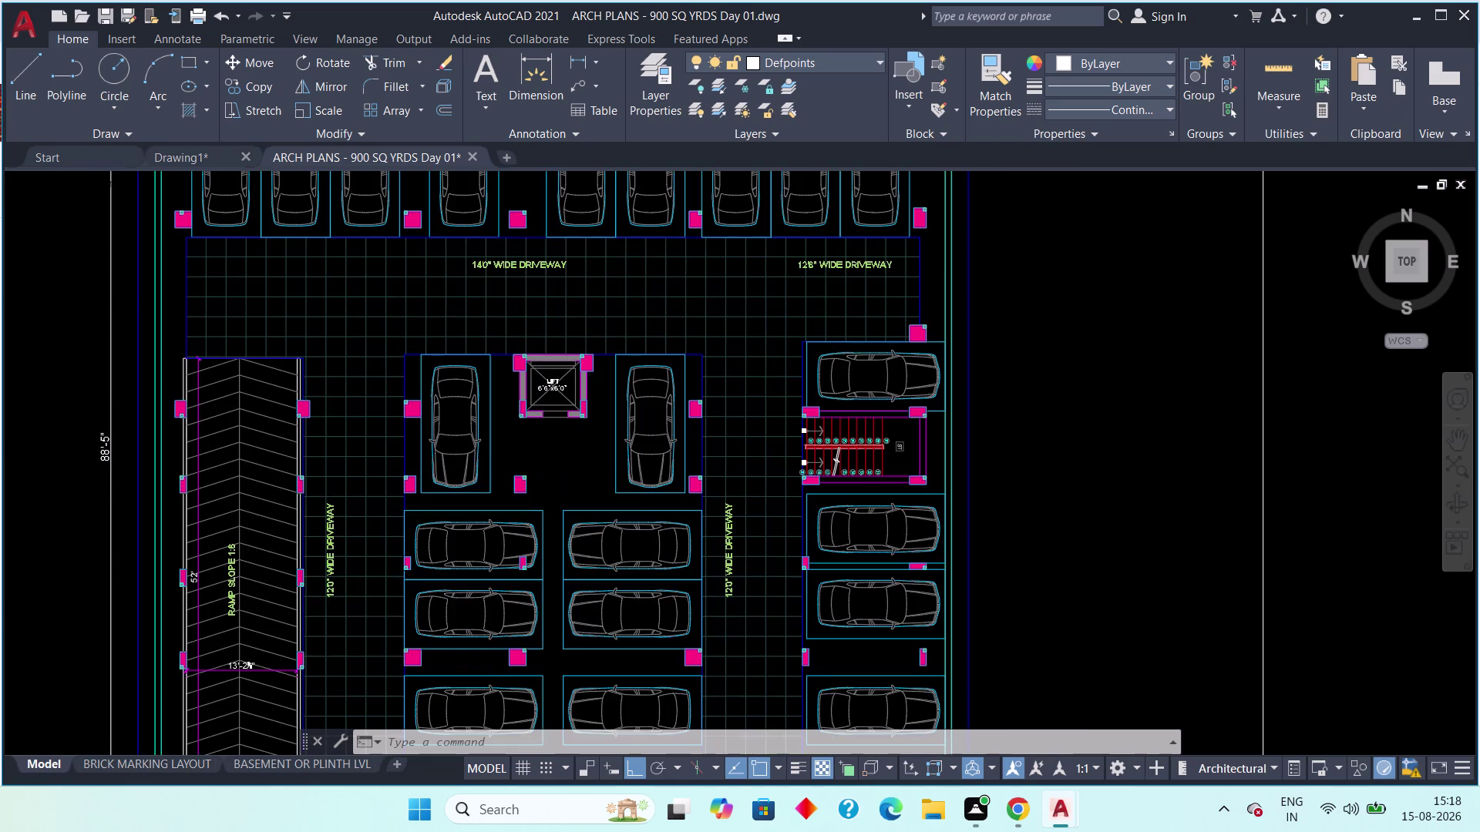
scroll(down, 3)
scroll(down, 3)
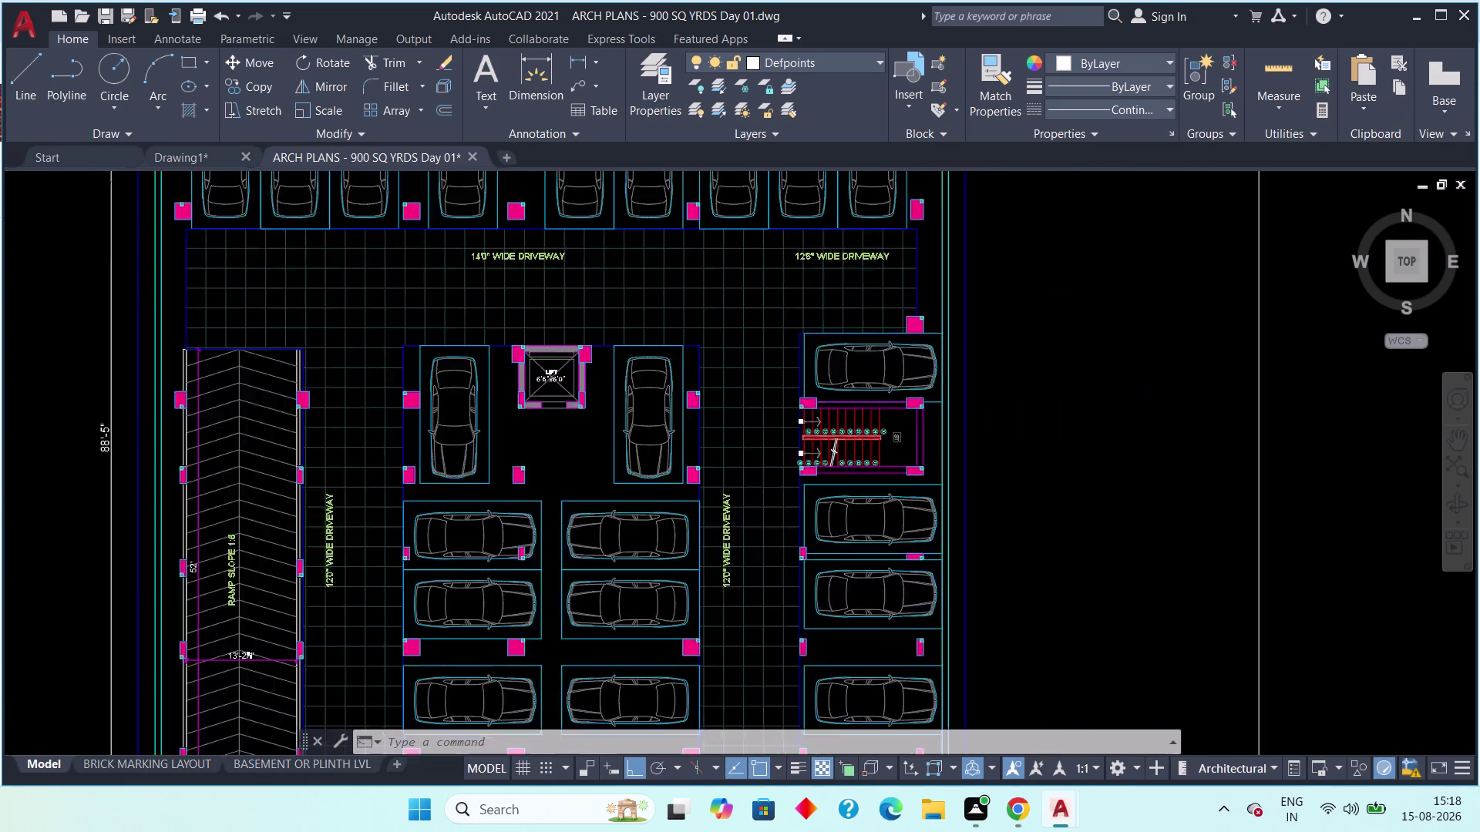
scroll(down, 3)
scroll(up, 3)
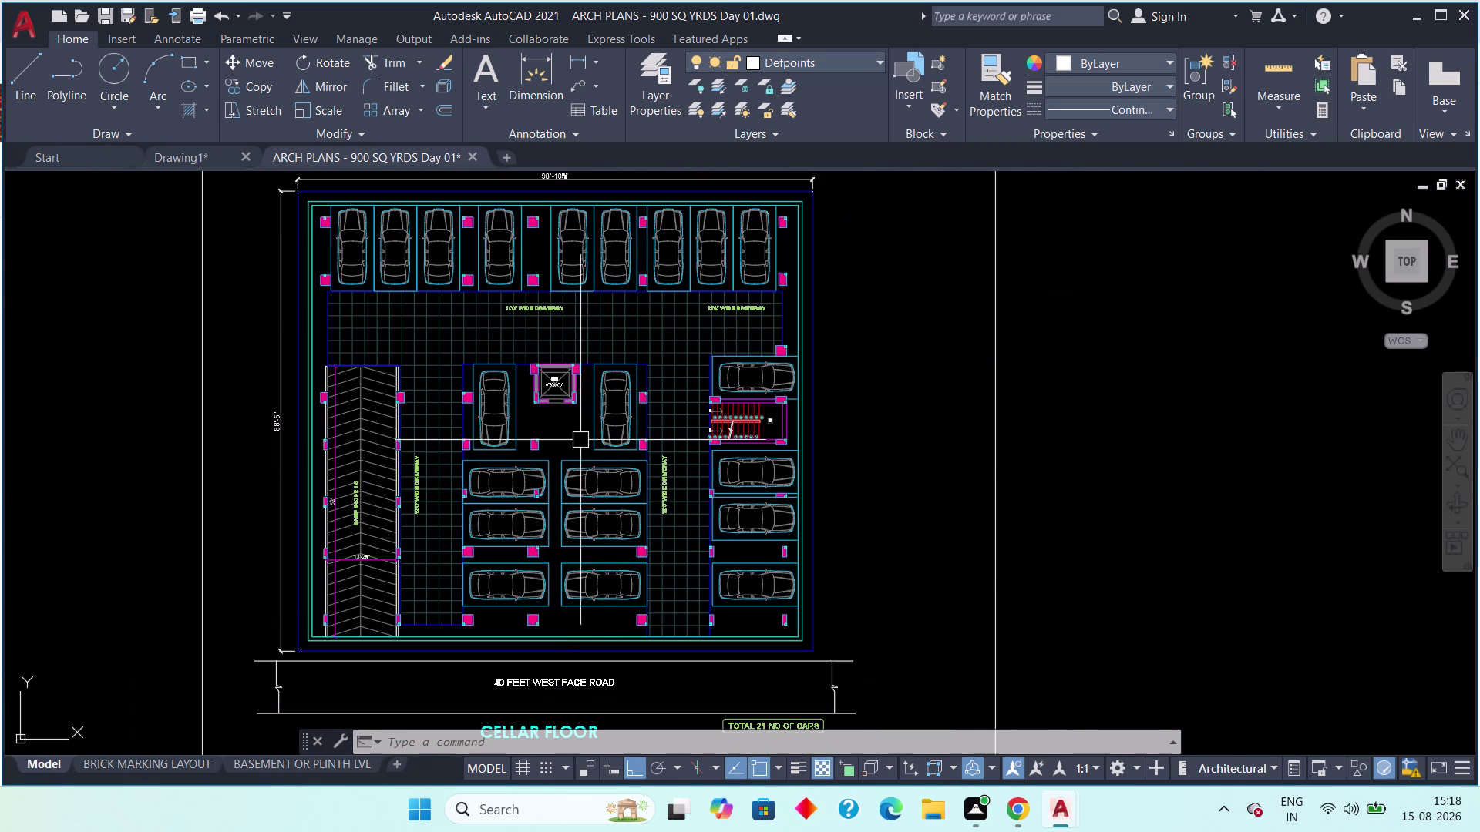
scroll(up, 3)
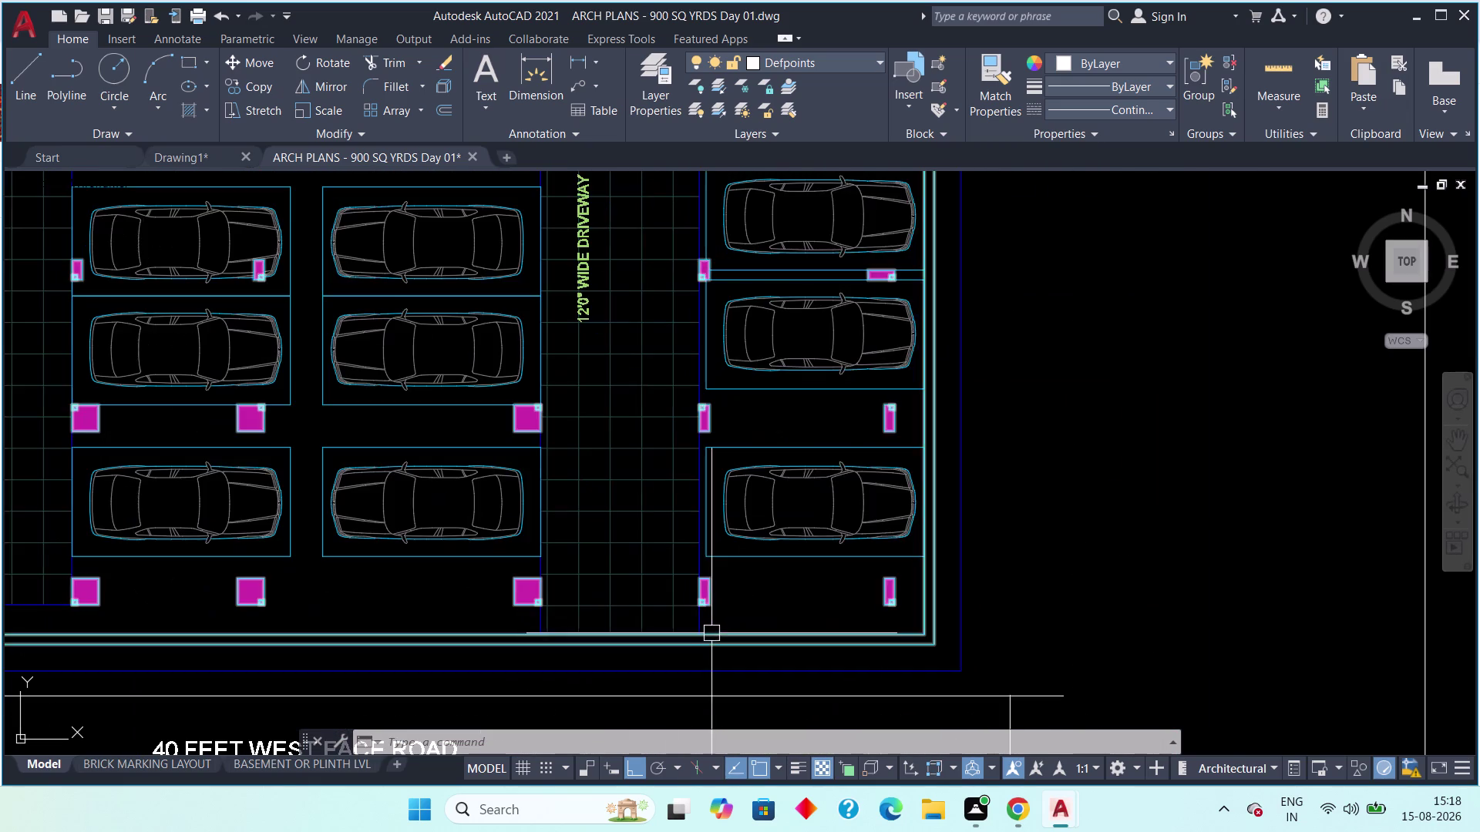
scroll(down, 3)
click(178, 152)
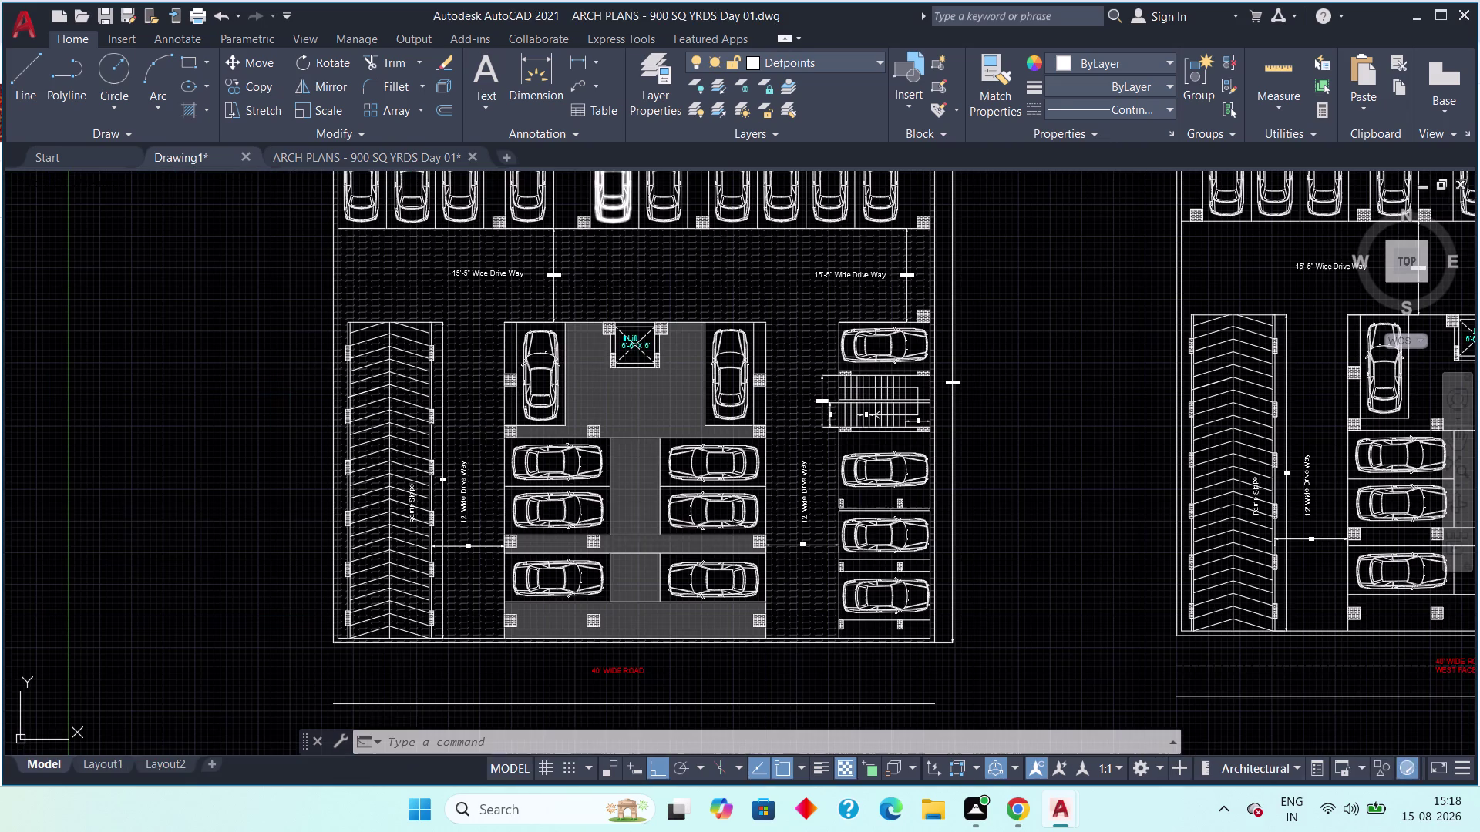
click(637, 582)
Erase the selected object and pan to center both parking plans.
key(Delete)
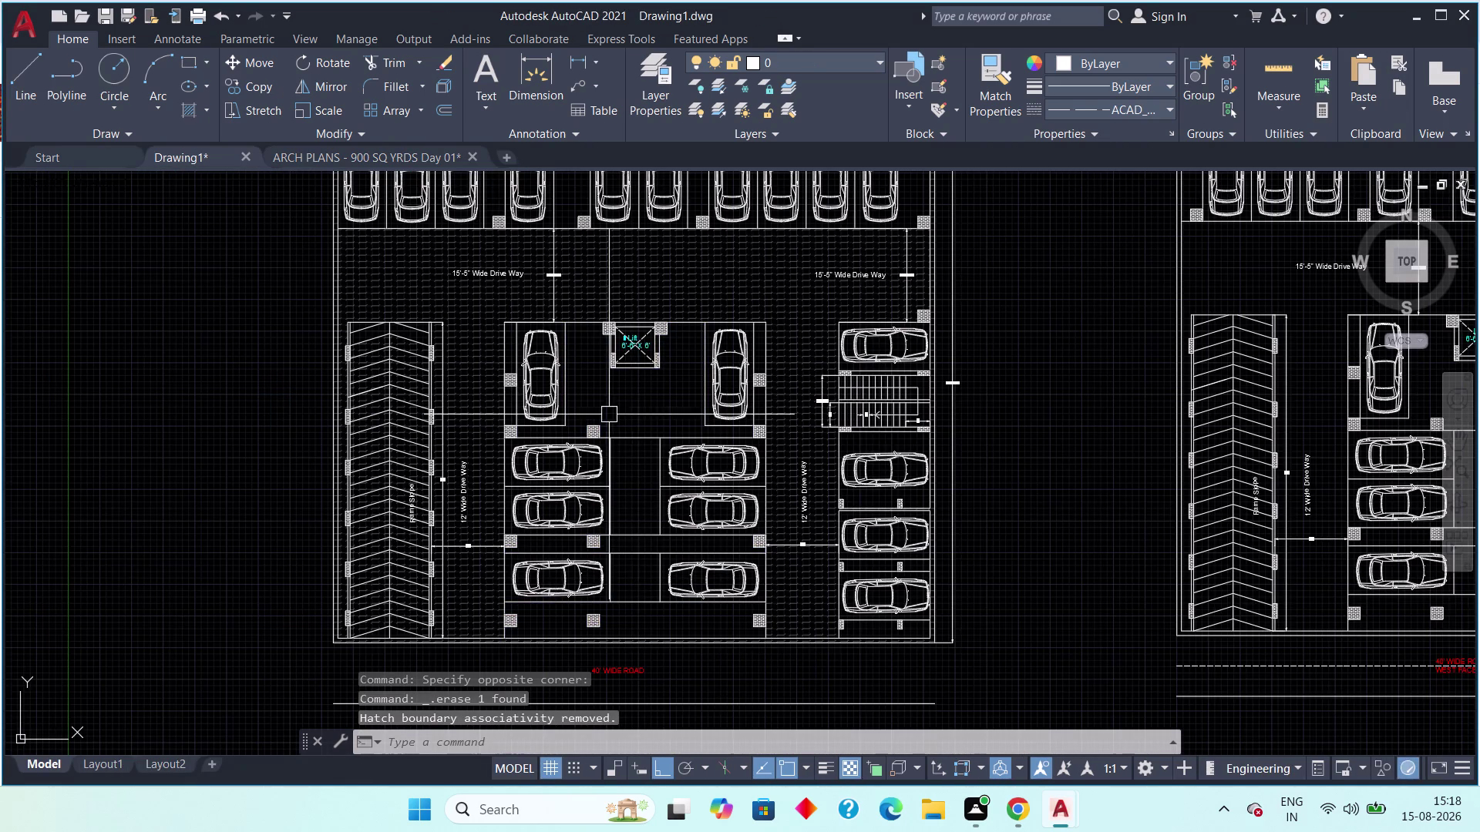
middle_drag(617, 387, 358, 380)
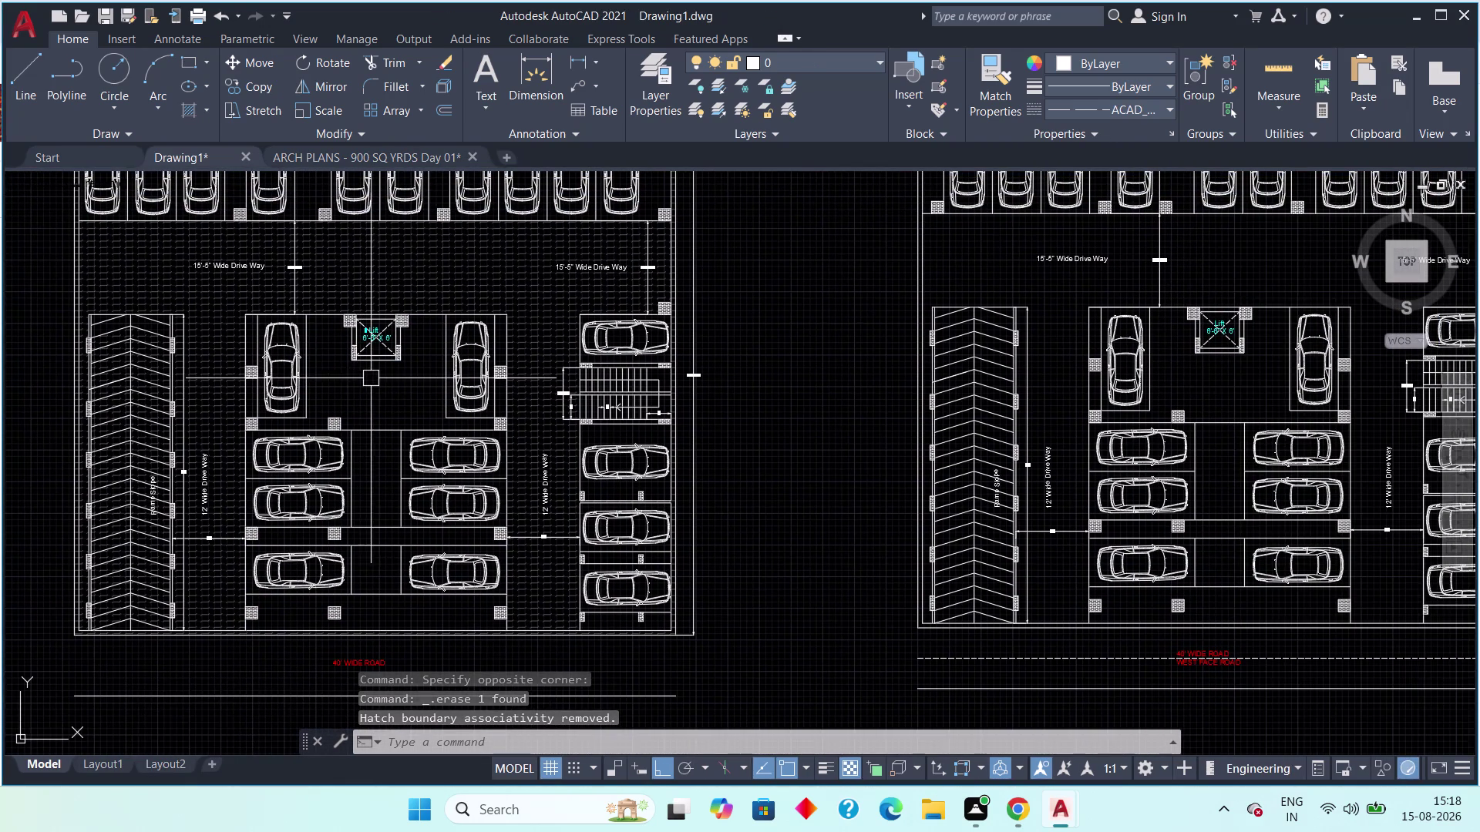
scroll(down, 3)
middle_drag(570, 391, 377, 373)
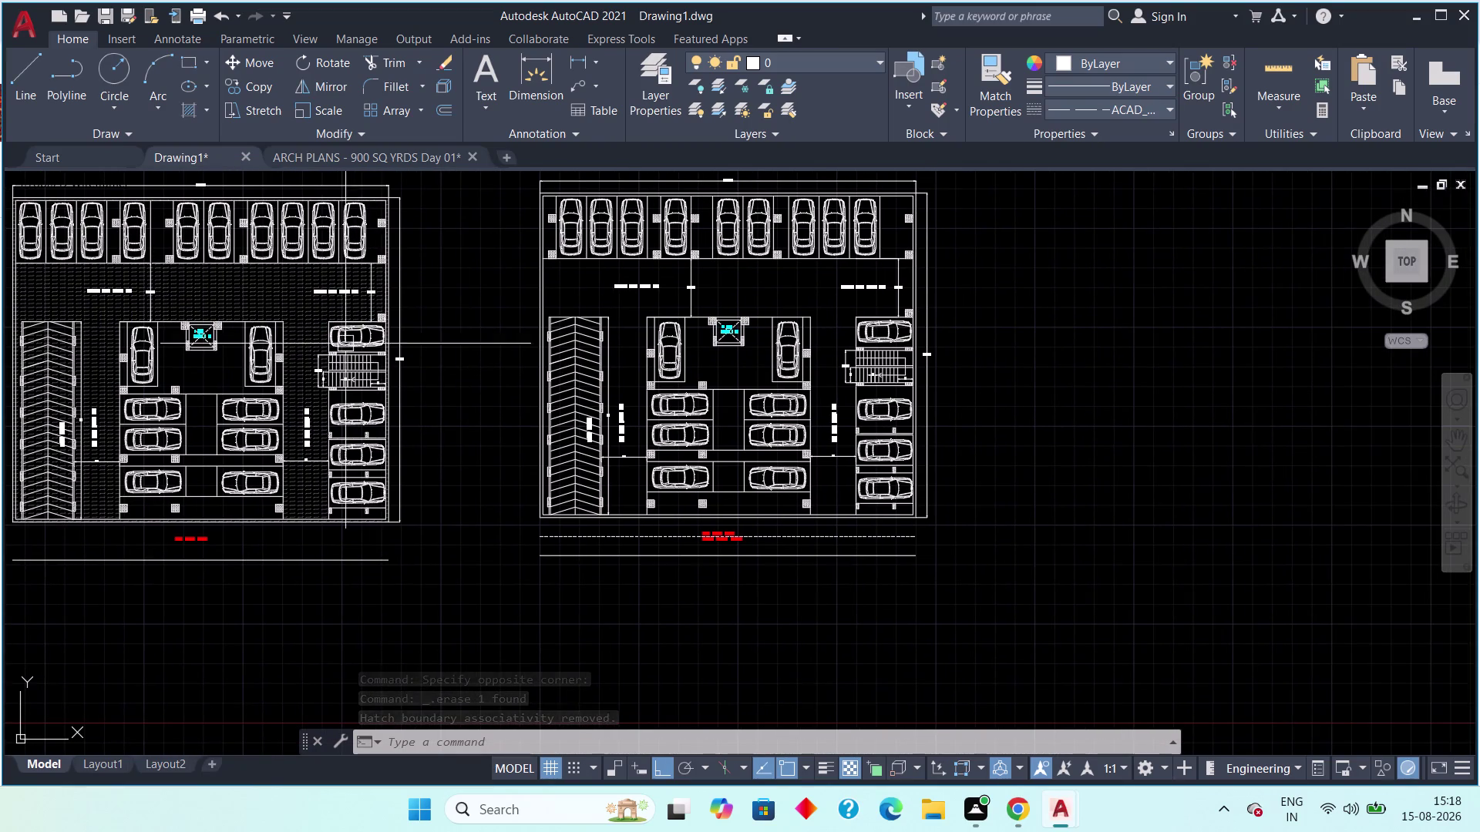
scroll(up, 3)
middle_drag(322, 353, 361, 373)
scroll(down, 3)
scroll(down, 3)
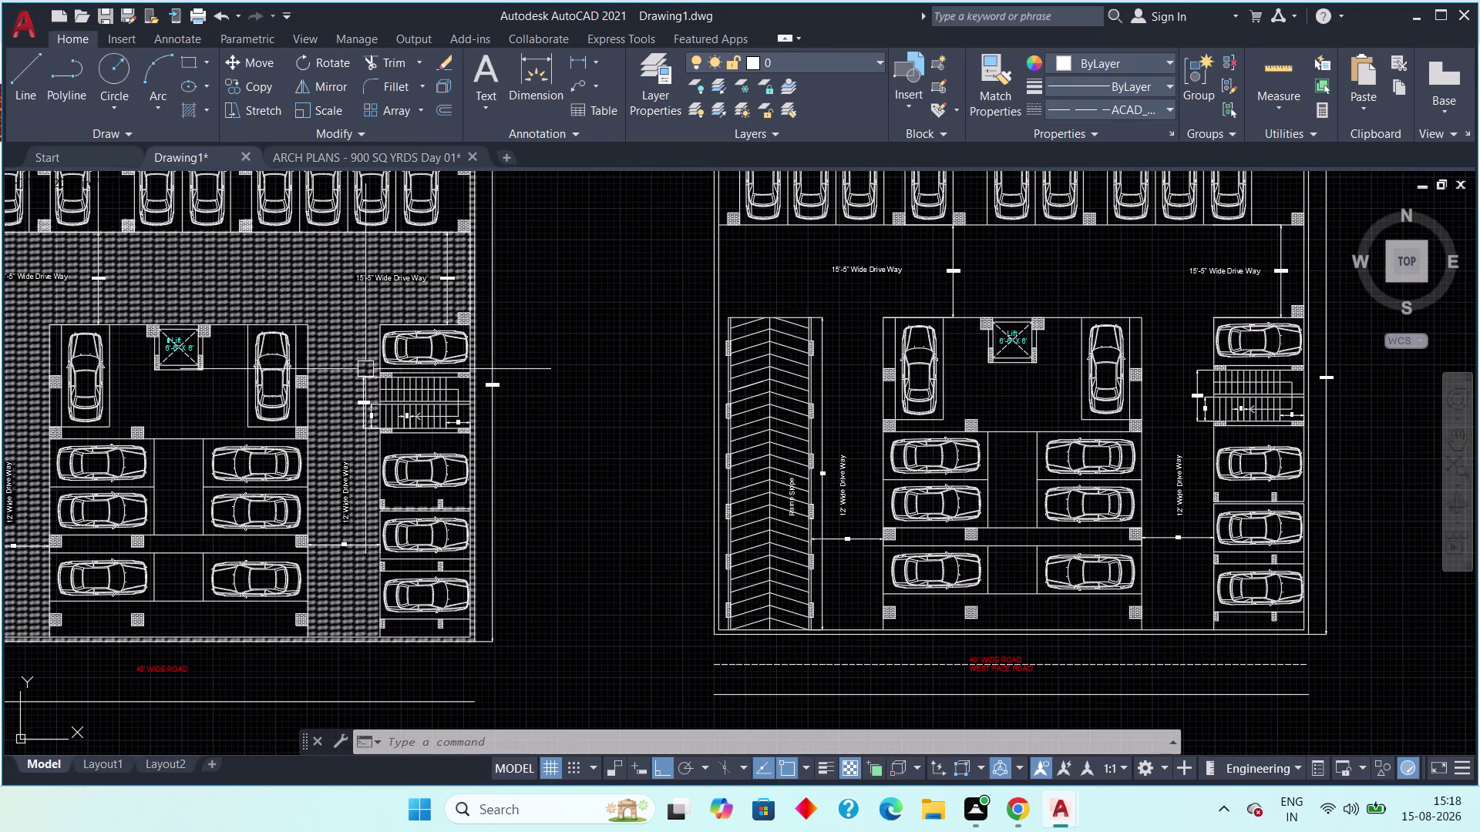
middle_drag(231, 269, 239, 270)
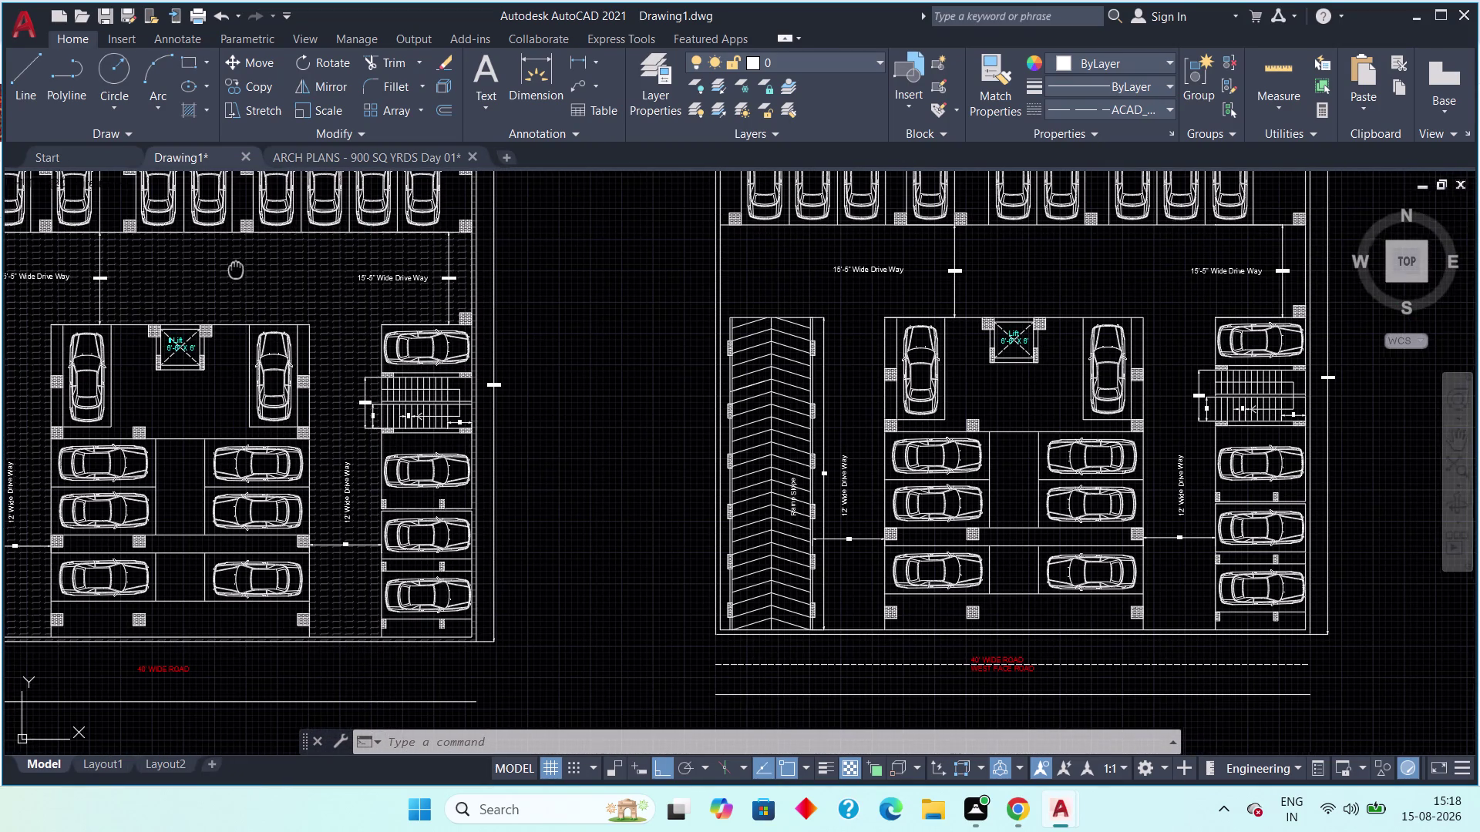
middle_drag(238, 270, 367, 280)
Delete the picked object on the left plan and center the right-hand plan.
click(368, 280)
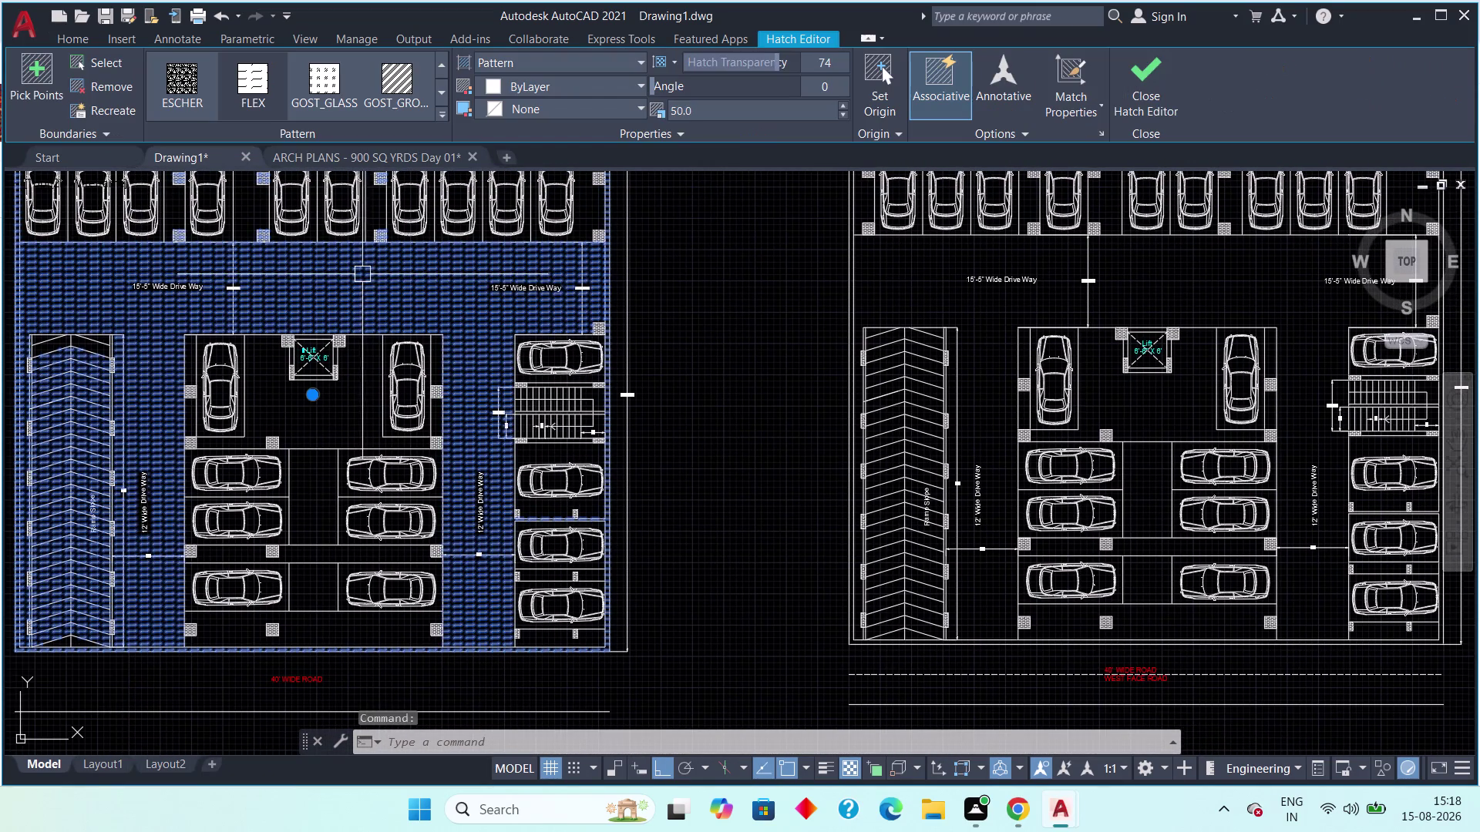
key(Delete)
scroll(down, 3)
middle_drag(467, 376, 179, 373)
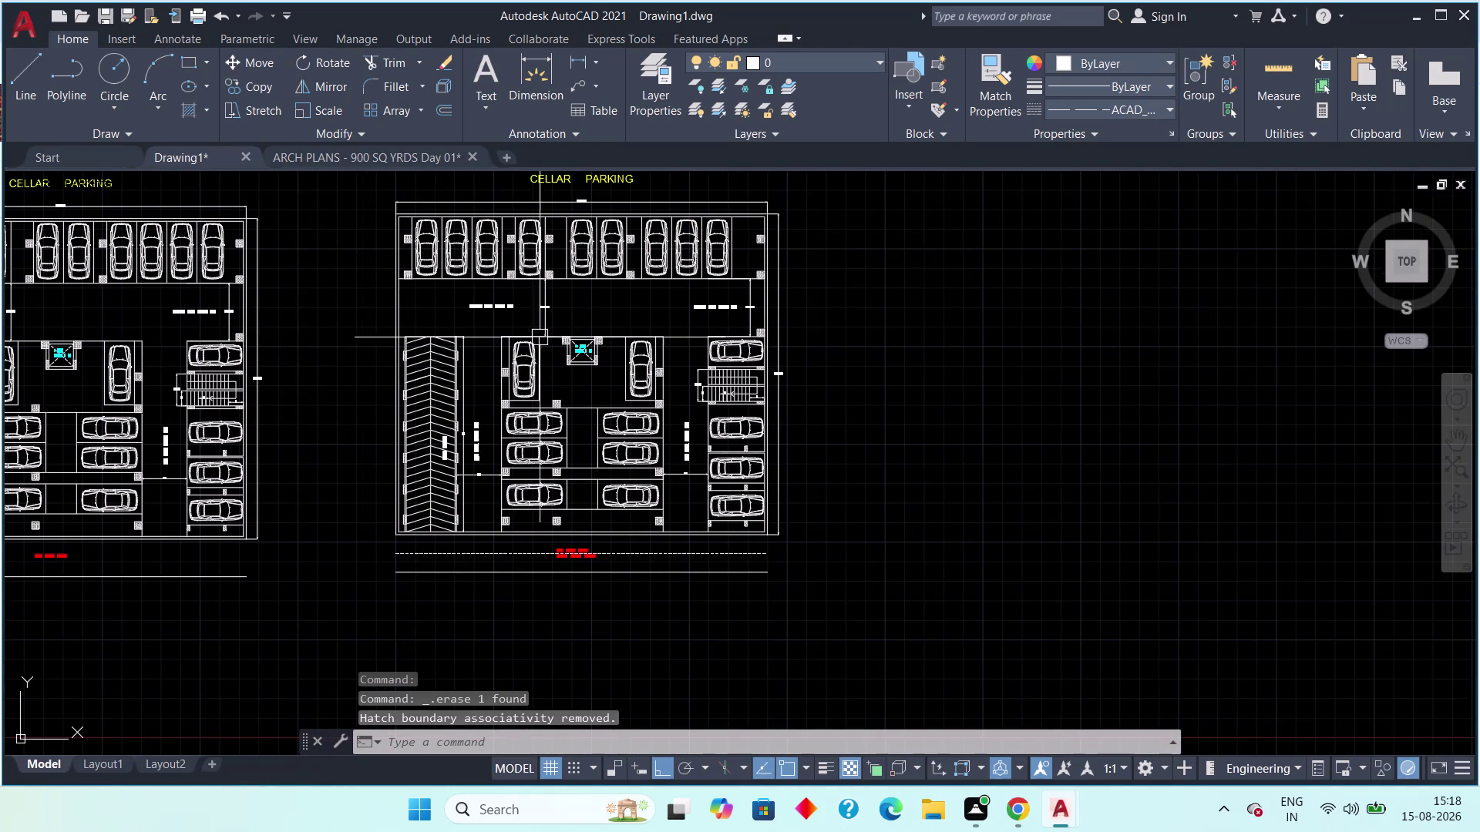
middle_drag(651, 319, 690, 356)
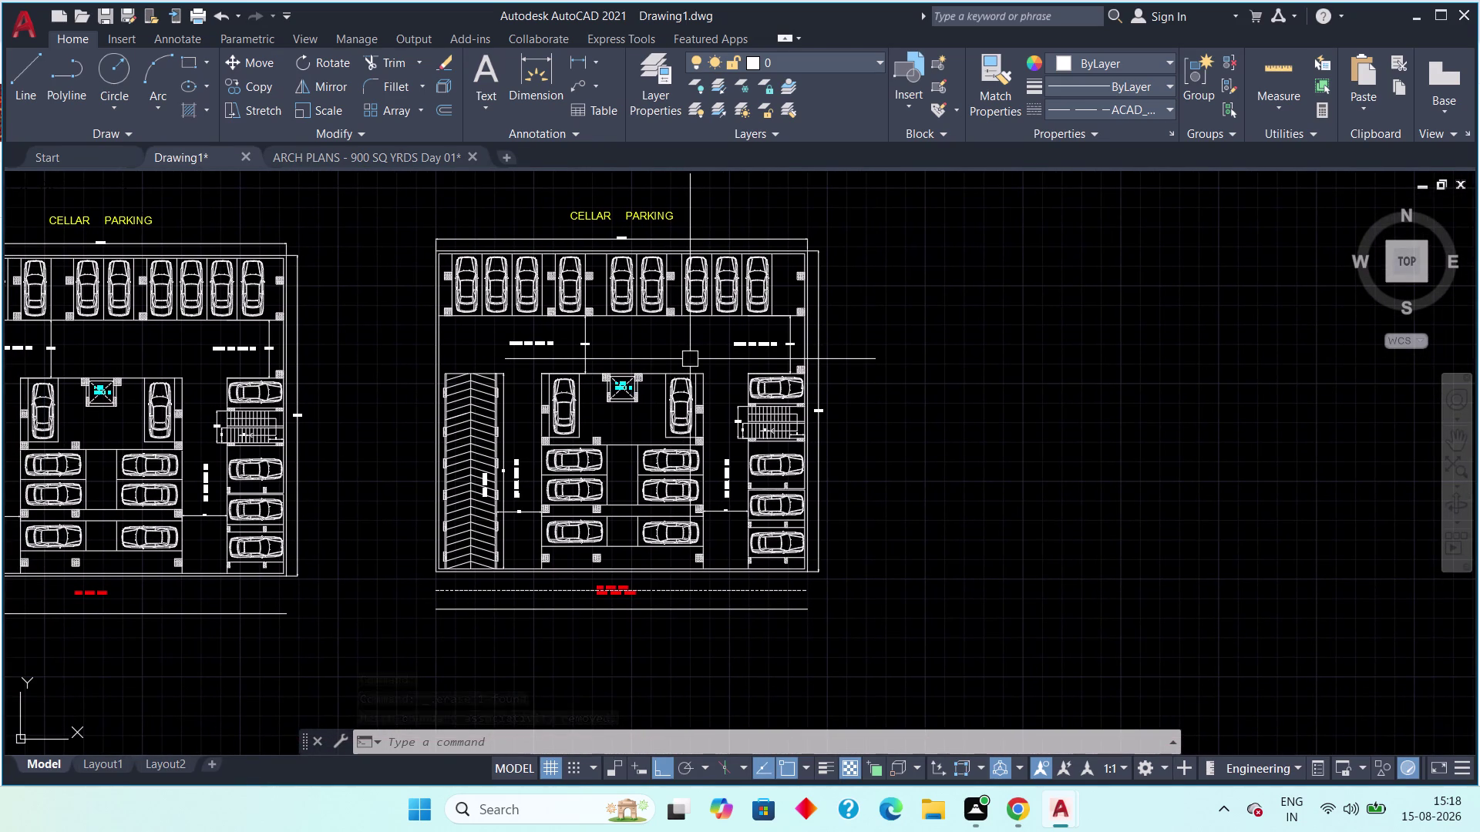
Hatch the right plan's driveway with semi-transparent FLEX at scale 1.0, then reopen it.
text(H)
key(space)
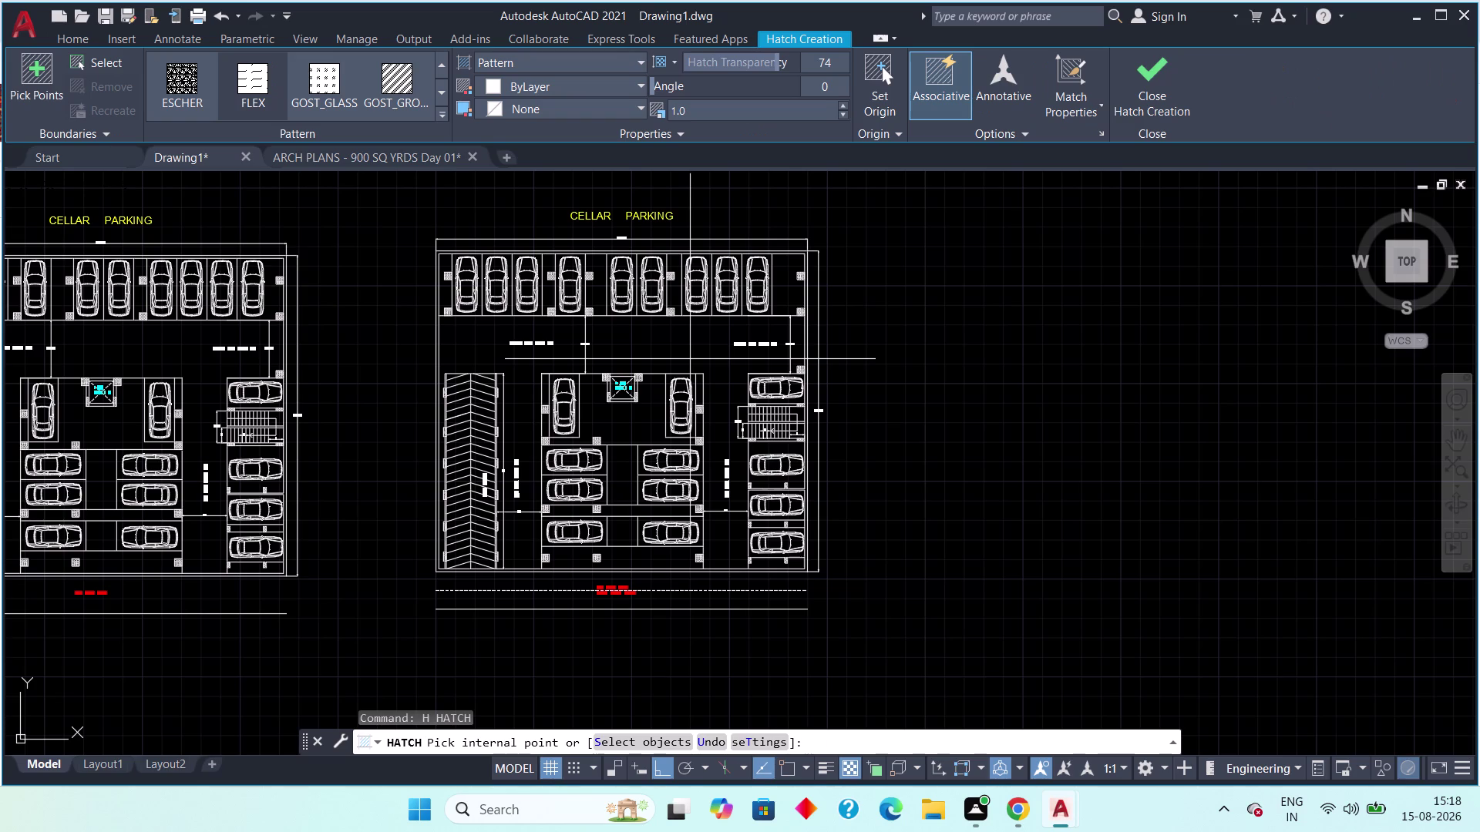
click(649, 357)
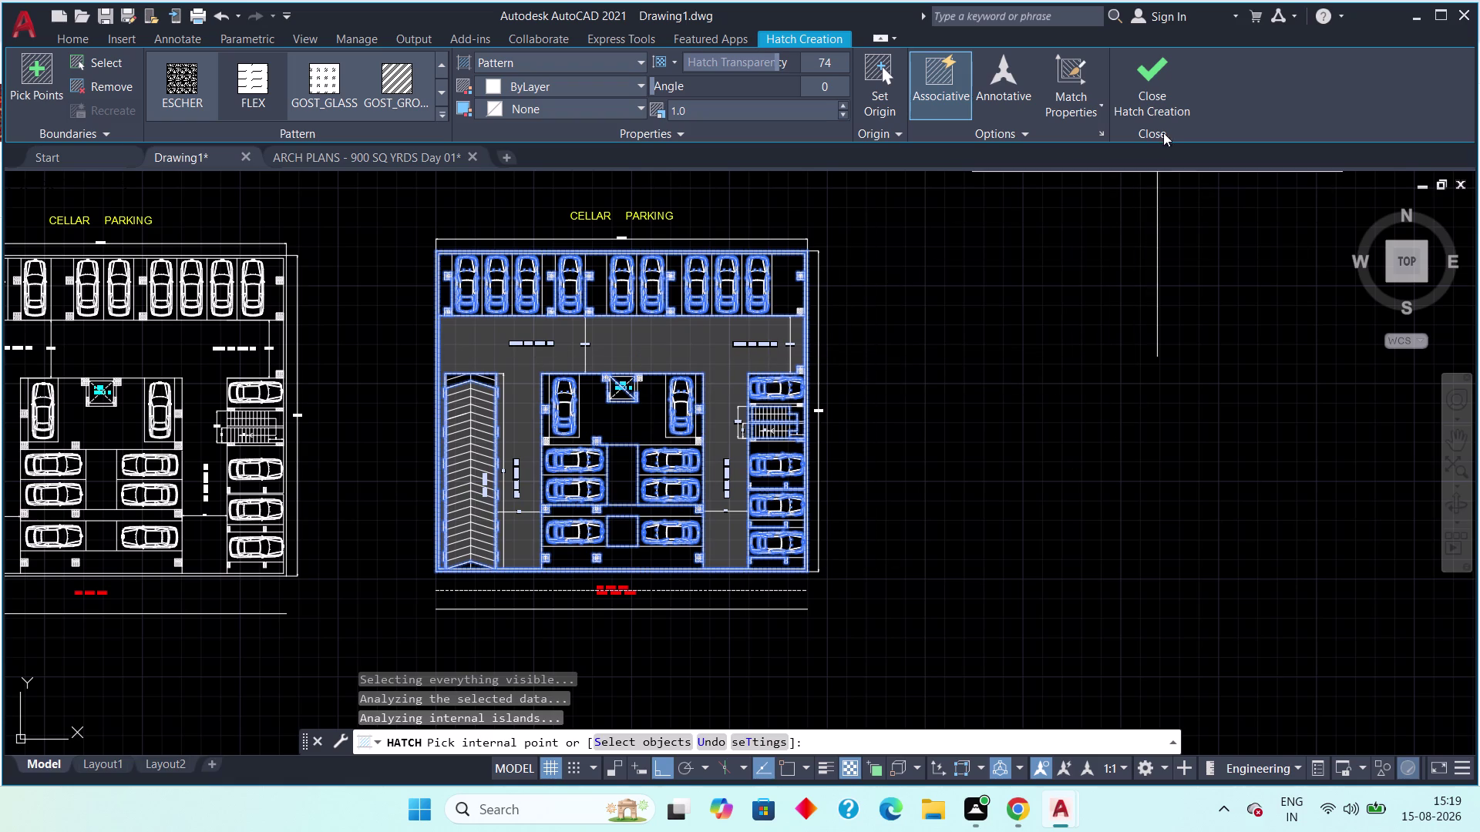
click(1152, 96)
scroll(up, 3)
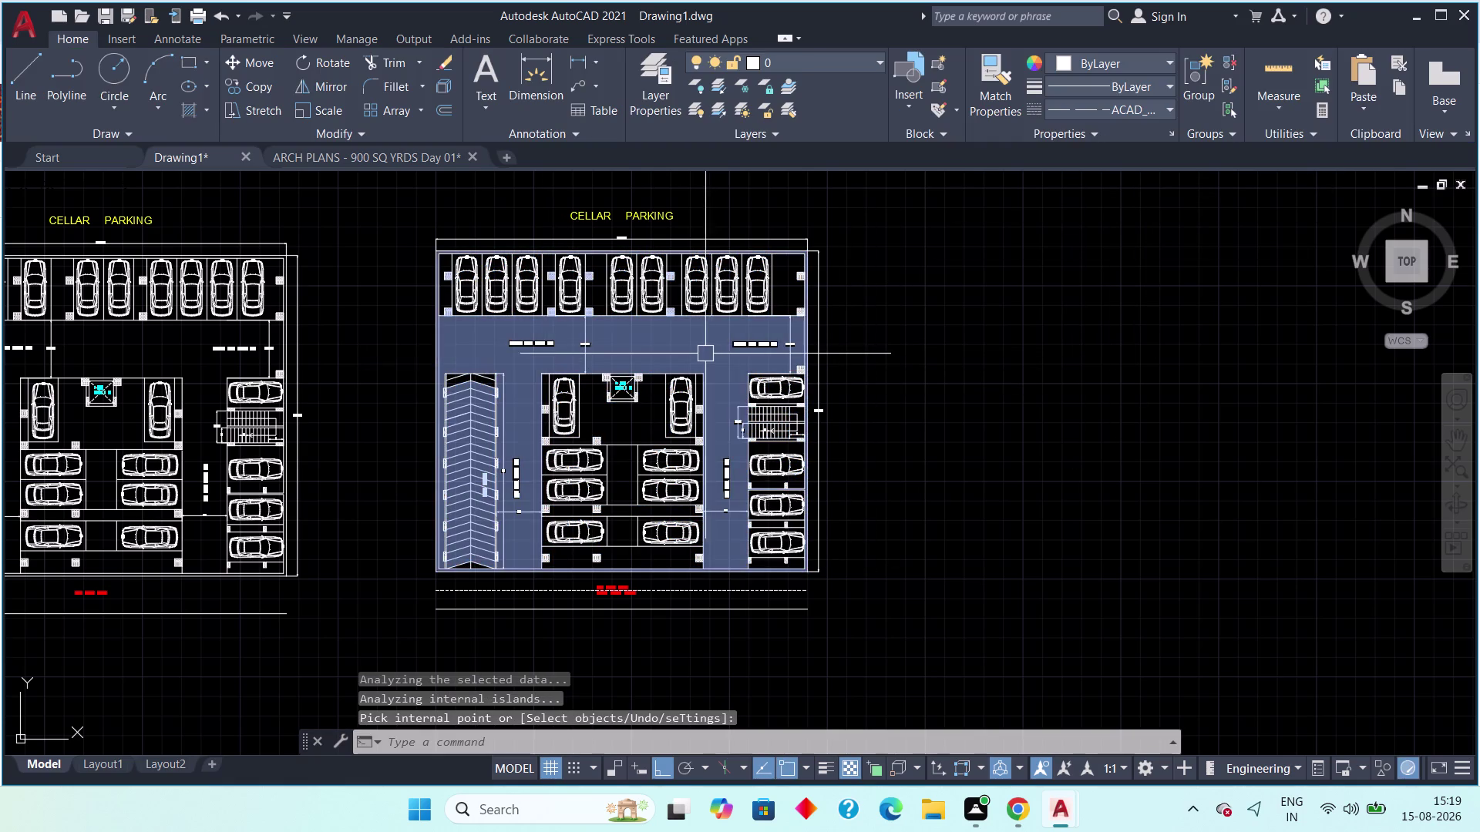
scroll(up, 3)
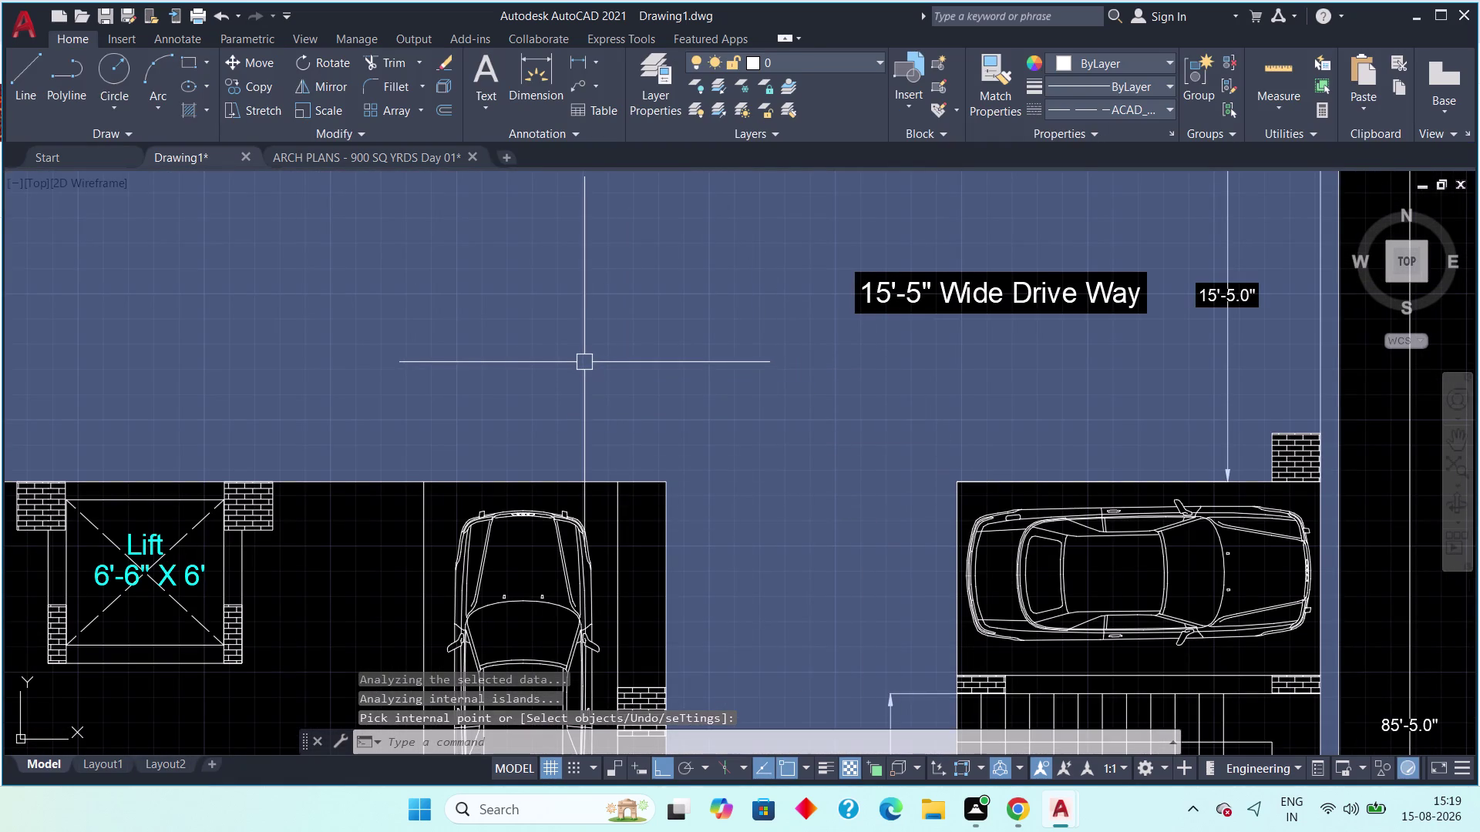
scroll(up, 3)
scroll(down, 3)
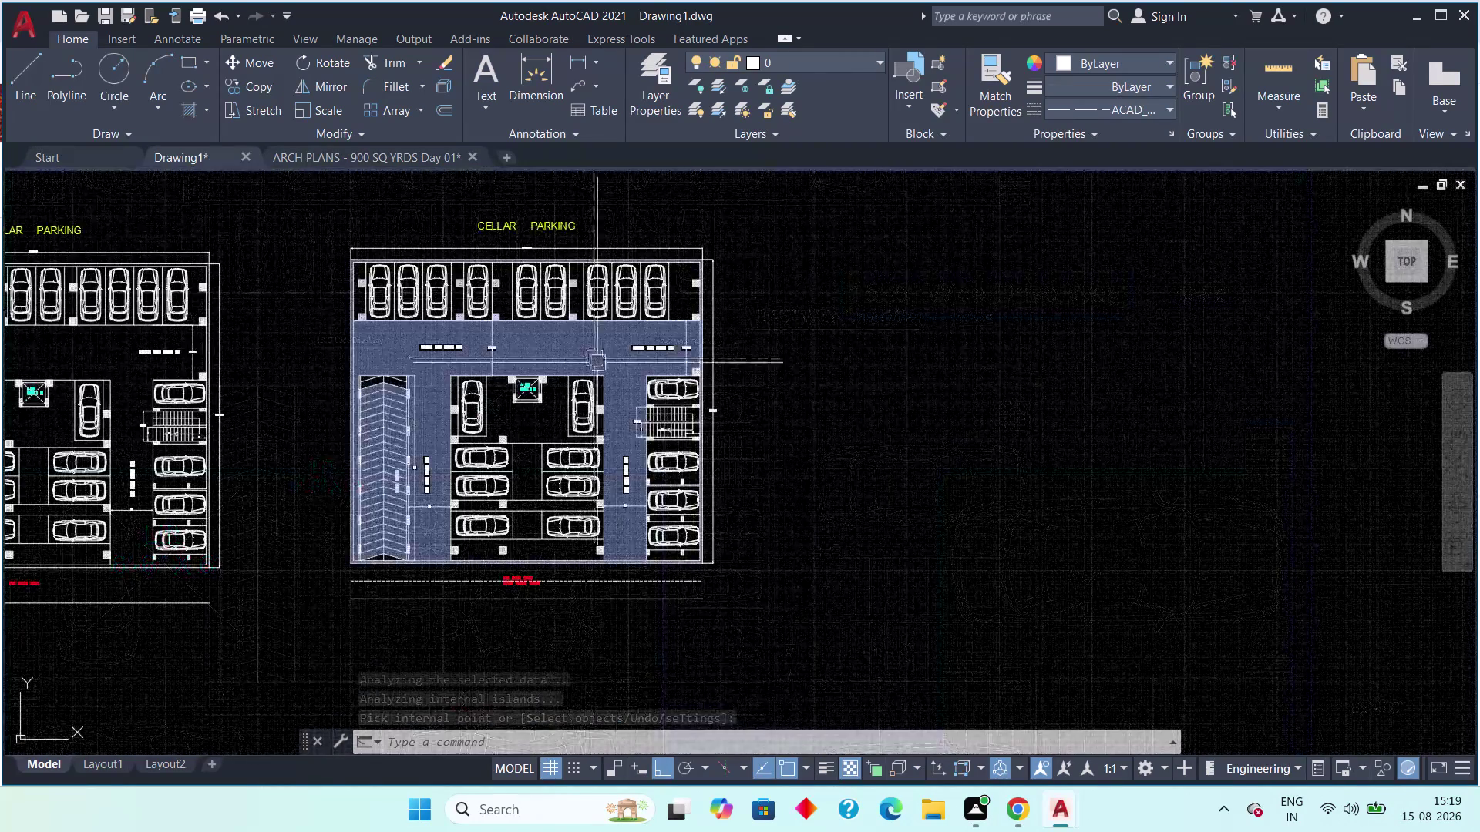
double_click(549, 359)
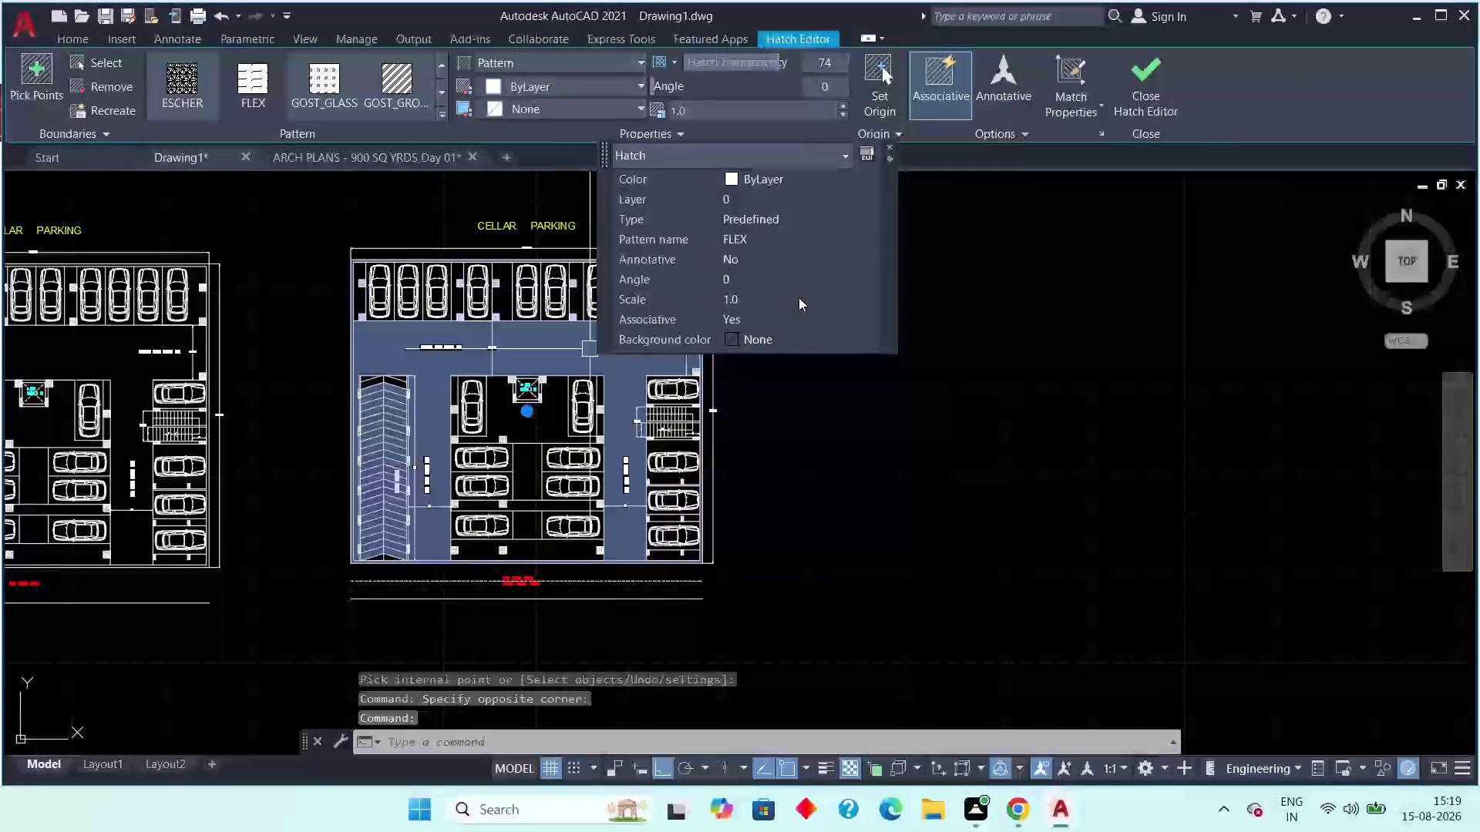
Set the right plan's driveway hatch scale to 25 in Quick Properties.
click(766, 299)
text(25)
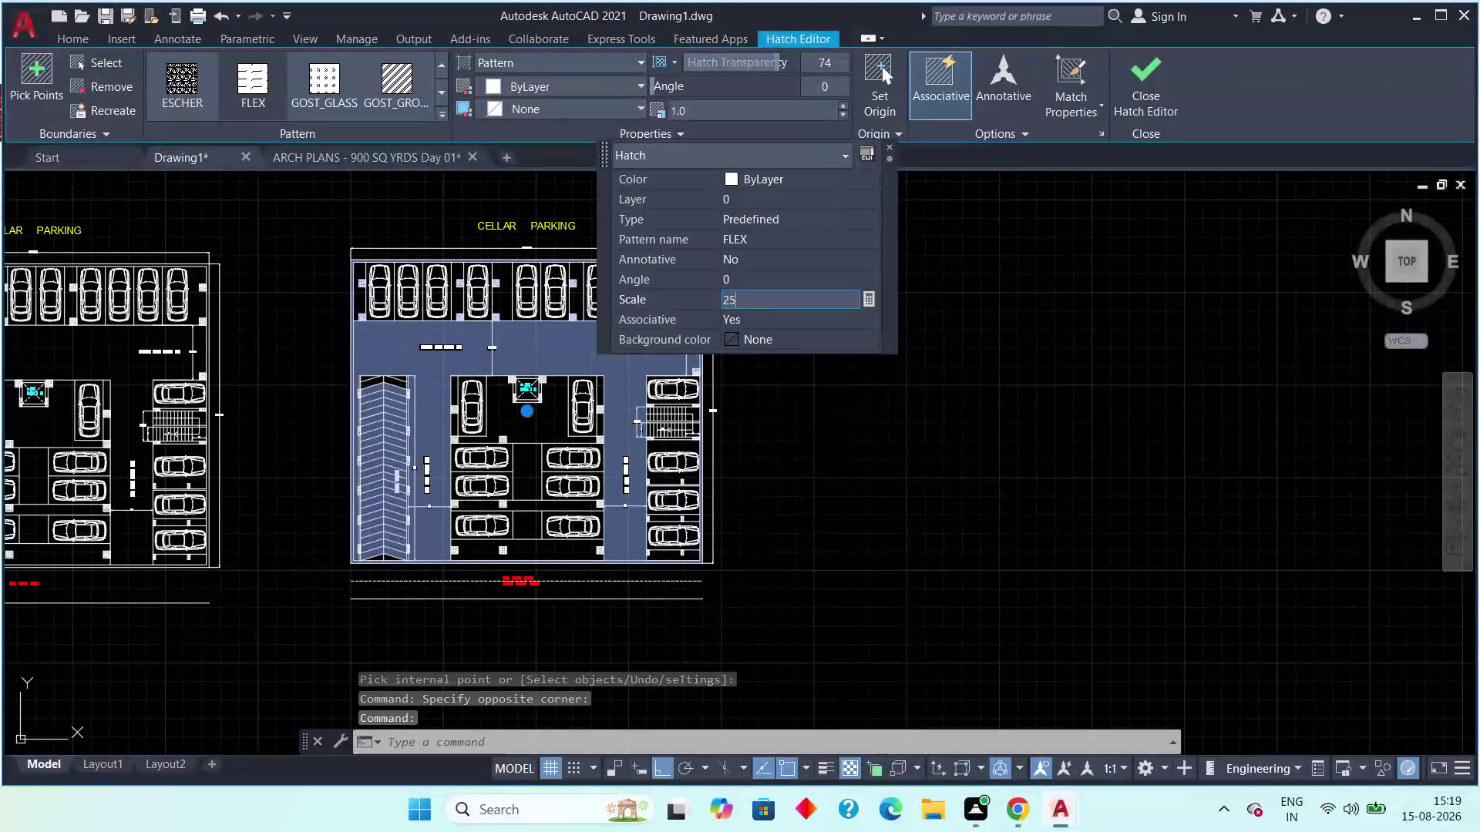
key(Return)
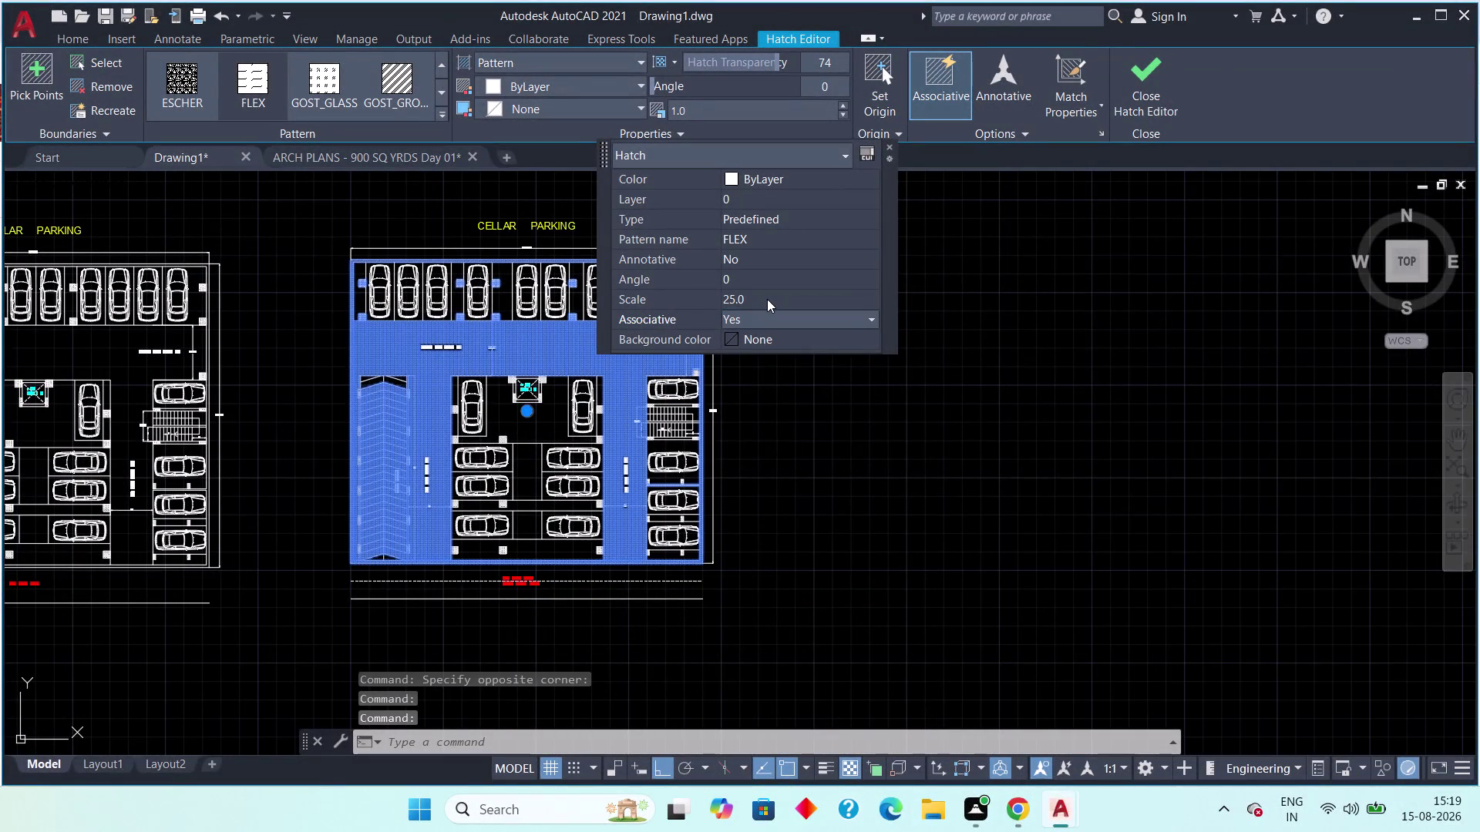
click(1141, 80)
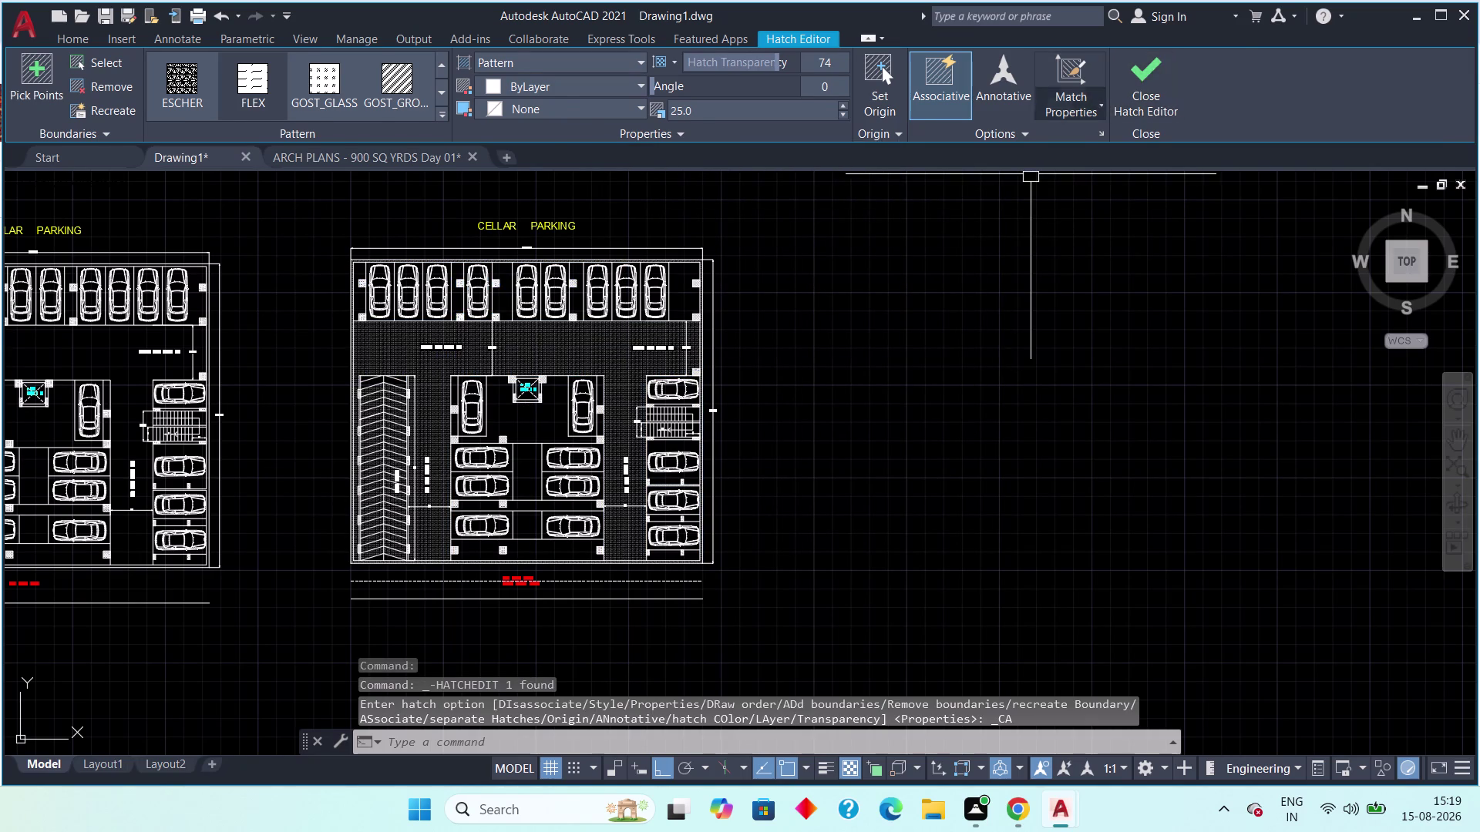
middle_drag(512, 359, 647, 371)
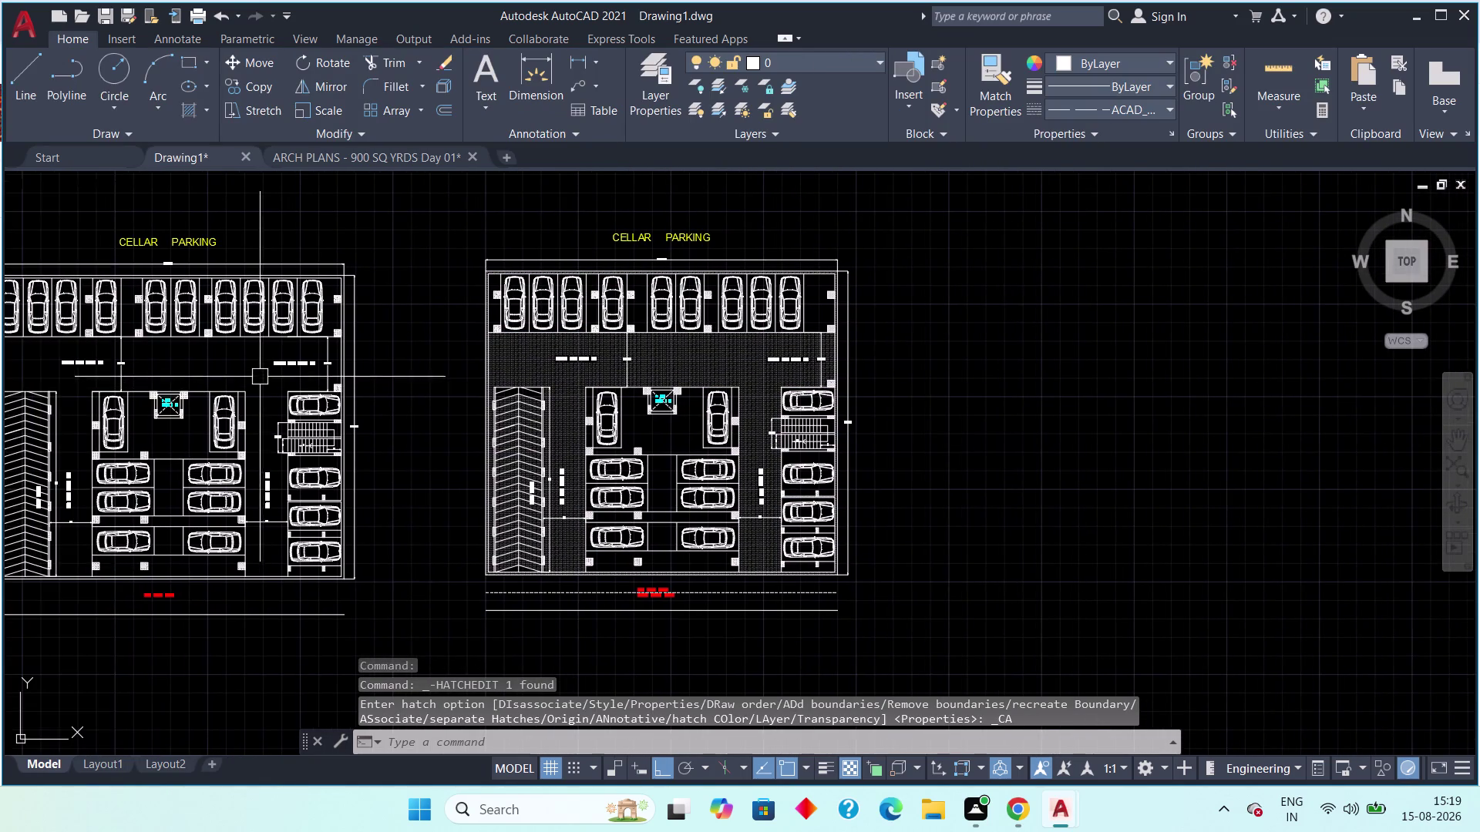
scroll(up, 3)
scroll(down, 3)
scroll(up, 3)
middle_drag(769, 399, 473, 409)
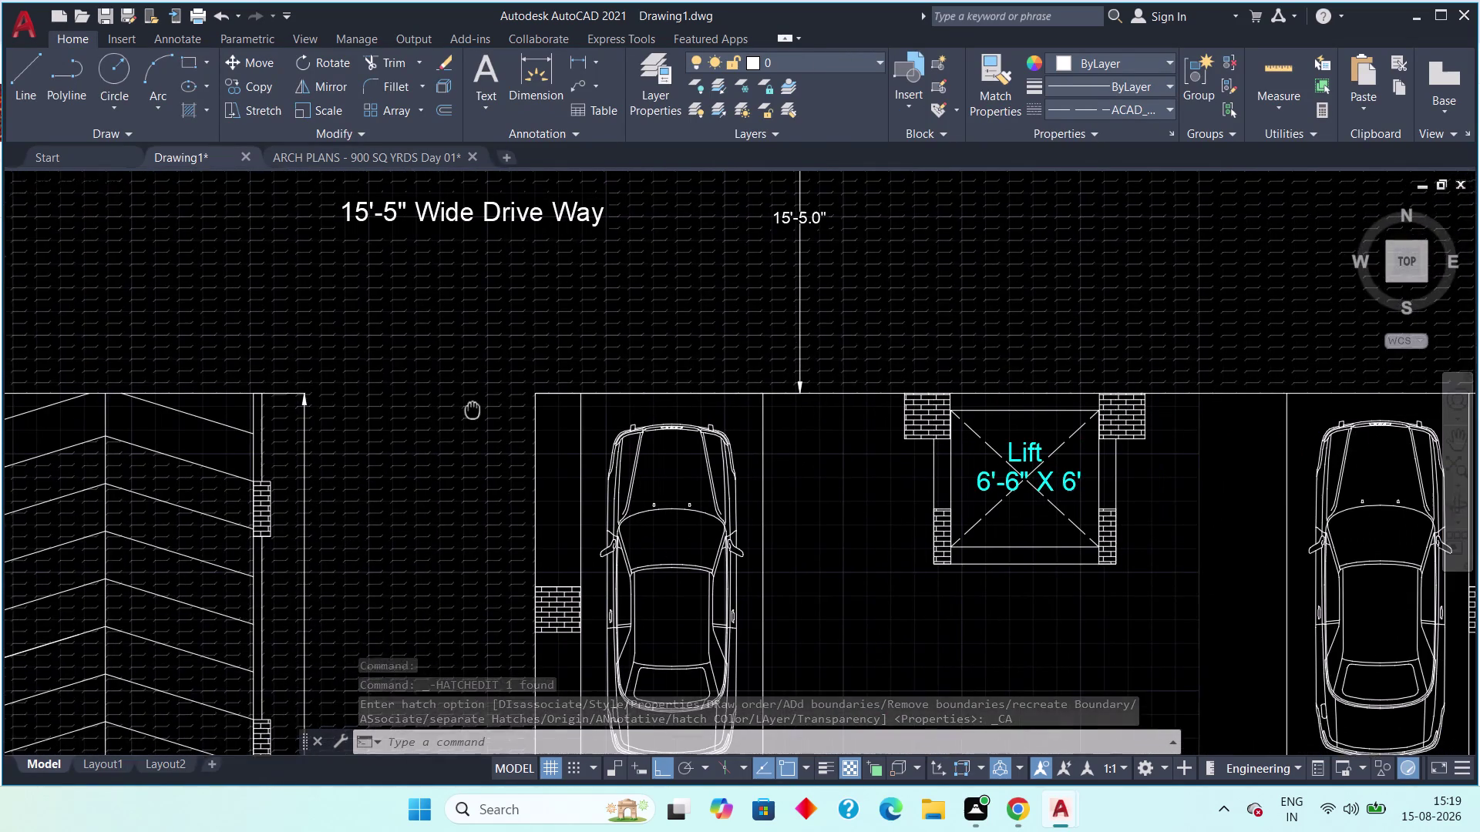
middle_drag(473, 409, 471, 411)
Slide the right driveway hatch's transparency down to 0, then reselect the hatch.
click(926, 327)
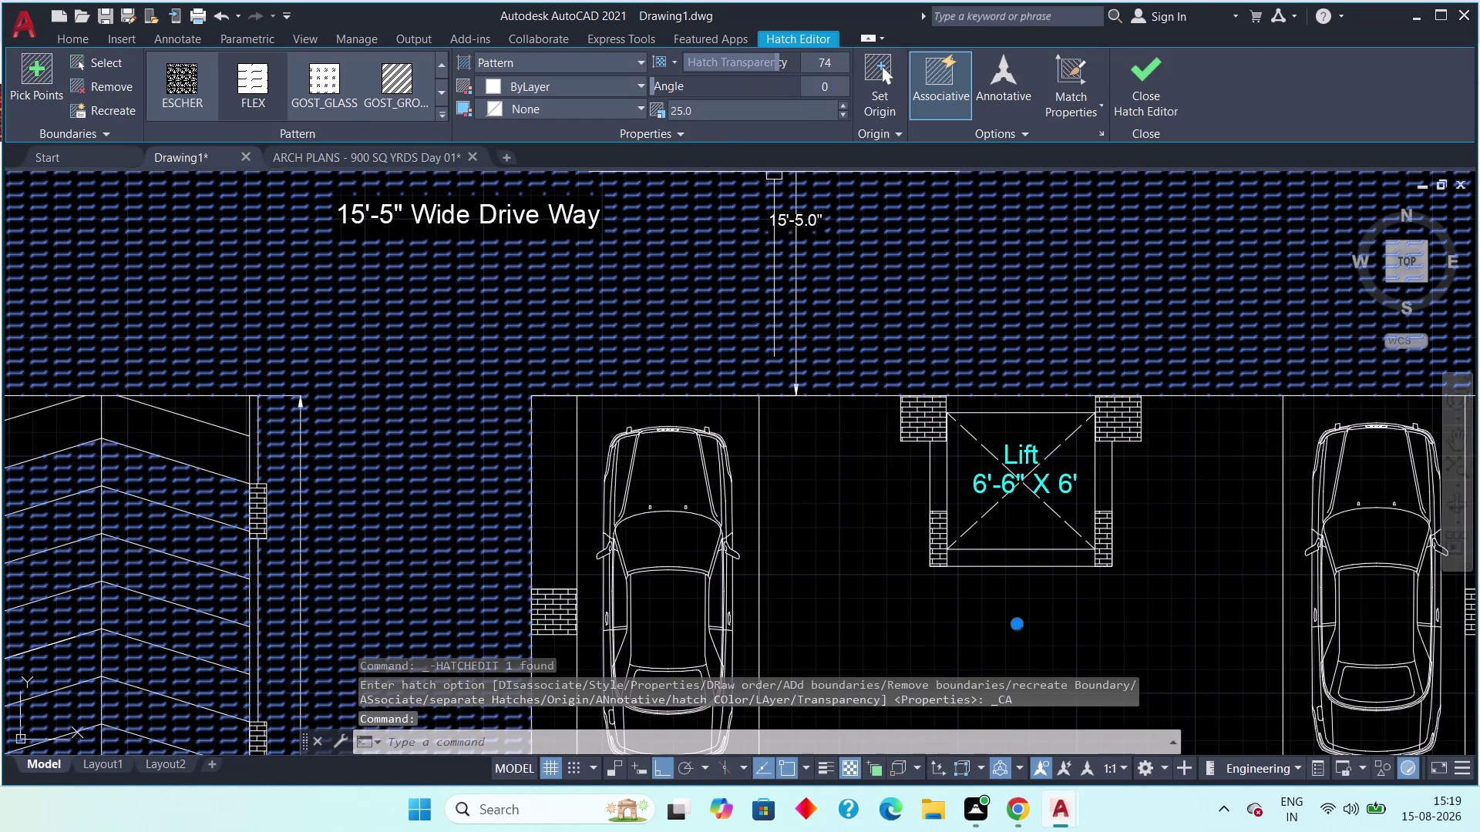
drag(778, 59, 733, 68)
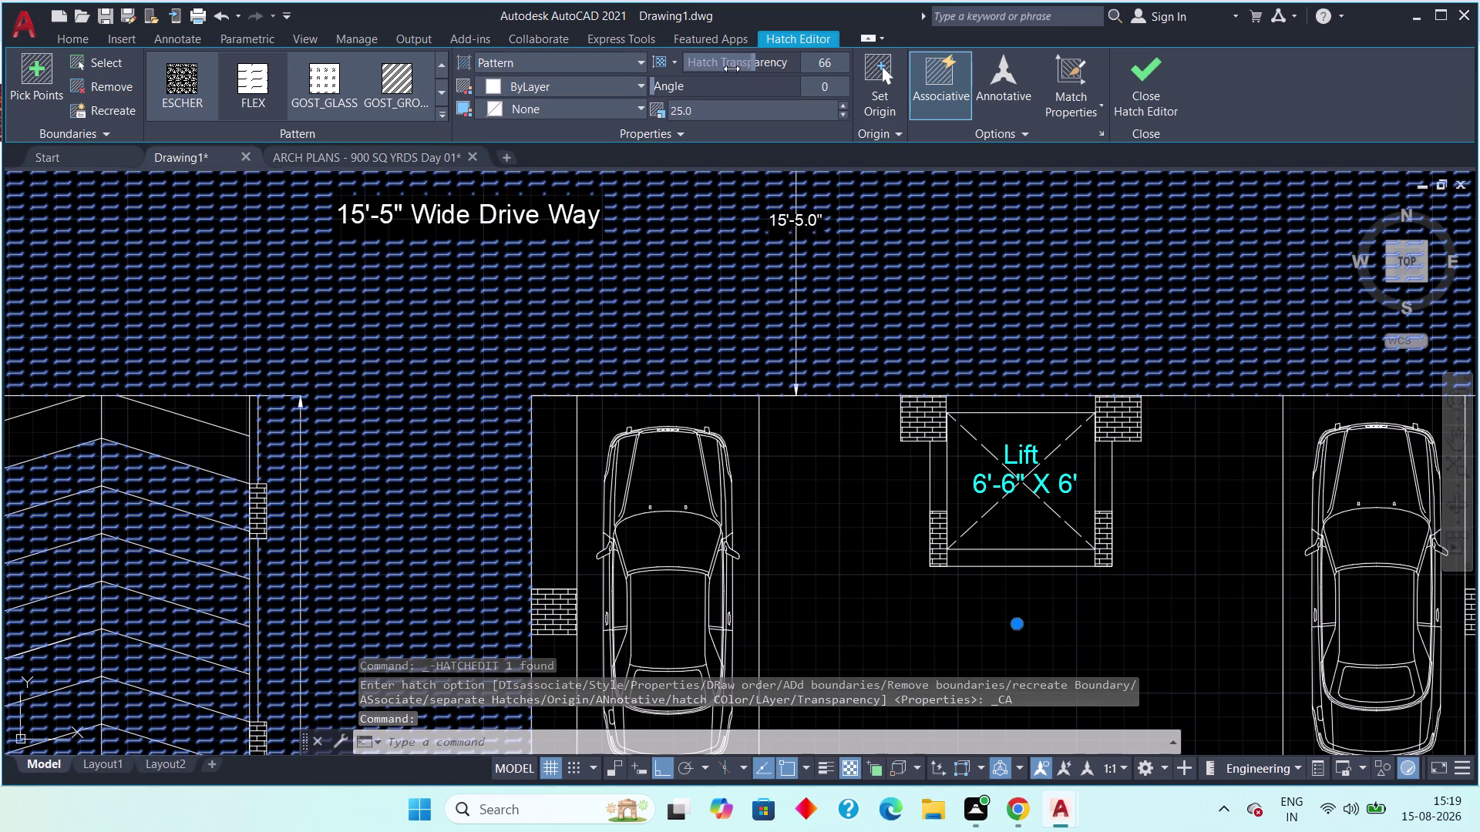
drag(732, 68, 580, 91)
scroll(down, 3)
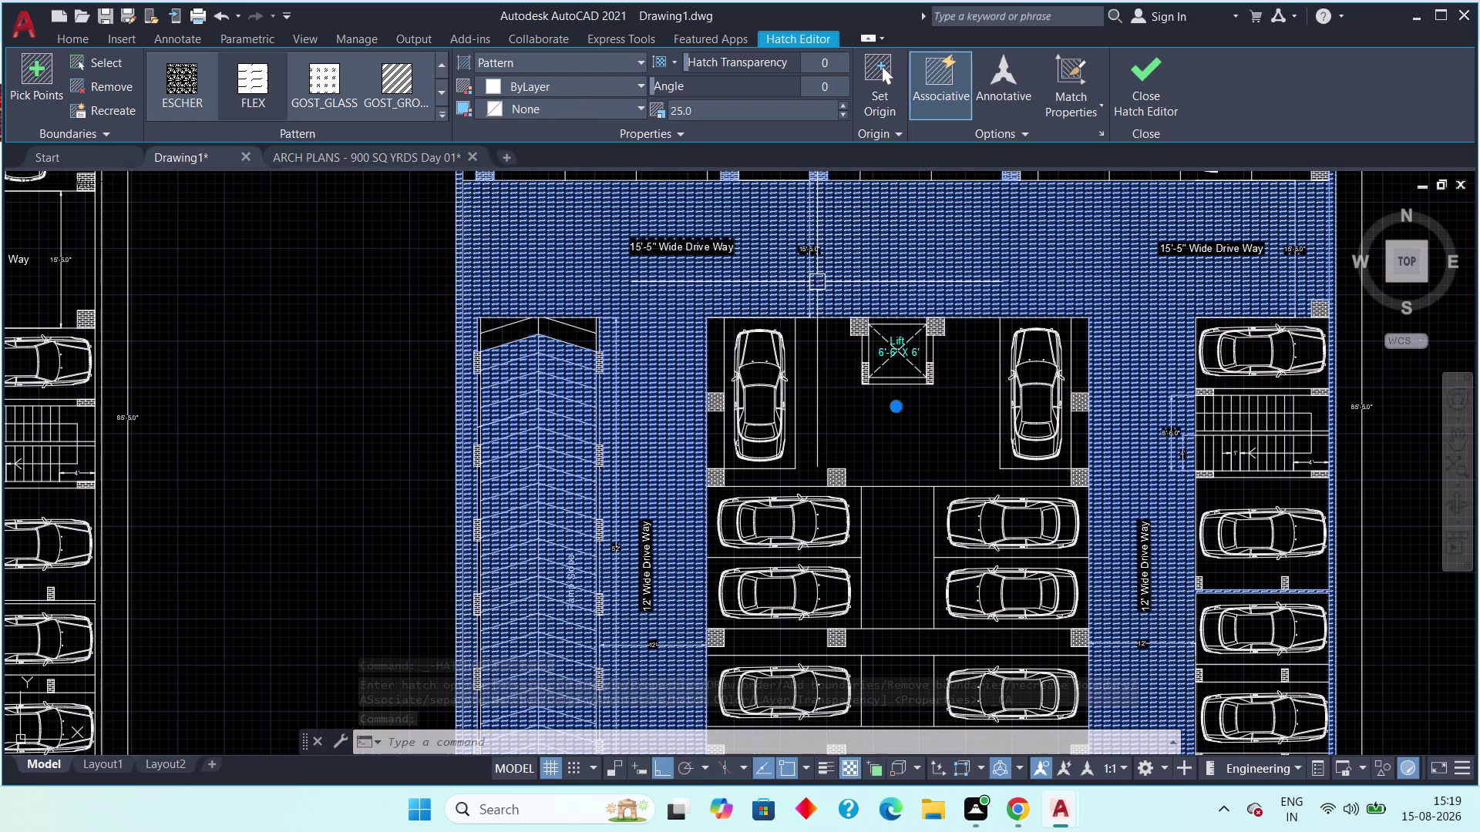
click(1157, 73)
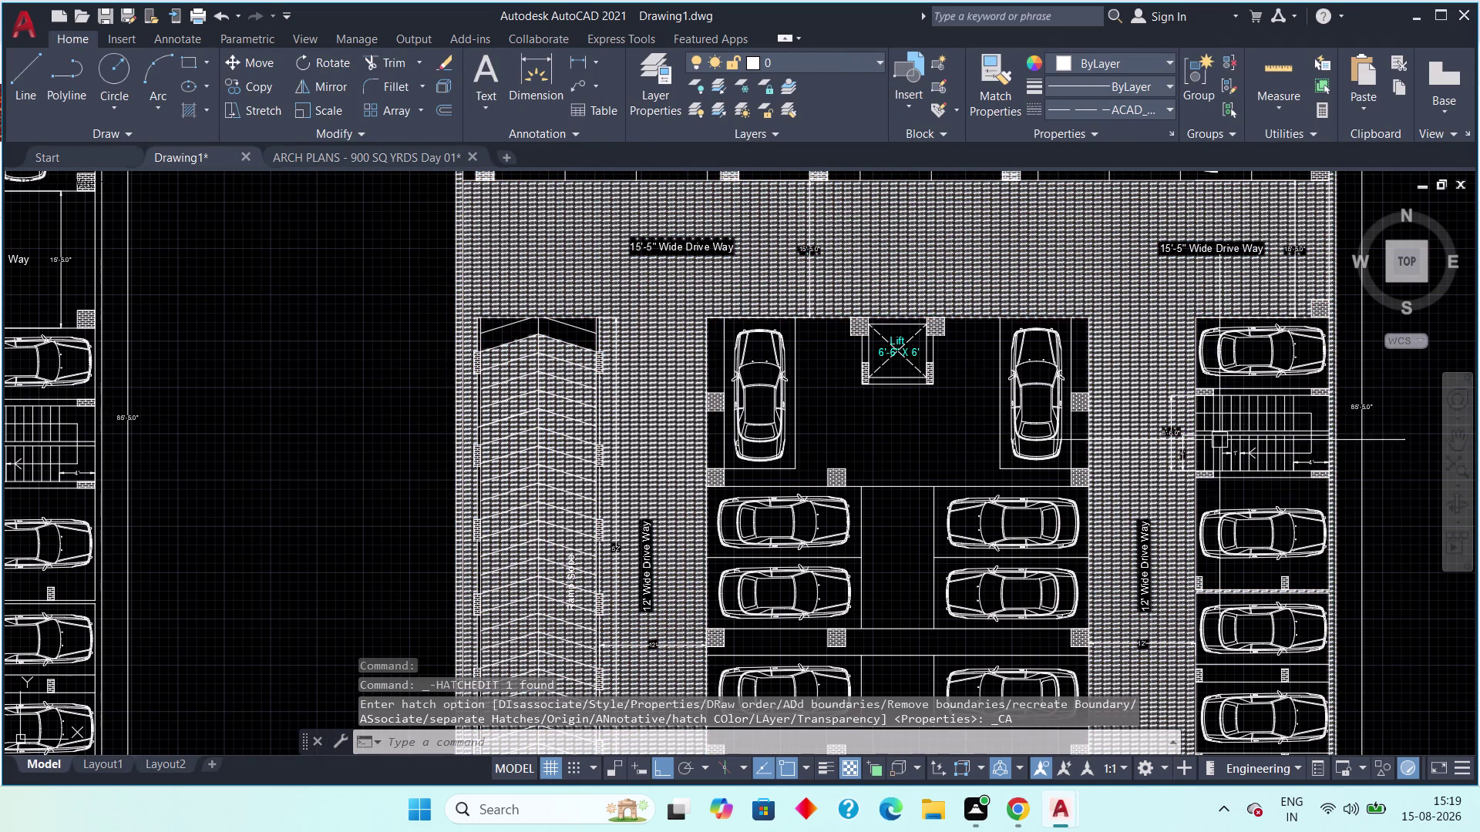
scroll(down, 3)
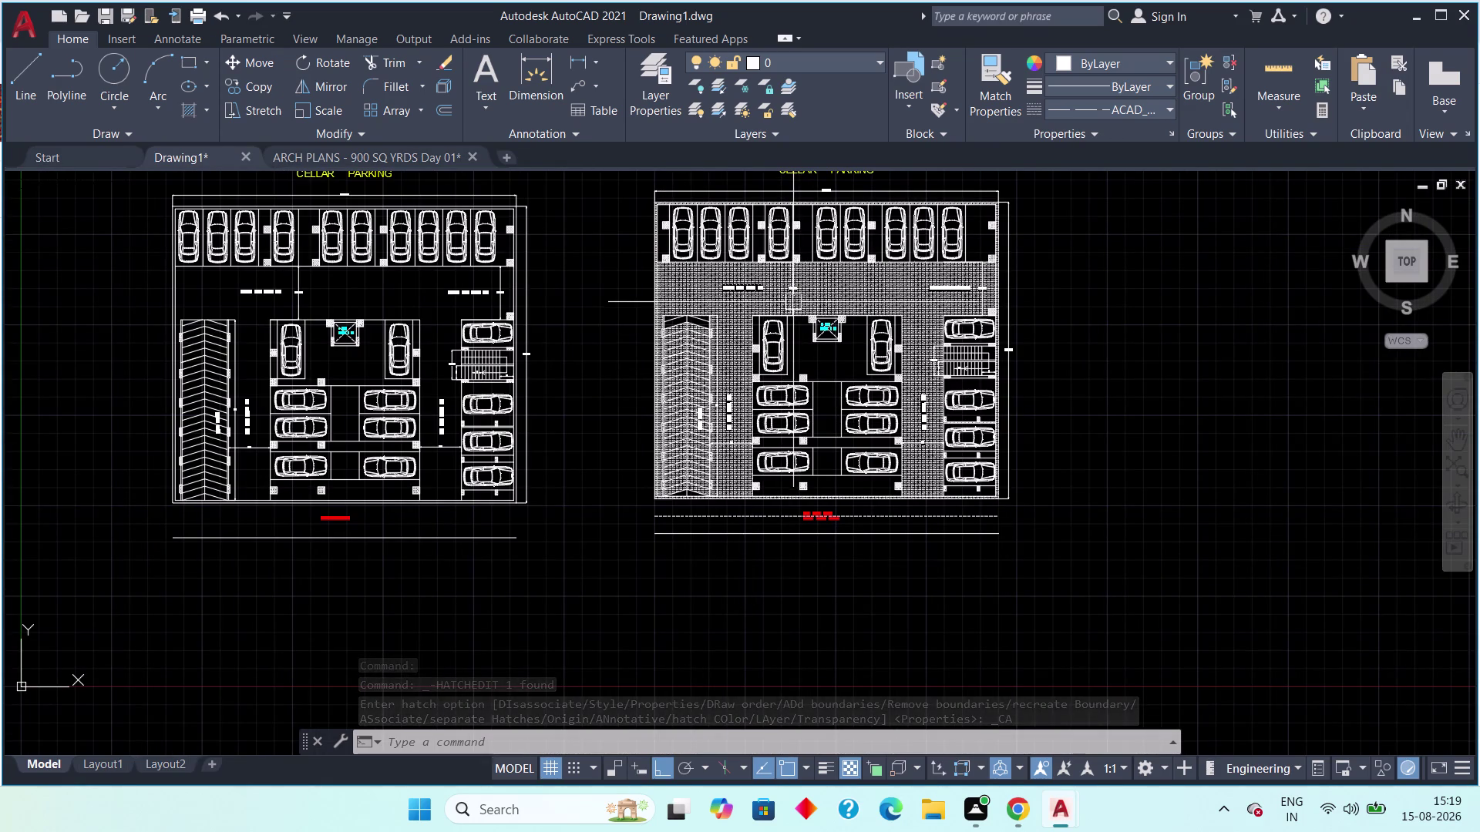
click(794, 300)
key(Escape)
click(828, 291)
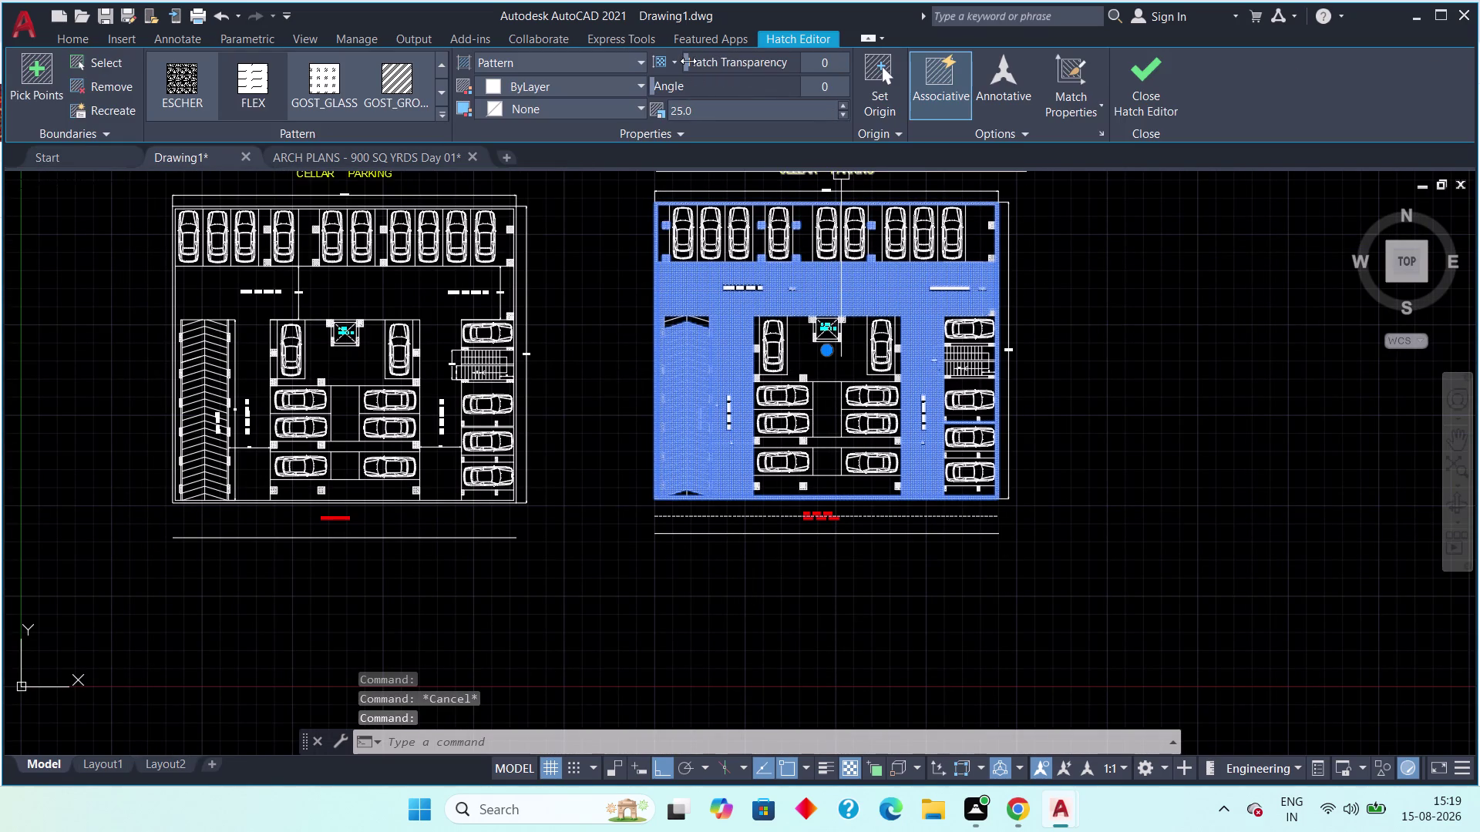
Fine-tune the driveway hatch transparency slider to about 75 and close the editor.
drag(689, 60, 834, 74)
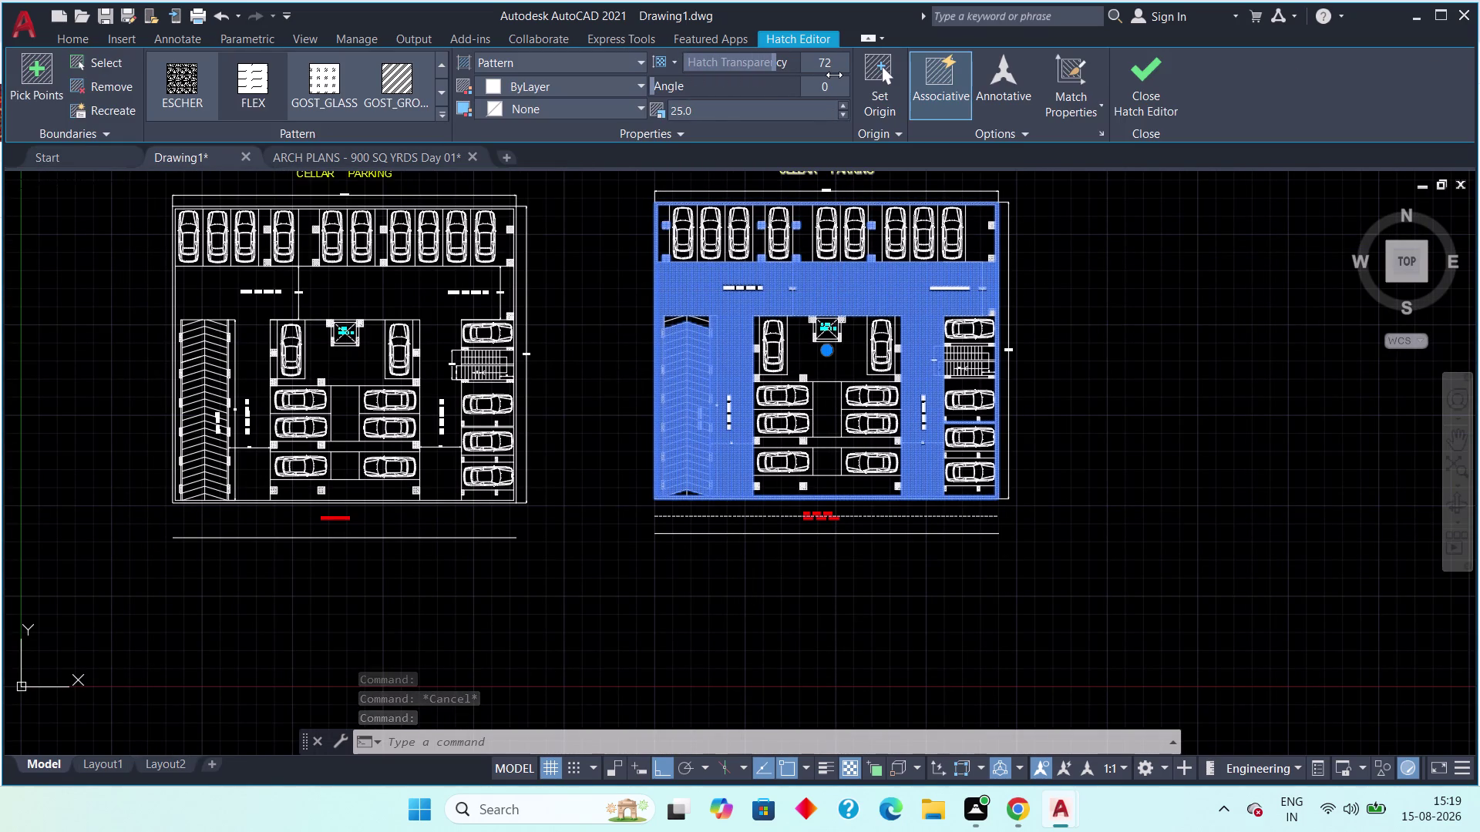
drag(834, 75, 847, 73)
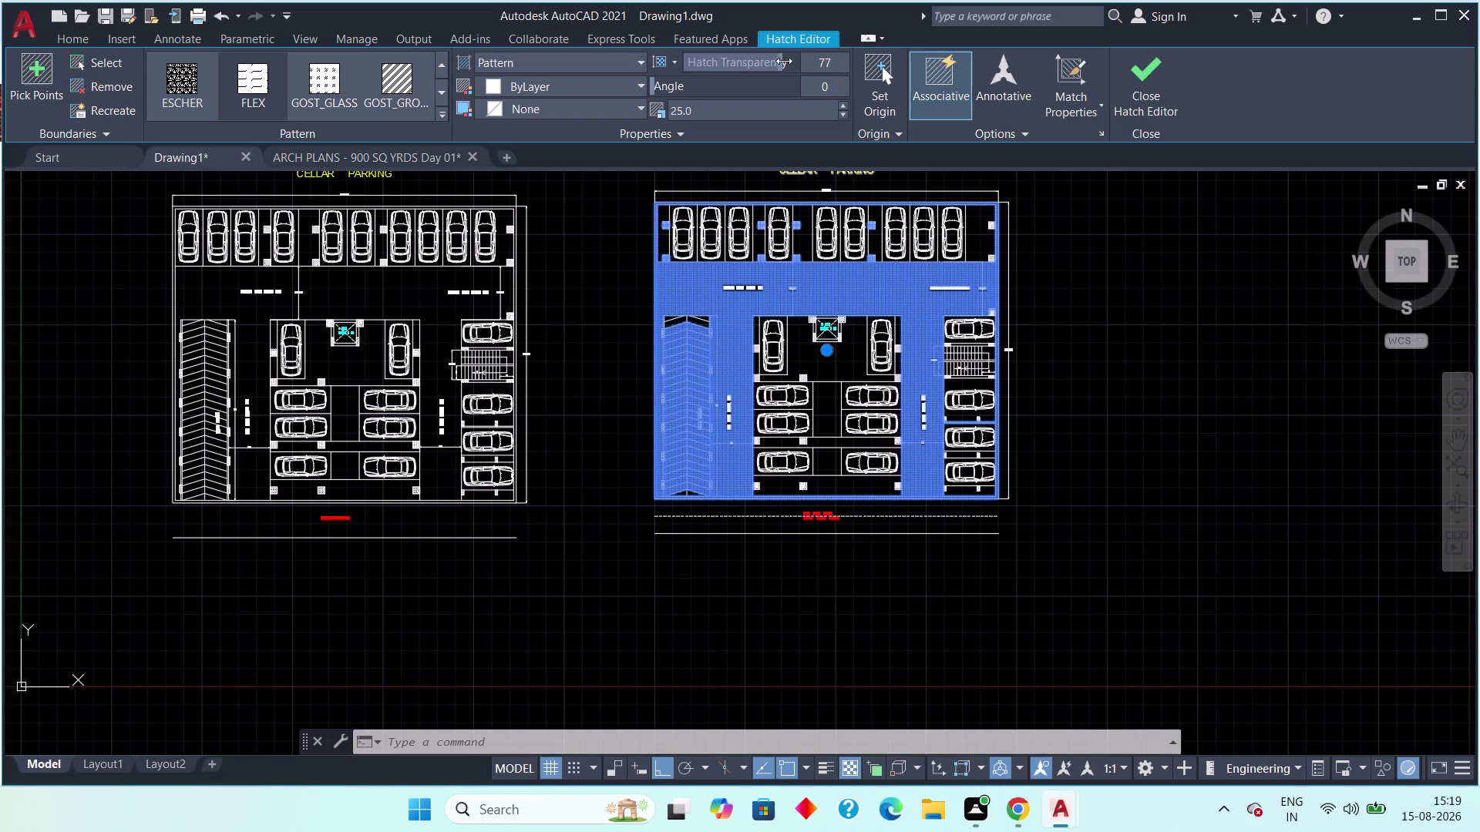
drag(779, 60, 771, 60)
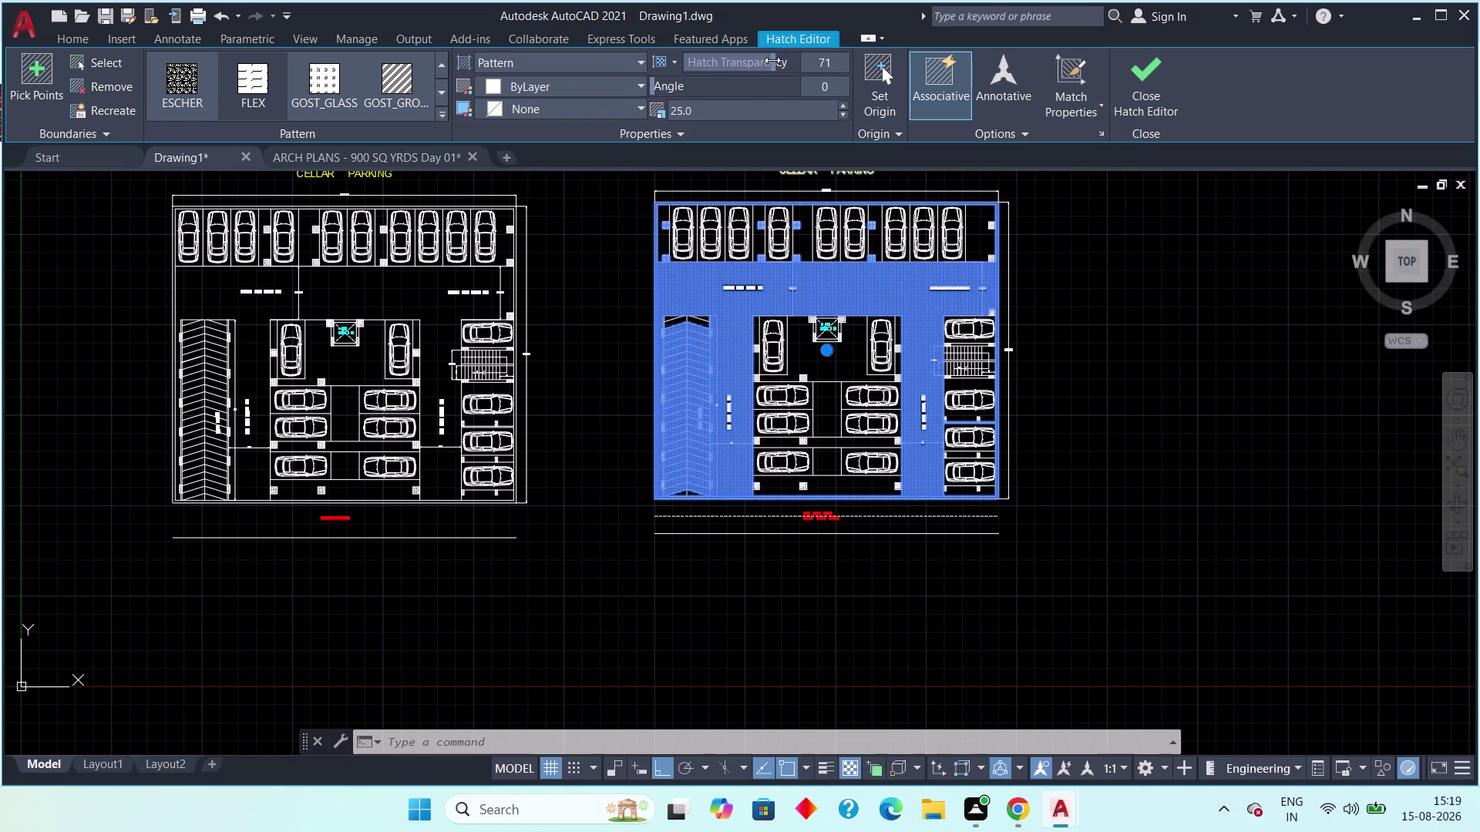
drag(771, 60, 773, 58)
drag(773, 58, 768, 56)
click(1132, 65)
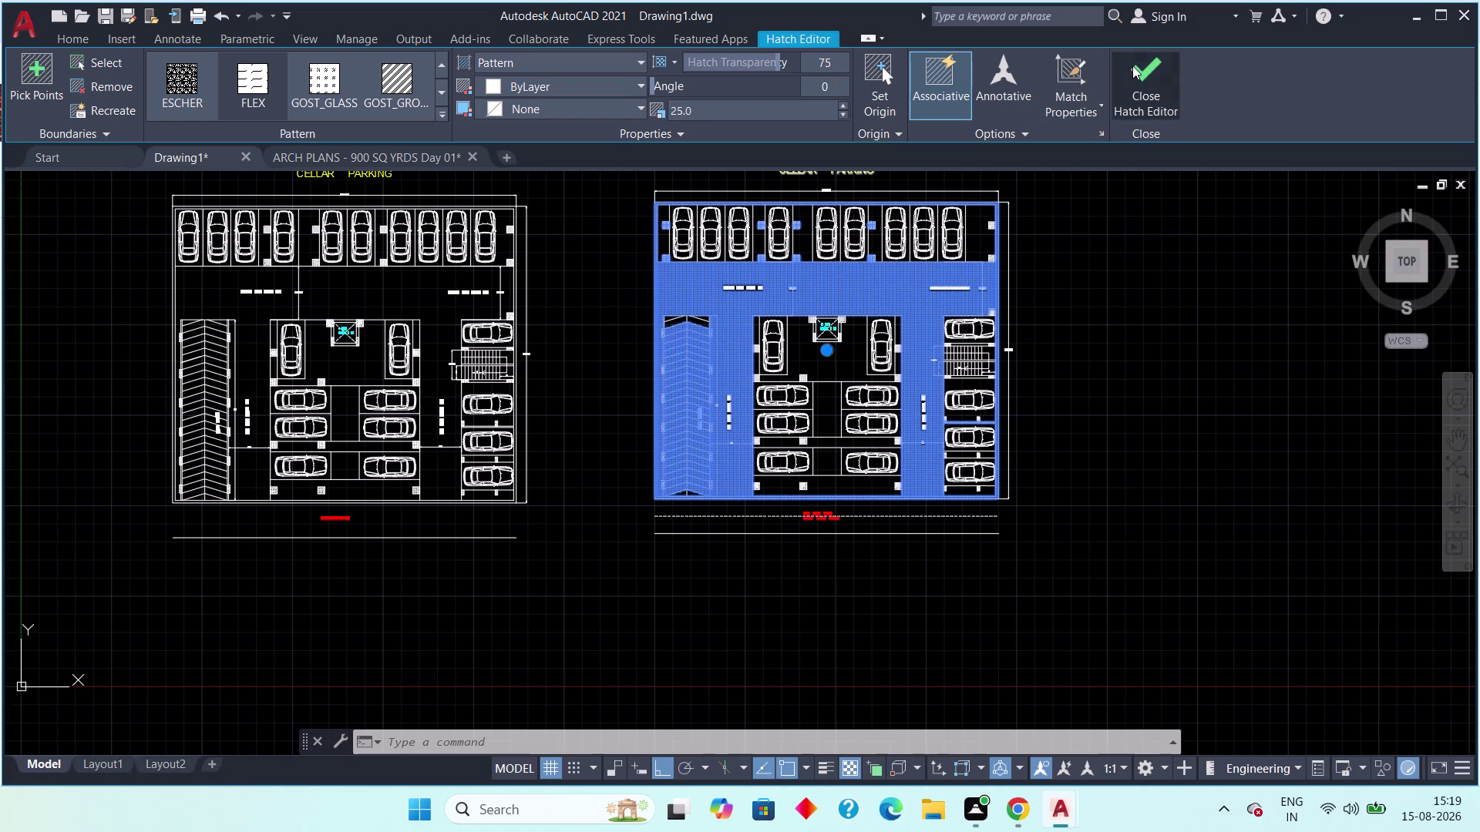
scroll(up, 3)
scroll(down, 3)
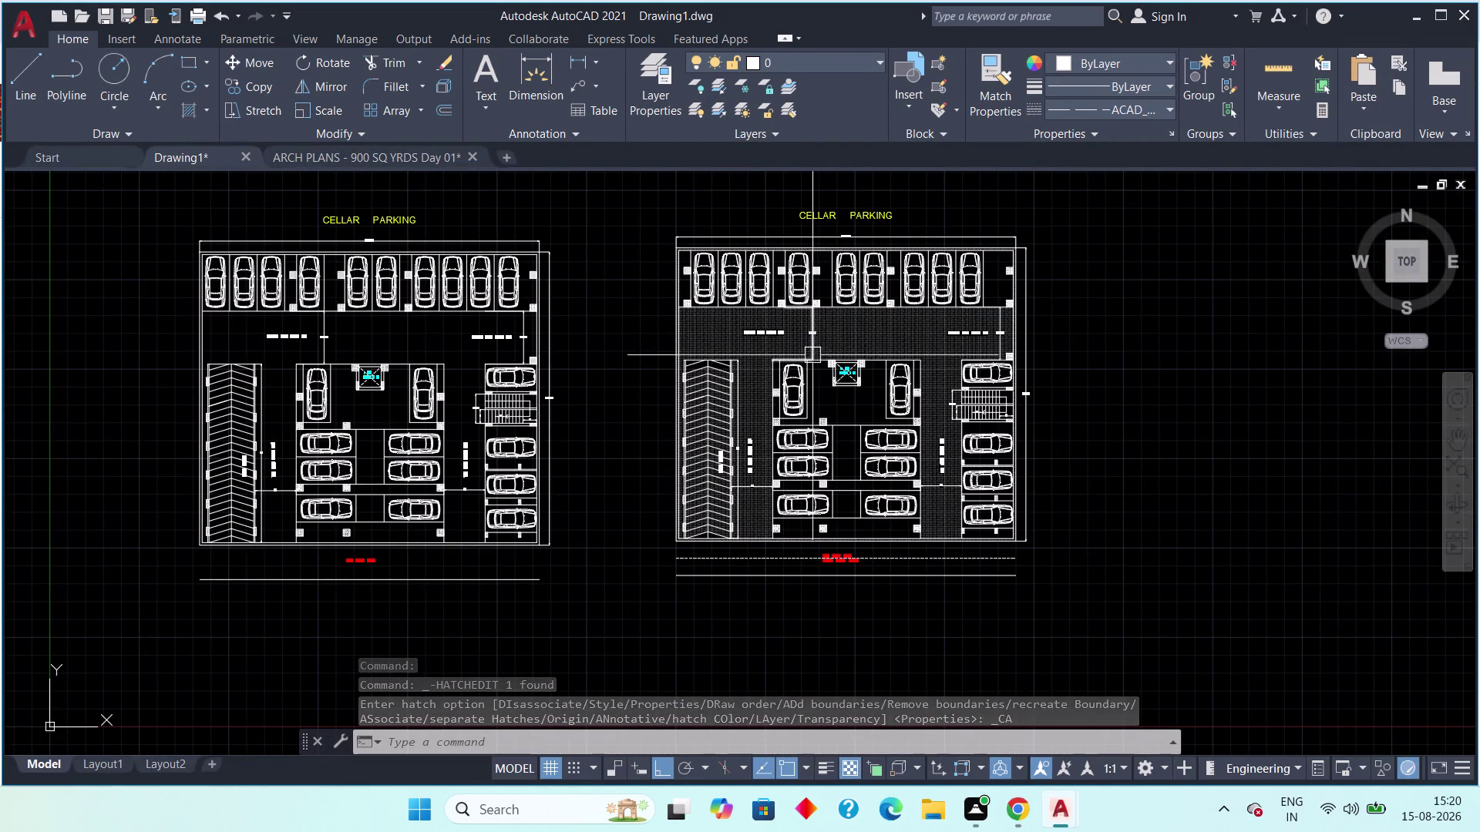
scroll(up, 3)
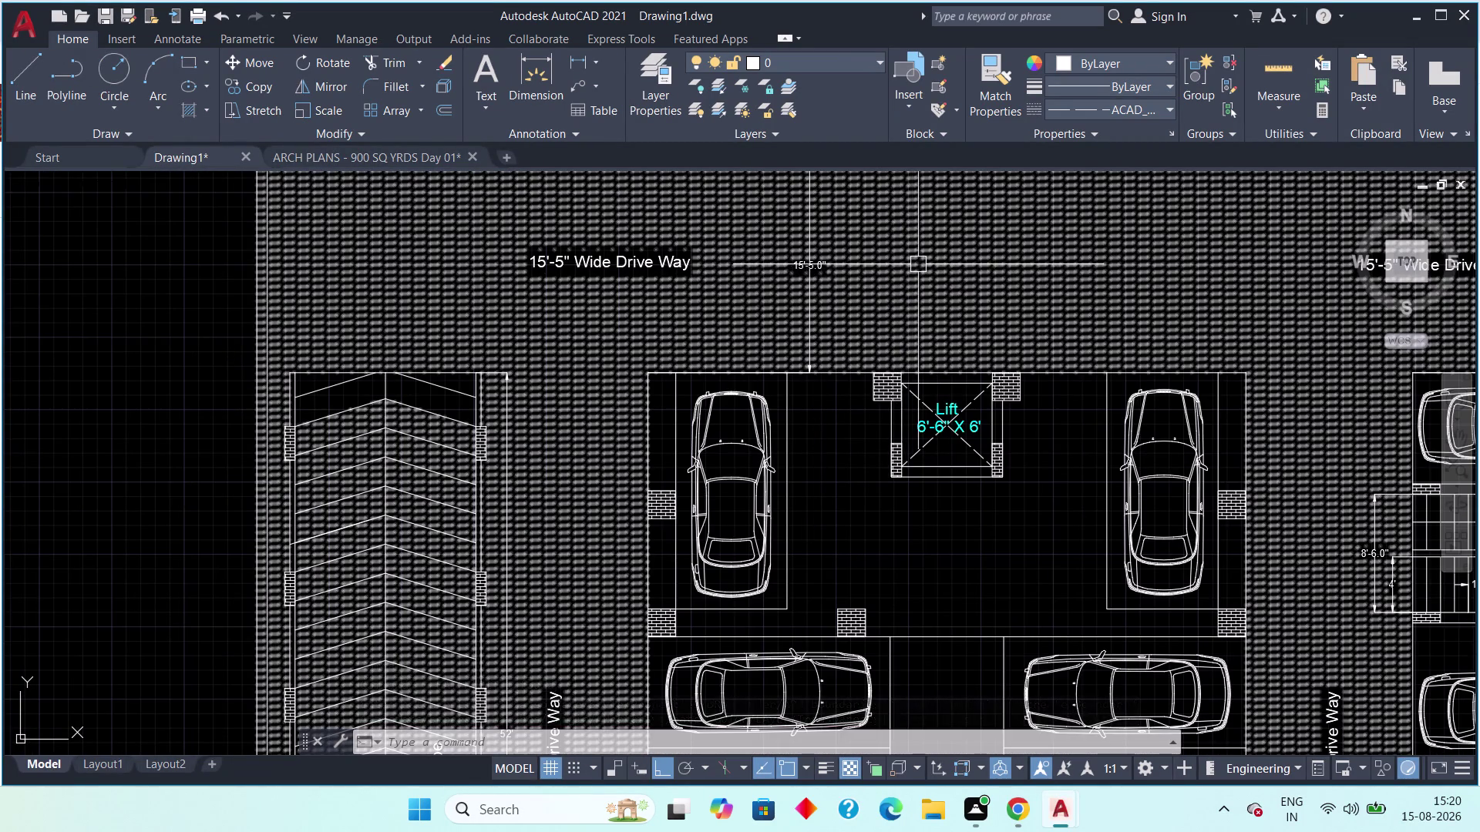
scroll(down, 3)
scroll(up, 3)
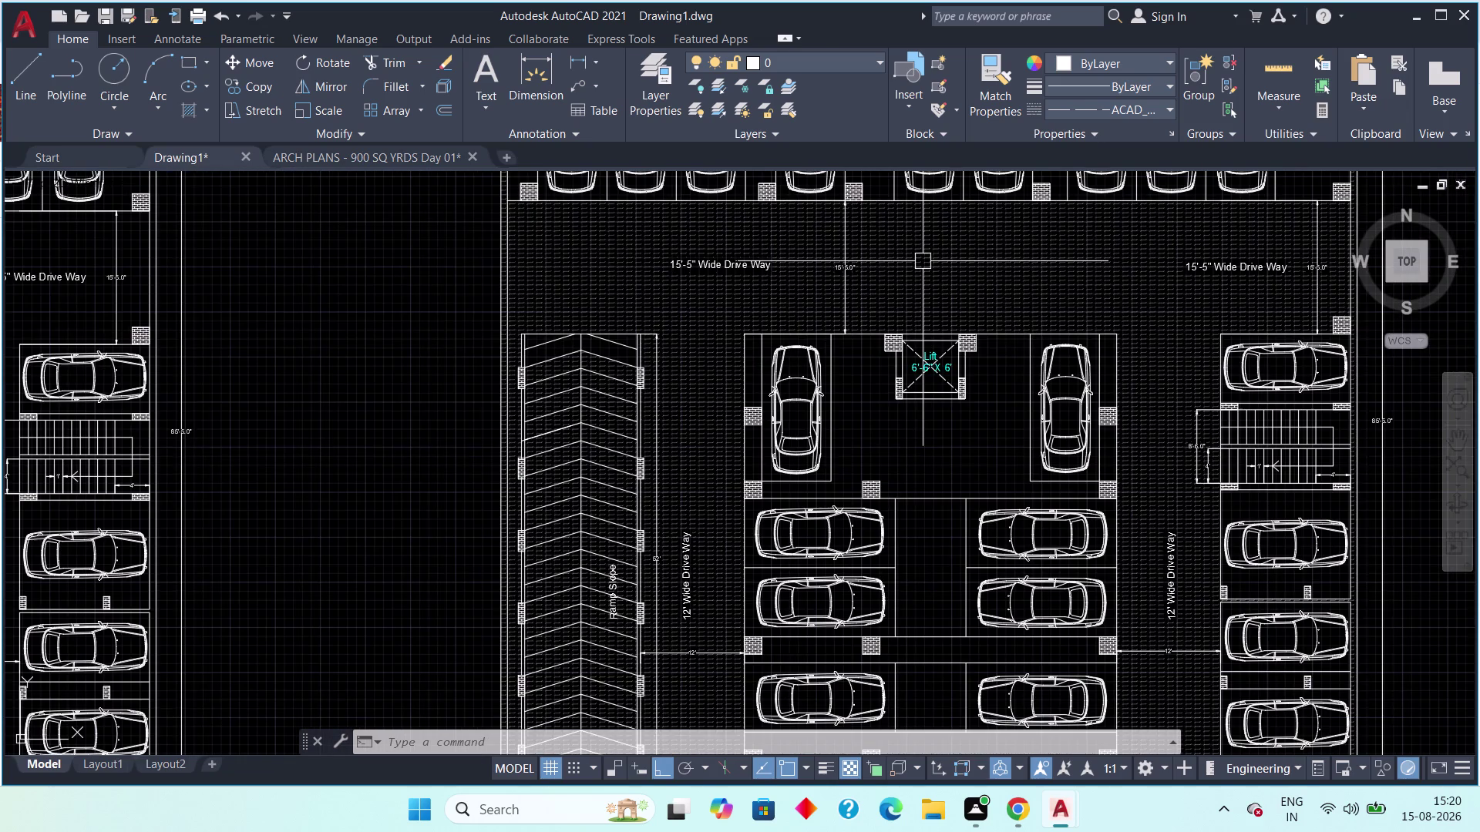
scroll(up, 3)
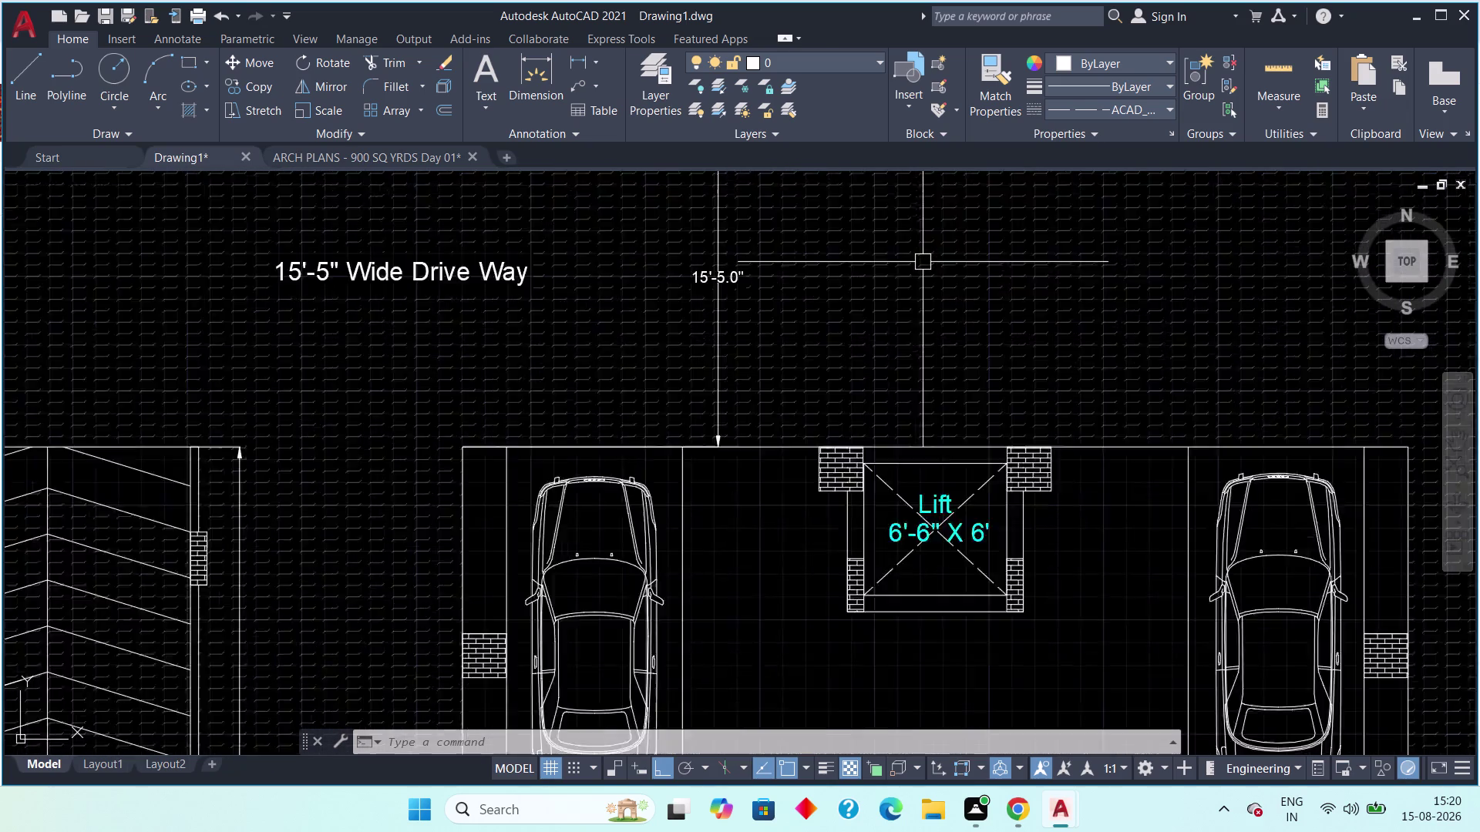
scroll(up, 3)
scroll(up, 3)
scroll(up, 3)
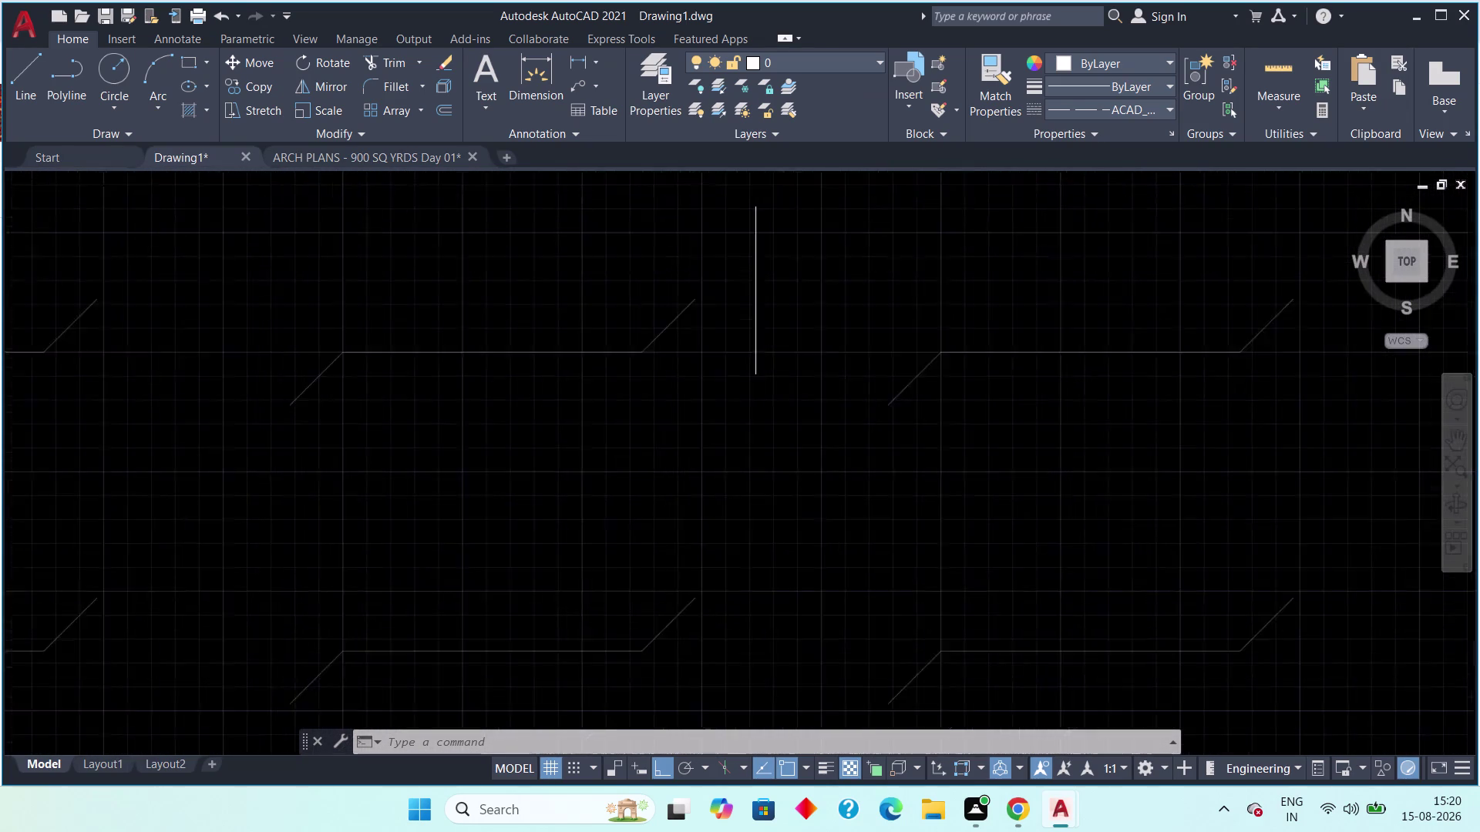
scroll(up, 3)
scroll(down, 3)
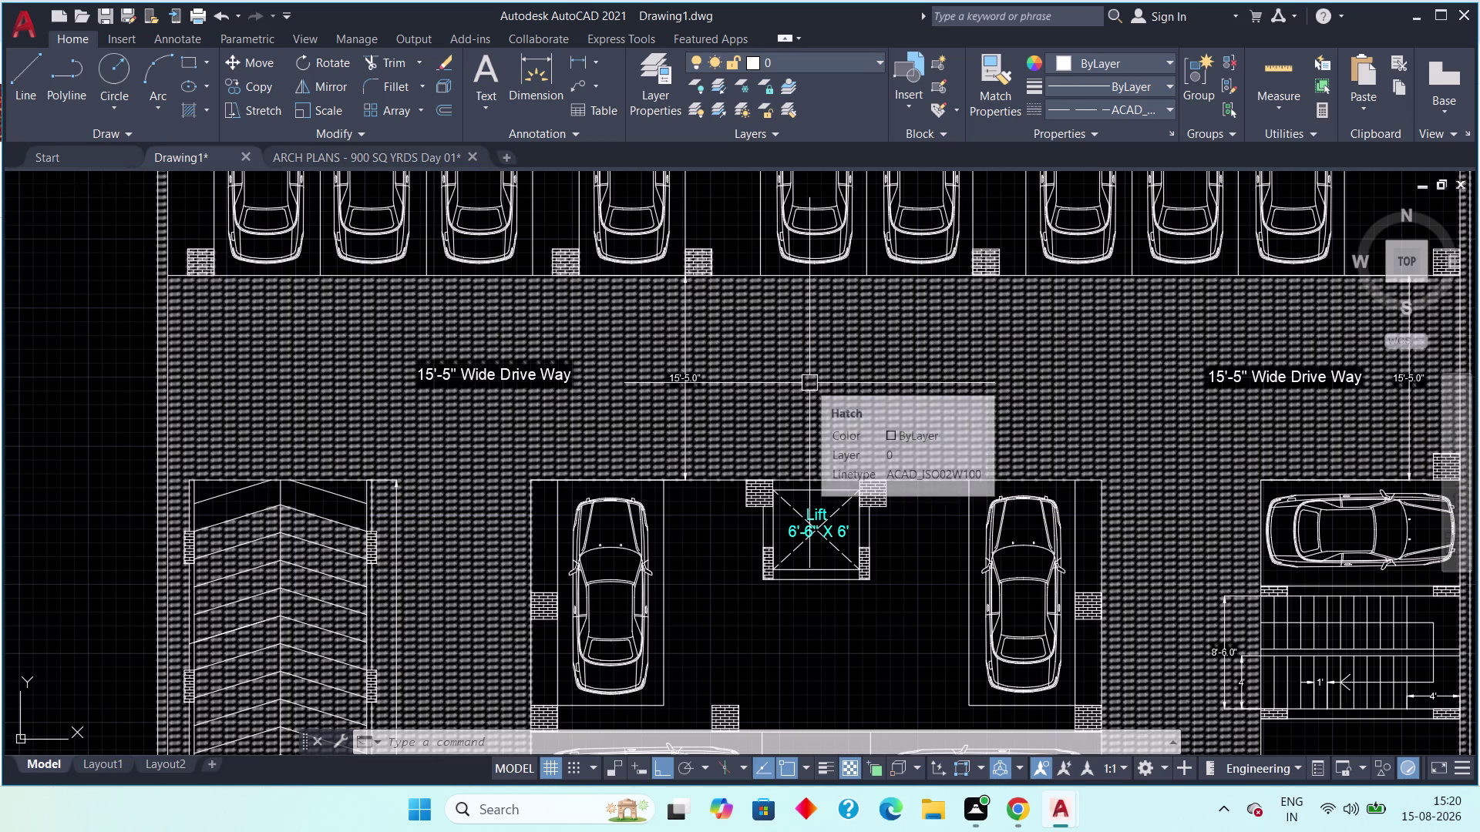
scroll(down, 3)
middle_drag(866, 390, 1018, 349)
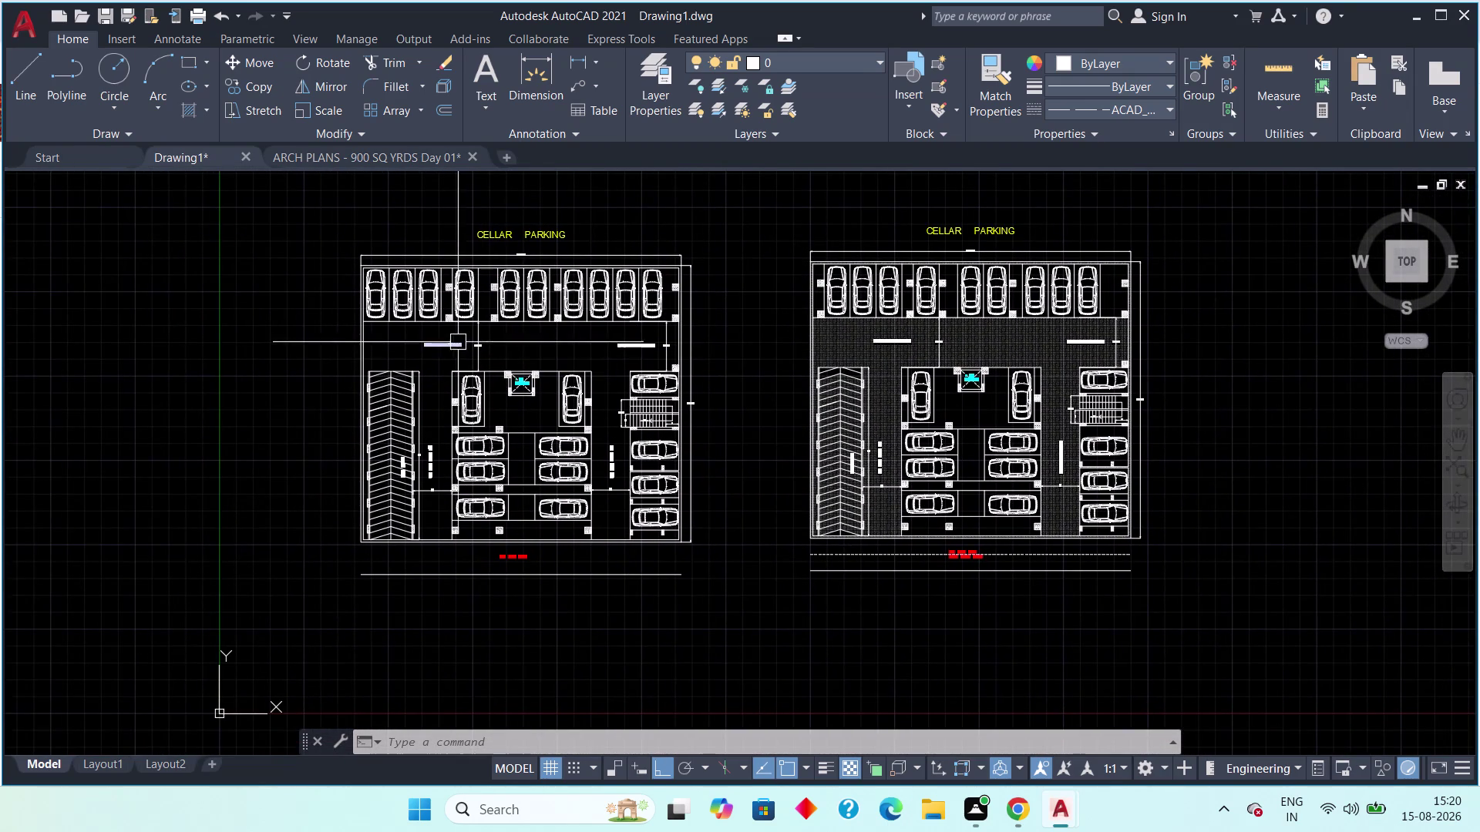
key(h)
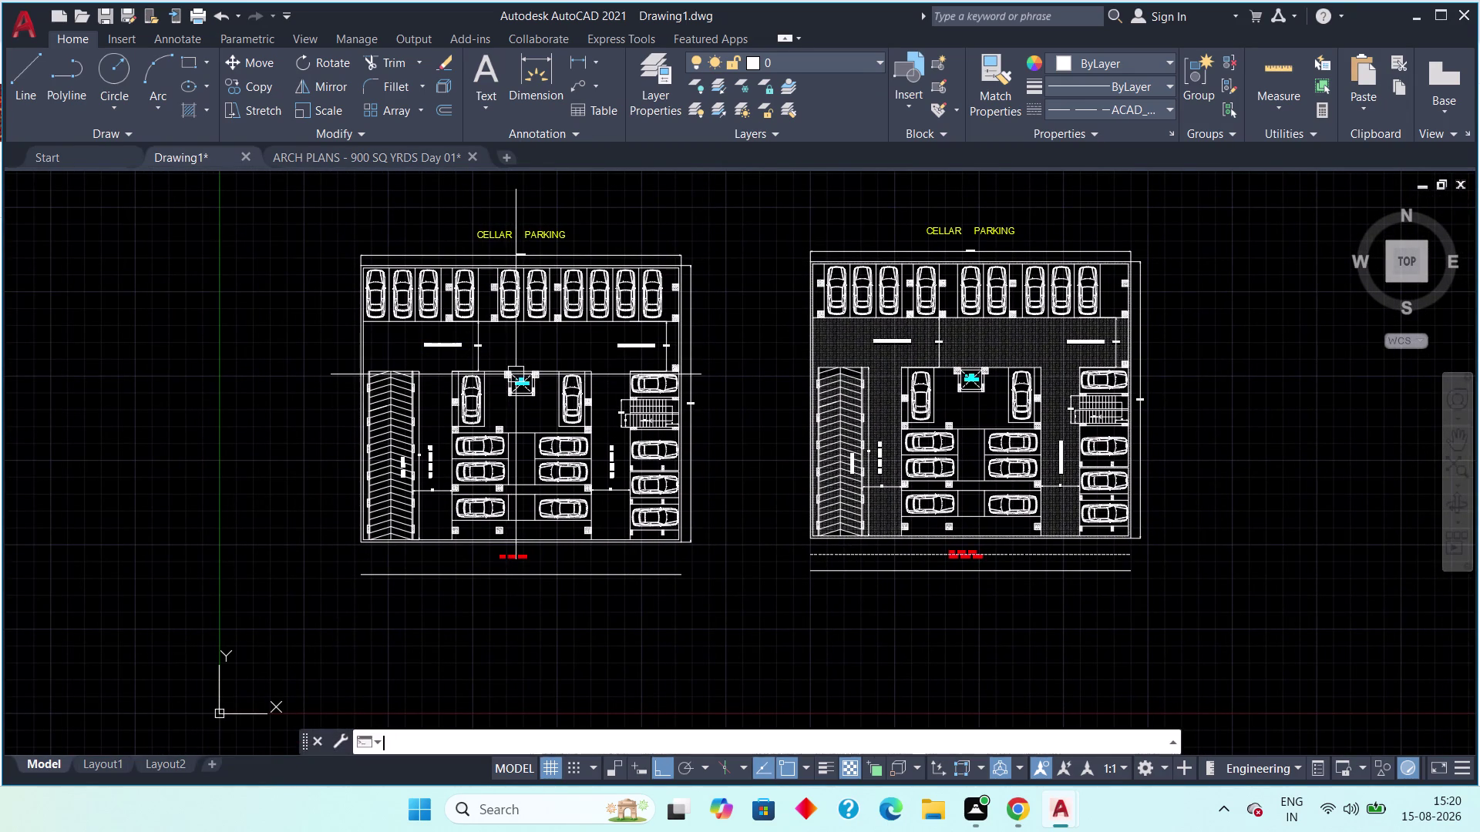
Hatch the left cellar plan's driveway area.
key(space)
click(526, 326)
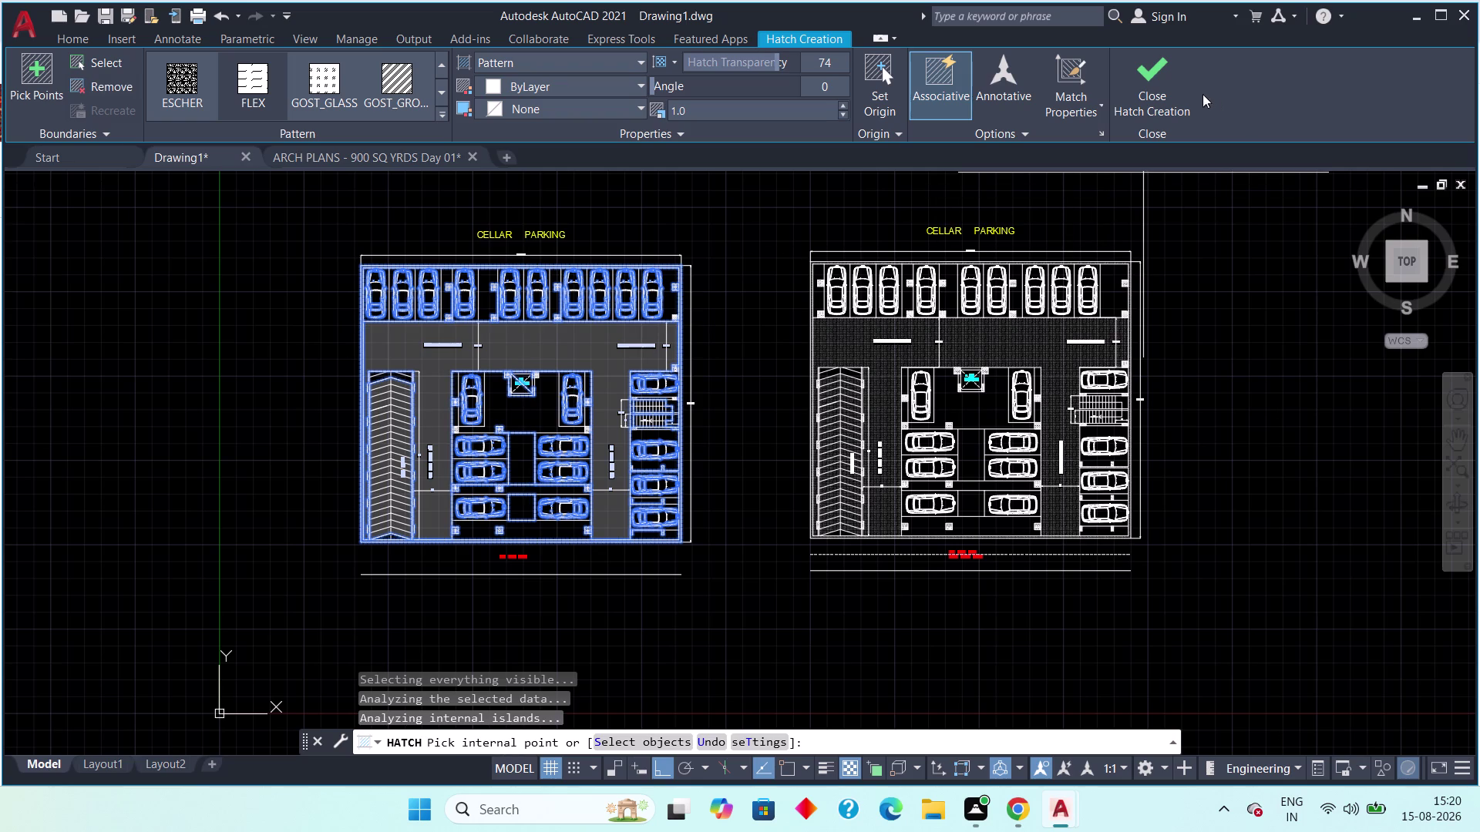
click(1147, 86)
scroll(up, 3)
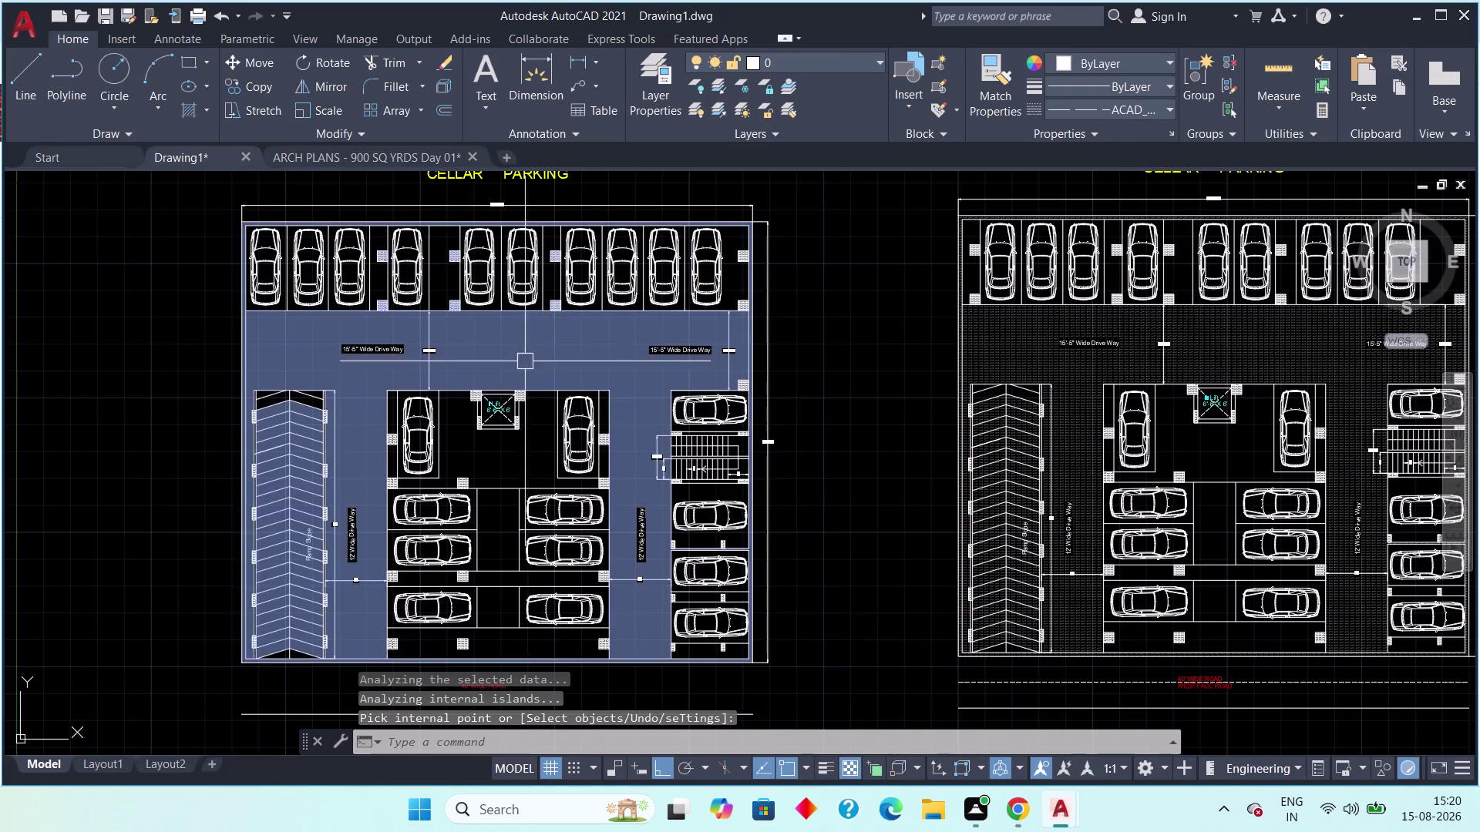
scroll(up, 3)
scroll(up, 3)
Set the new left-plan hatch's scale to 100.
click(605, 412)
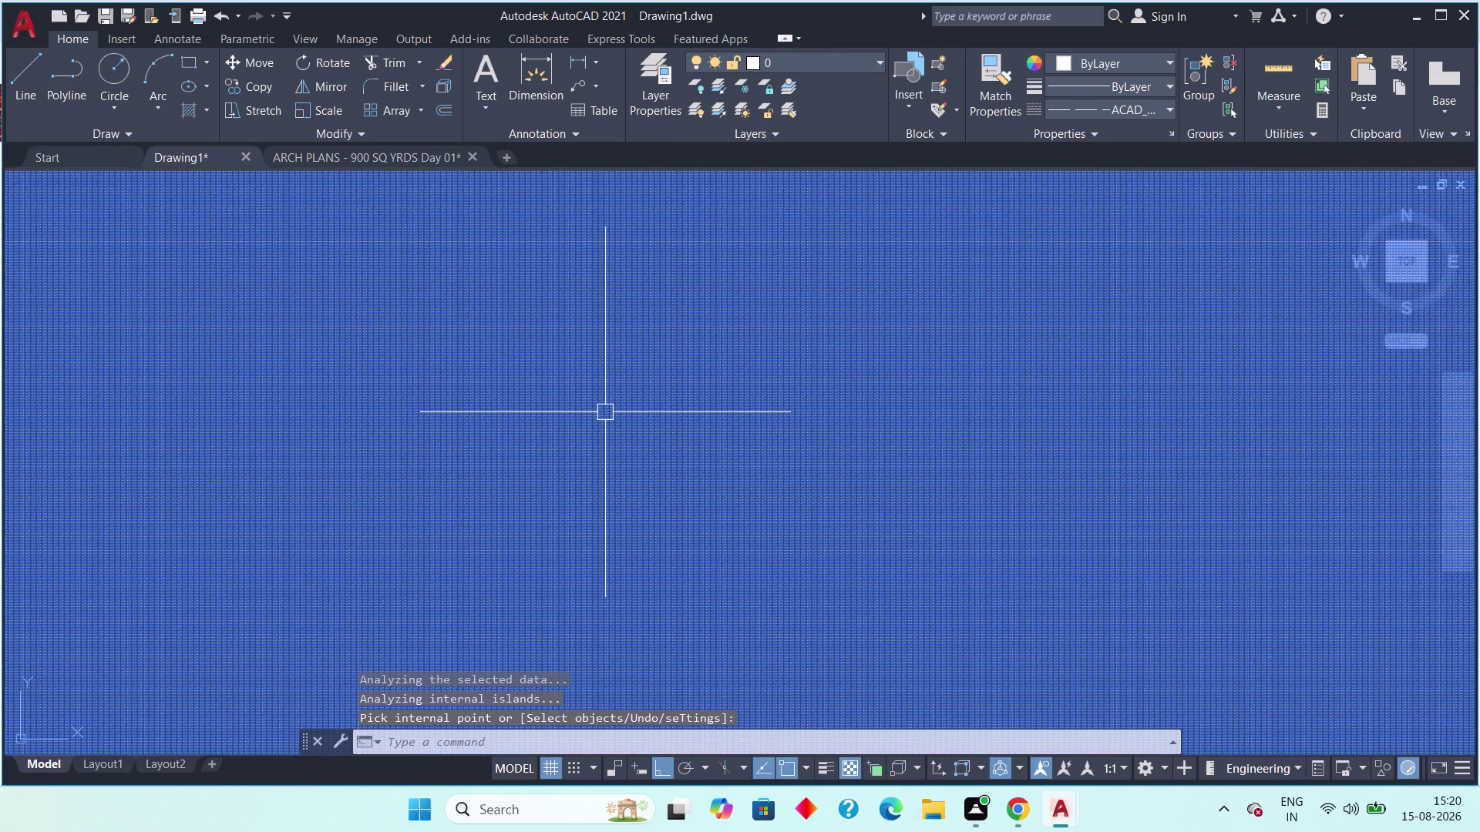
double_click(607, 411)
scroll(down, 3)
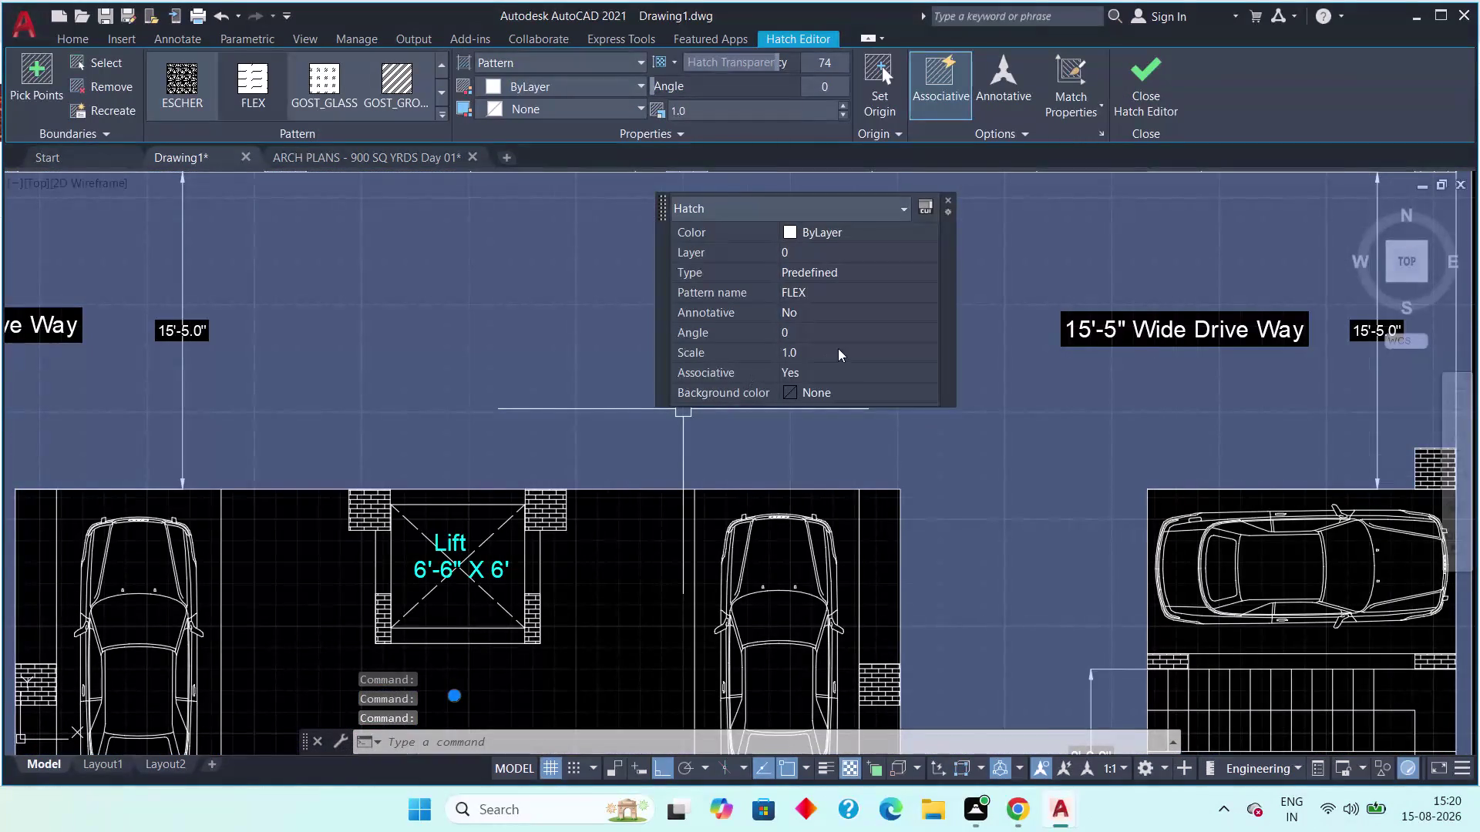
click(835, 348)
text(100)
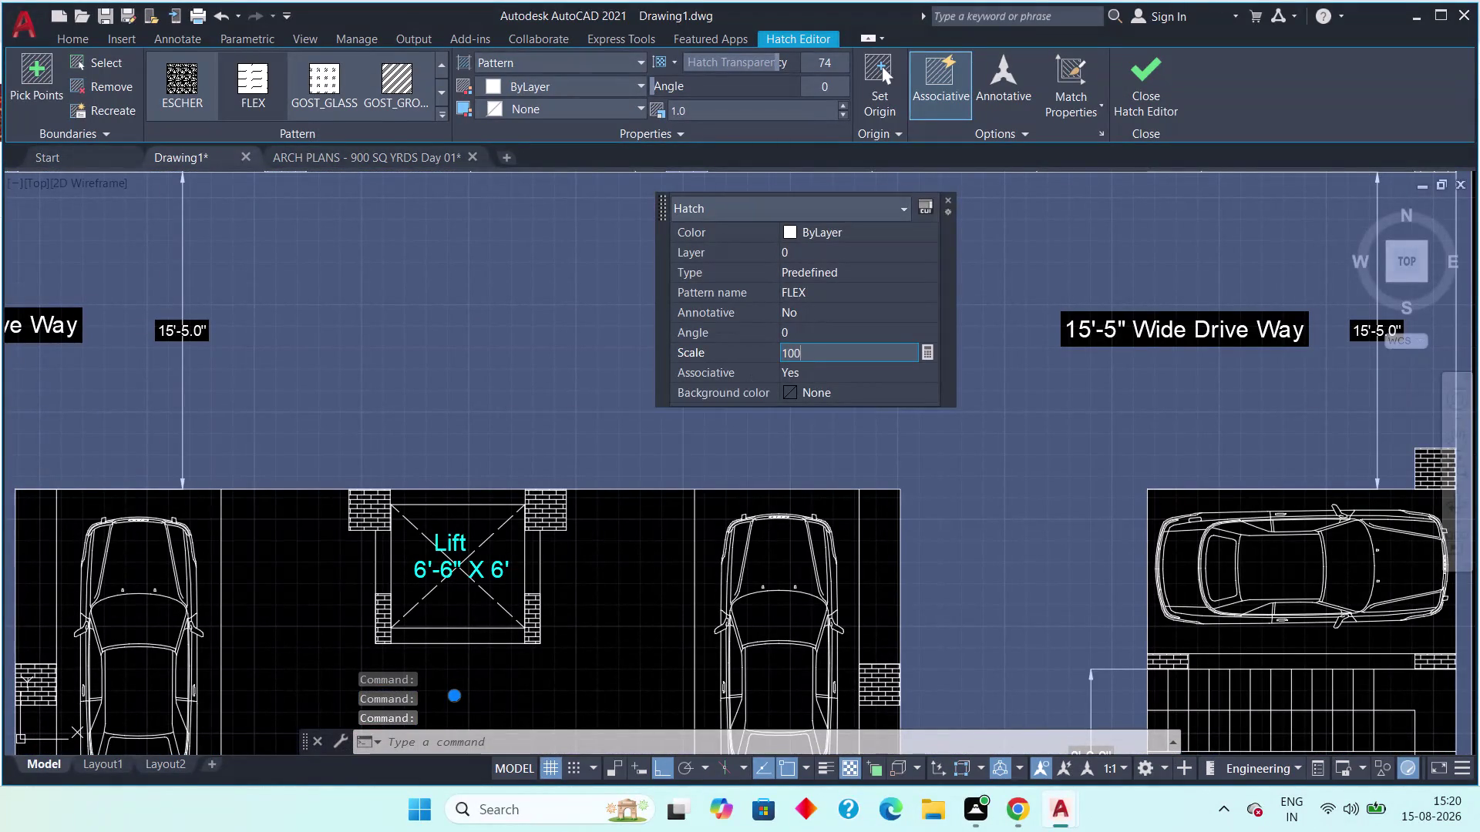
key(Return)
click(1173, 73)
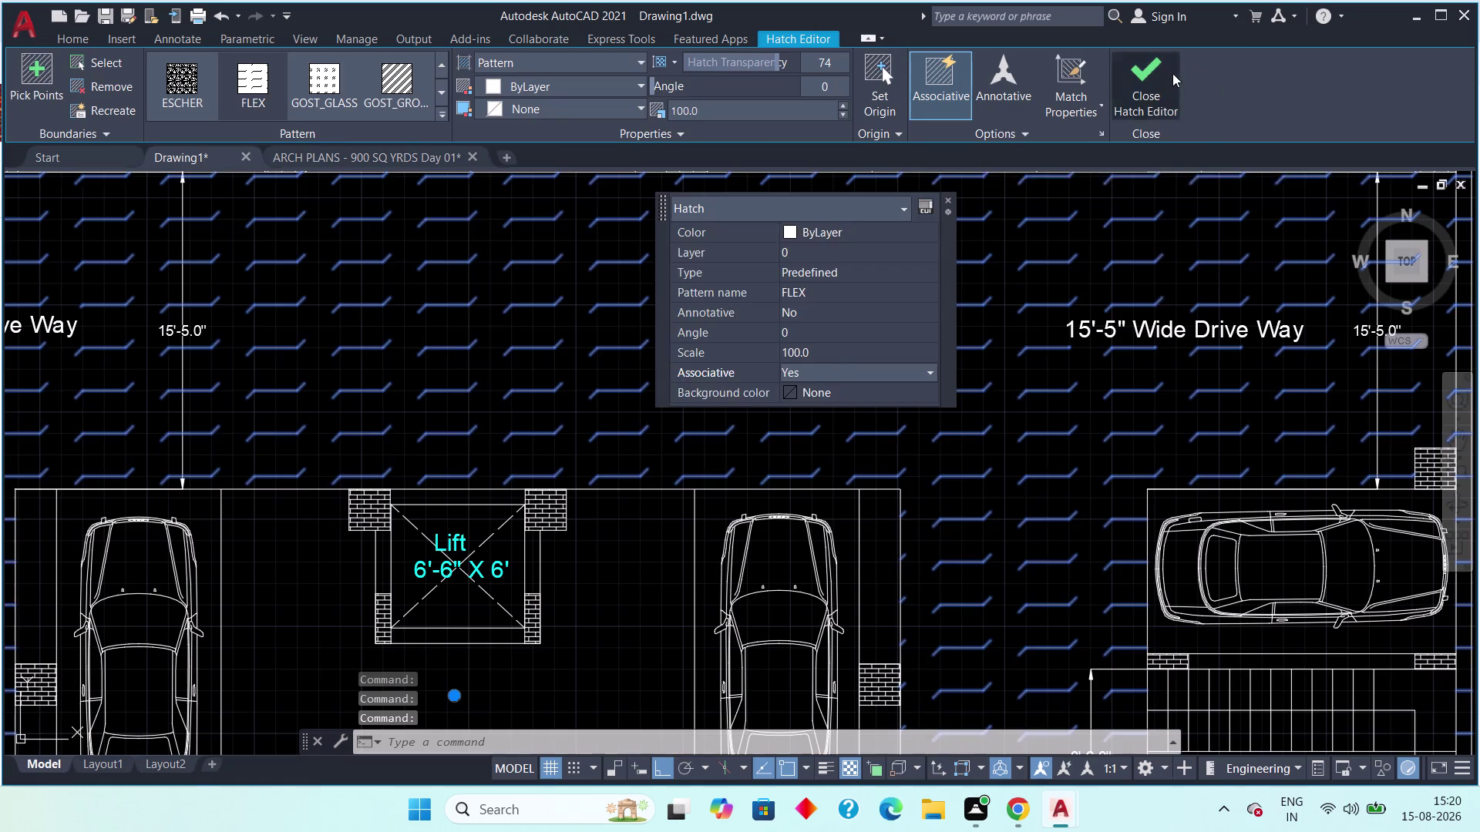
scroll(down, 3)
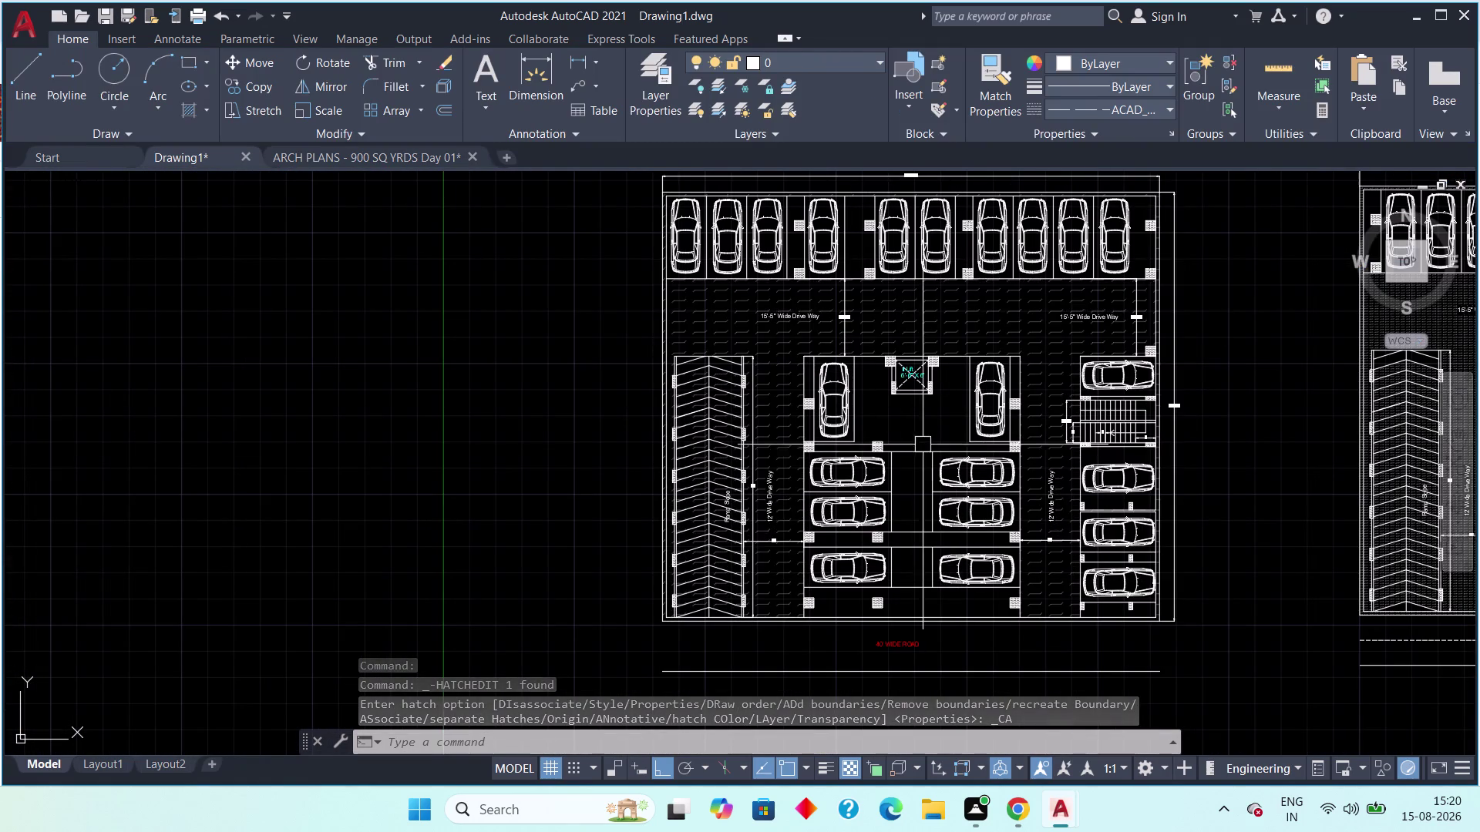
Delete the old hatch fill from the right cellar plan.
middle_drag(1013, 324, 757, 341)
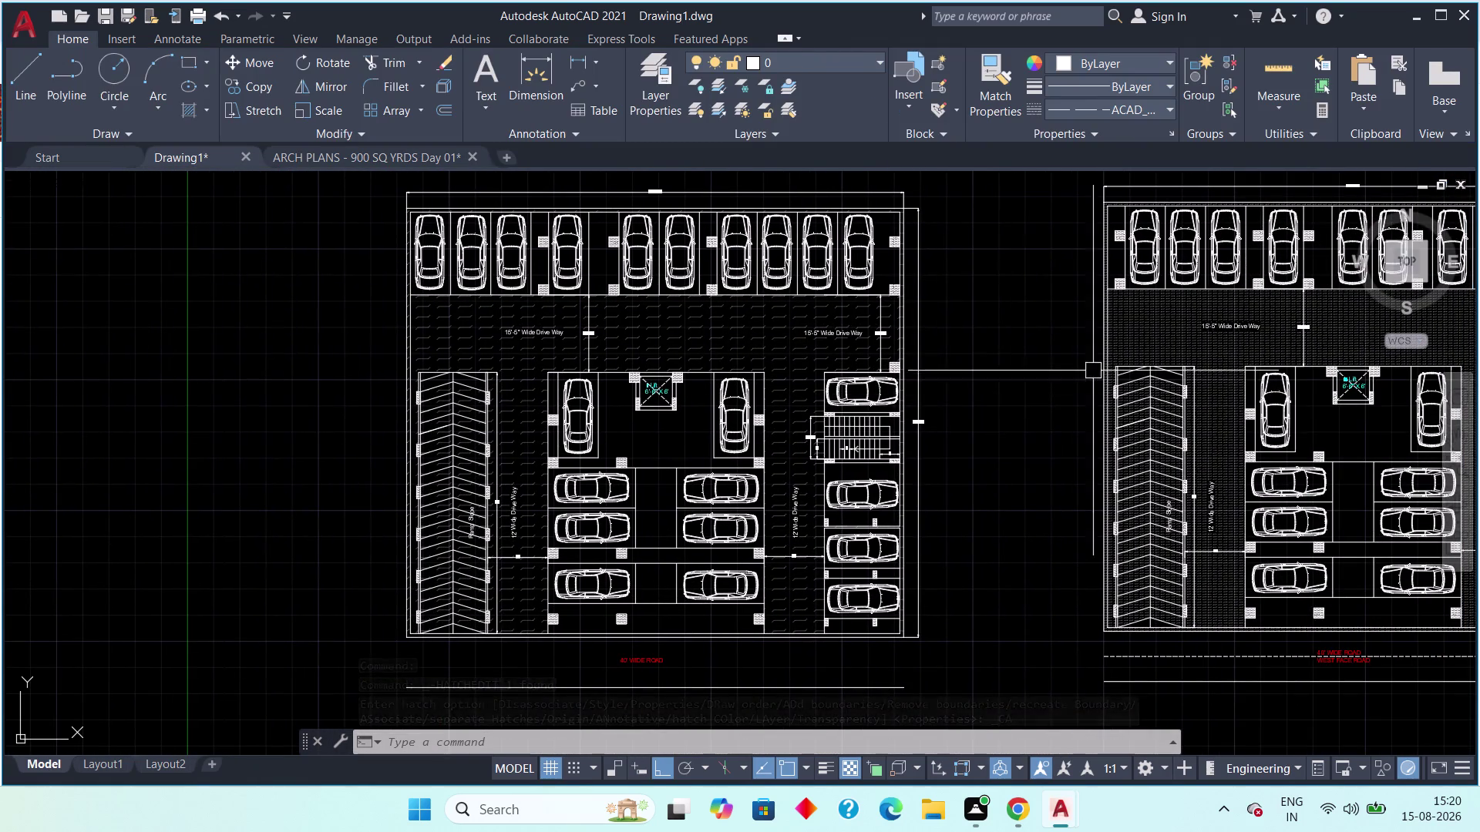
middle_drag(1206, 372, 996, 384)
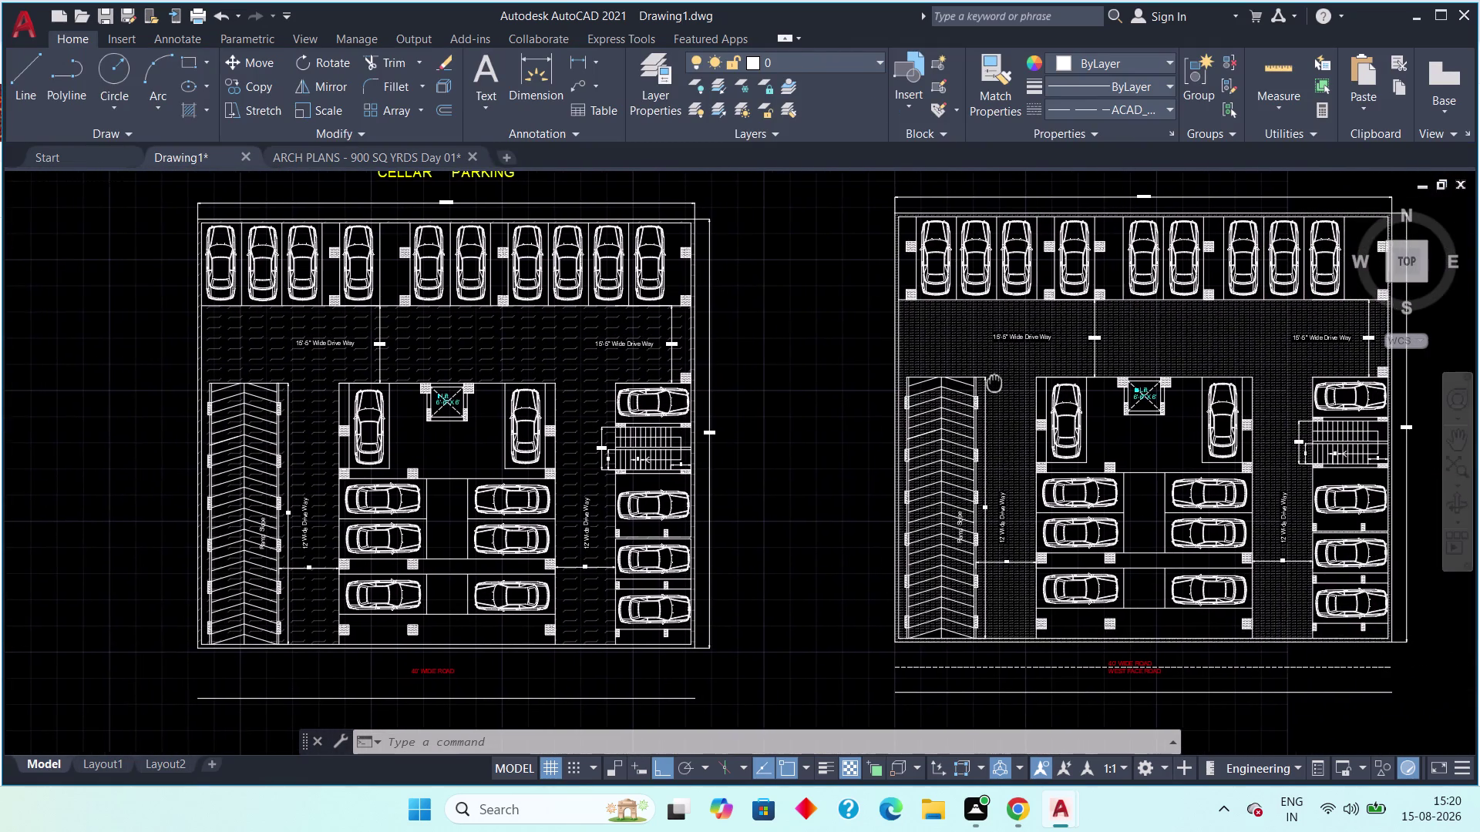
middle_drag(996, 383, 991, 383)
click(1007, 384)
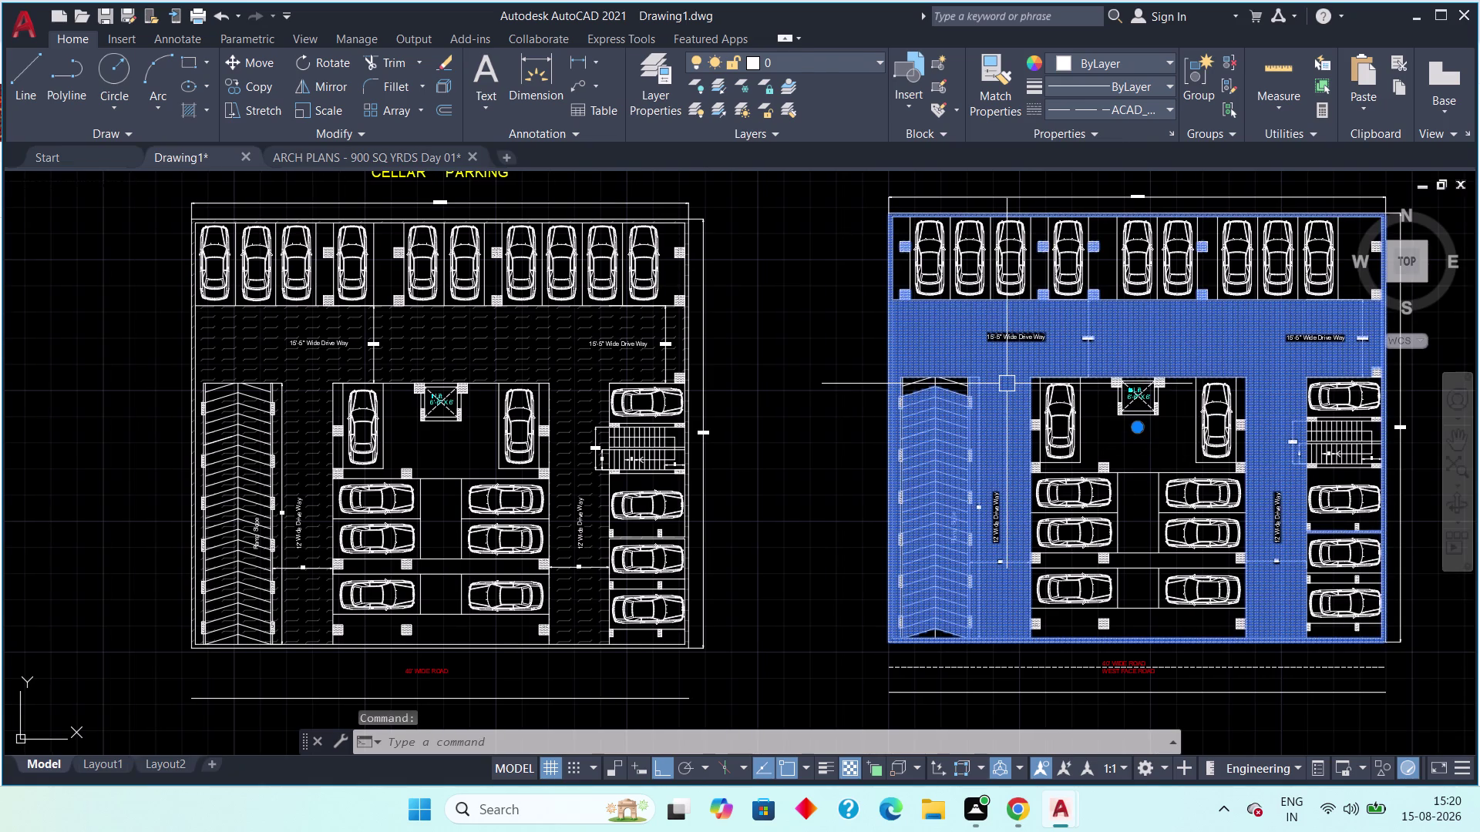
key(Delete)
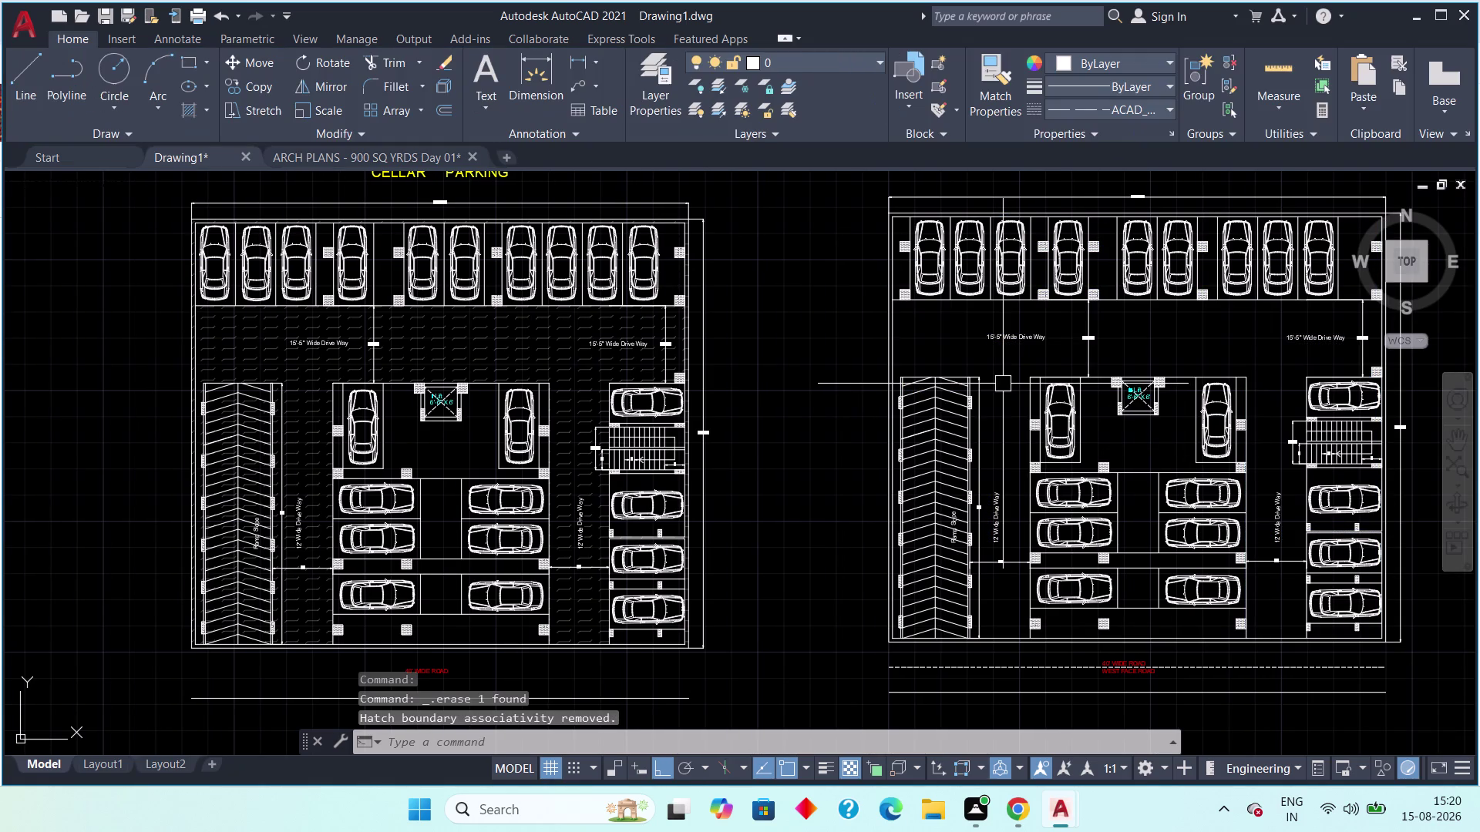
Change the left plan's FLEX hatch scale to 50.
double_click(569, 363)
click(802, 301)
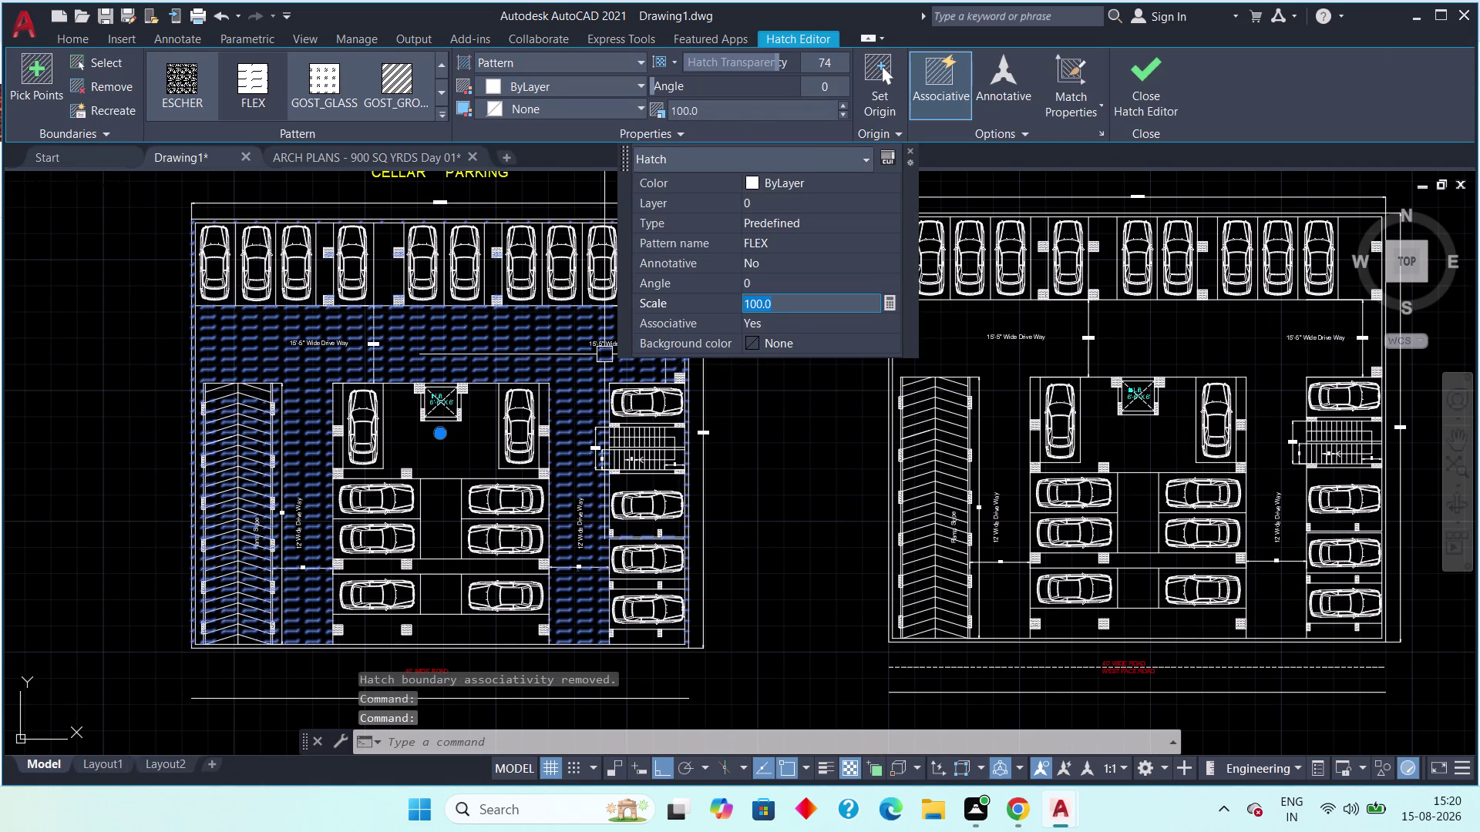
text(50)
key(Return)
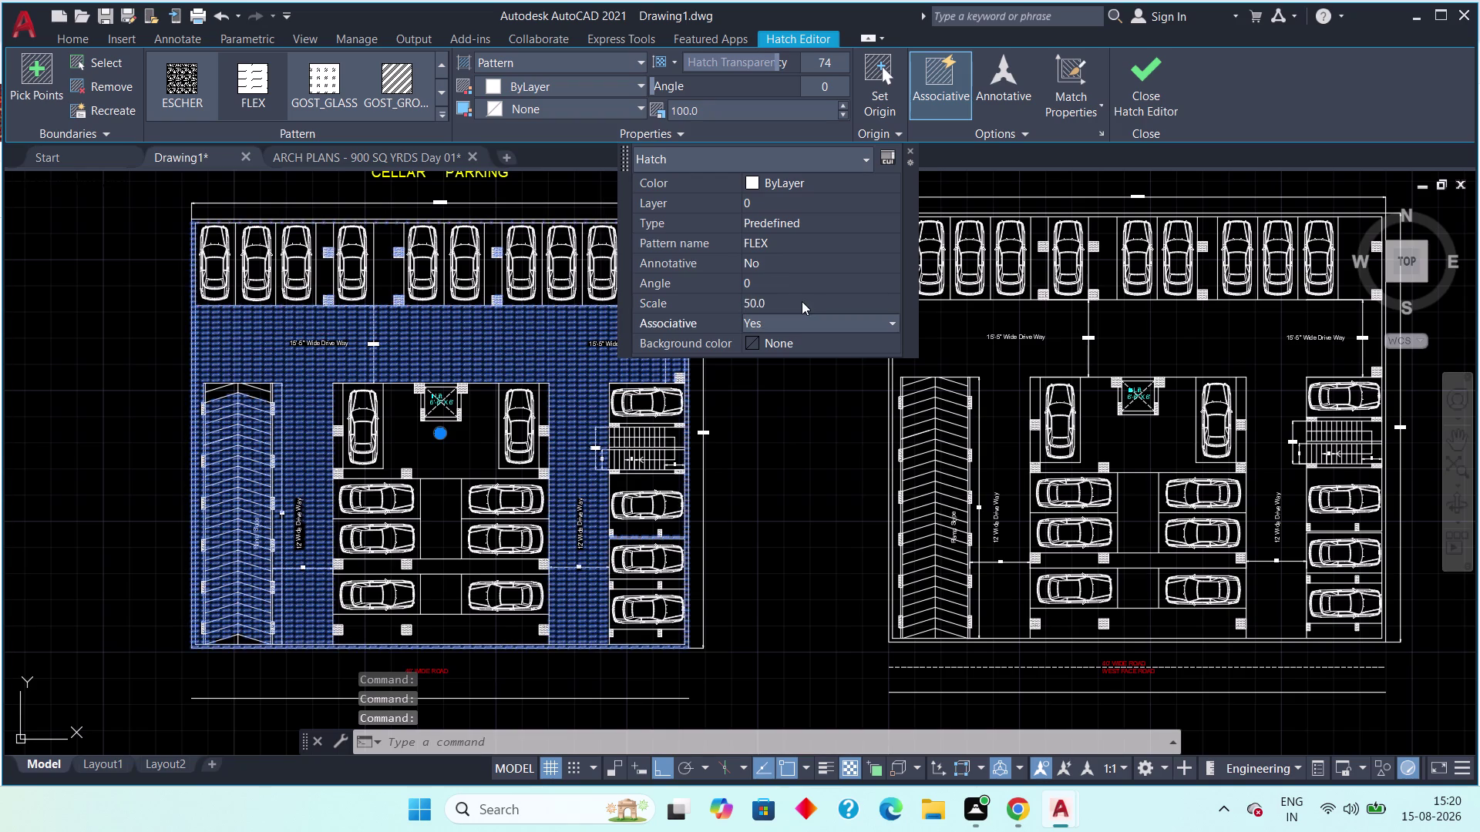
click(1159, 75)
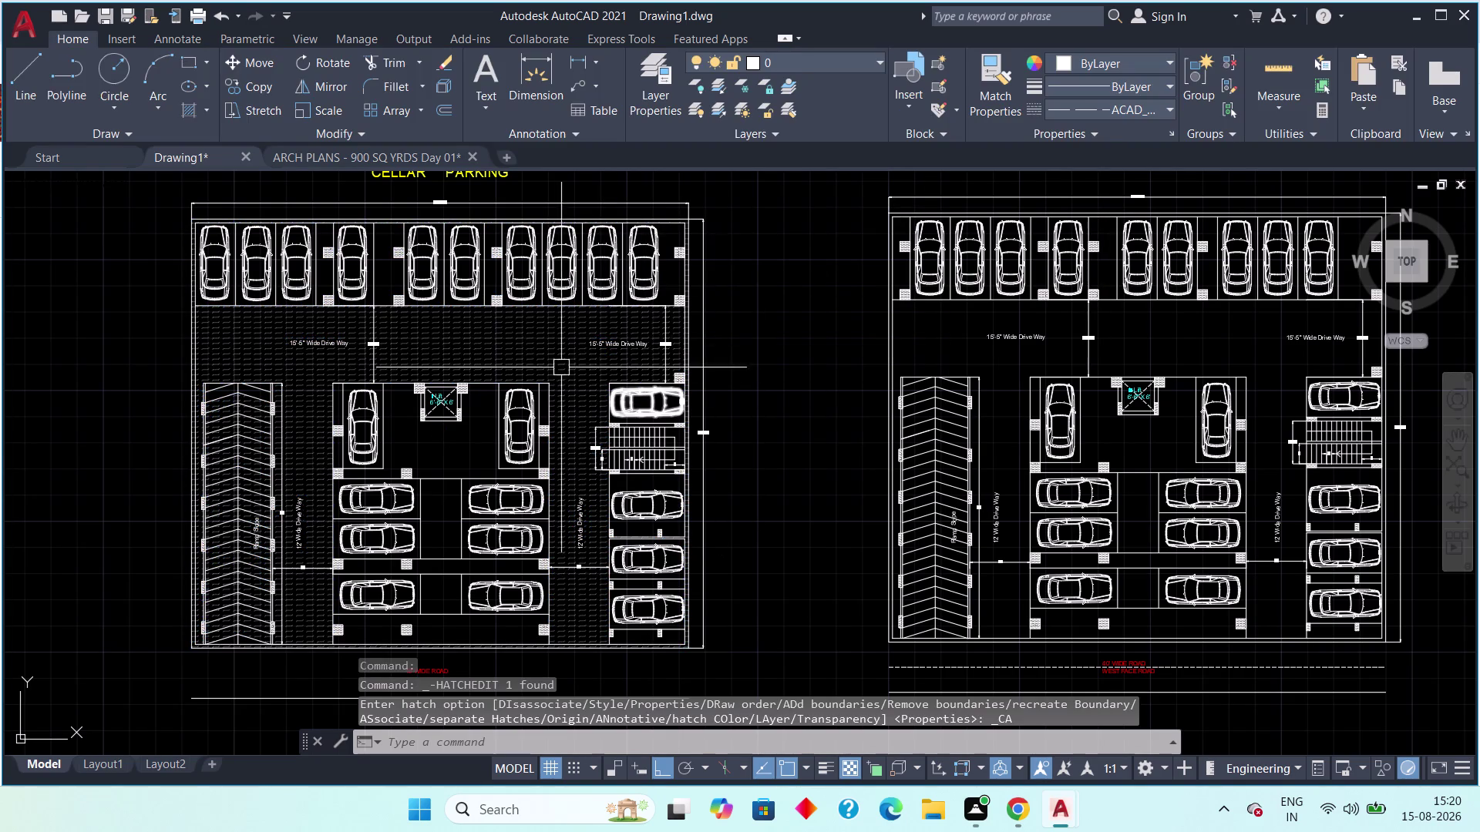
scroll(up, 3)
scroll(down, 3)
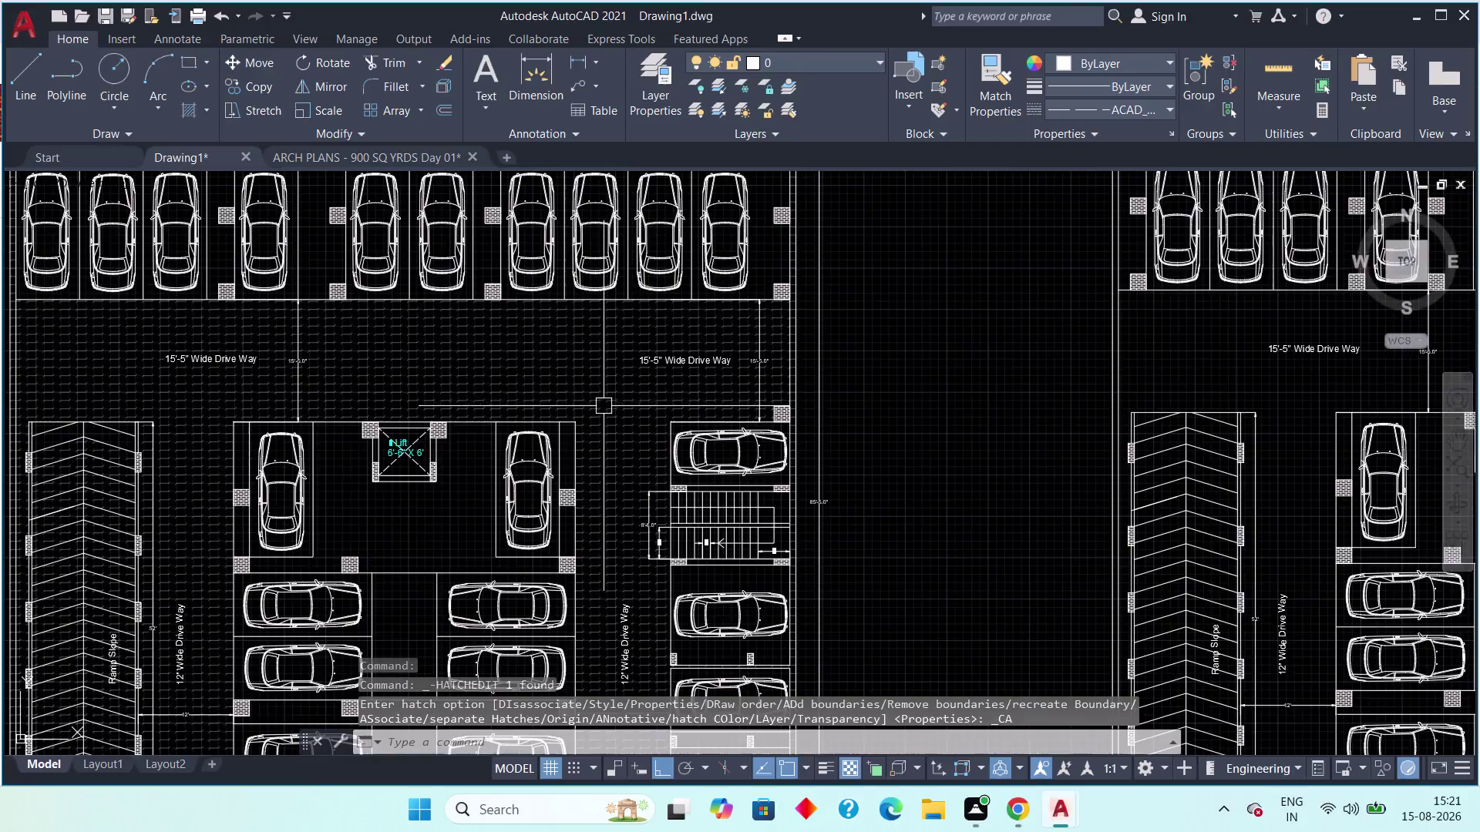
middle_drag(598, 438, 501, 351)
scroll(down, 3)
scroll(down, 3)
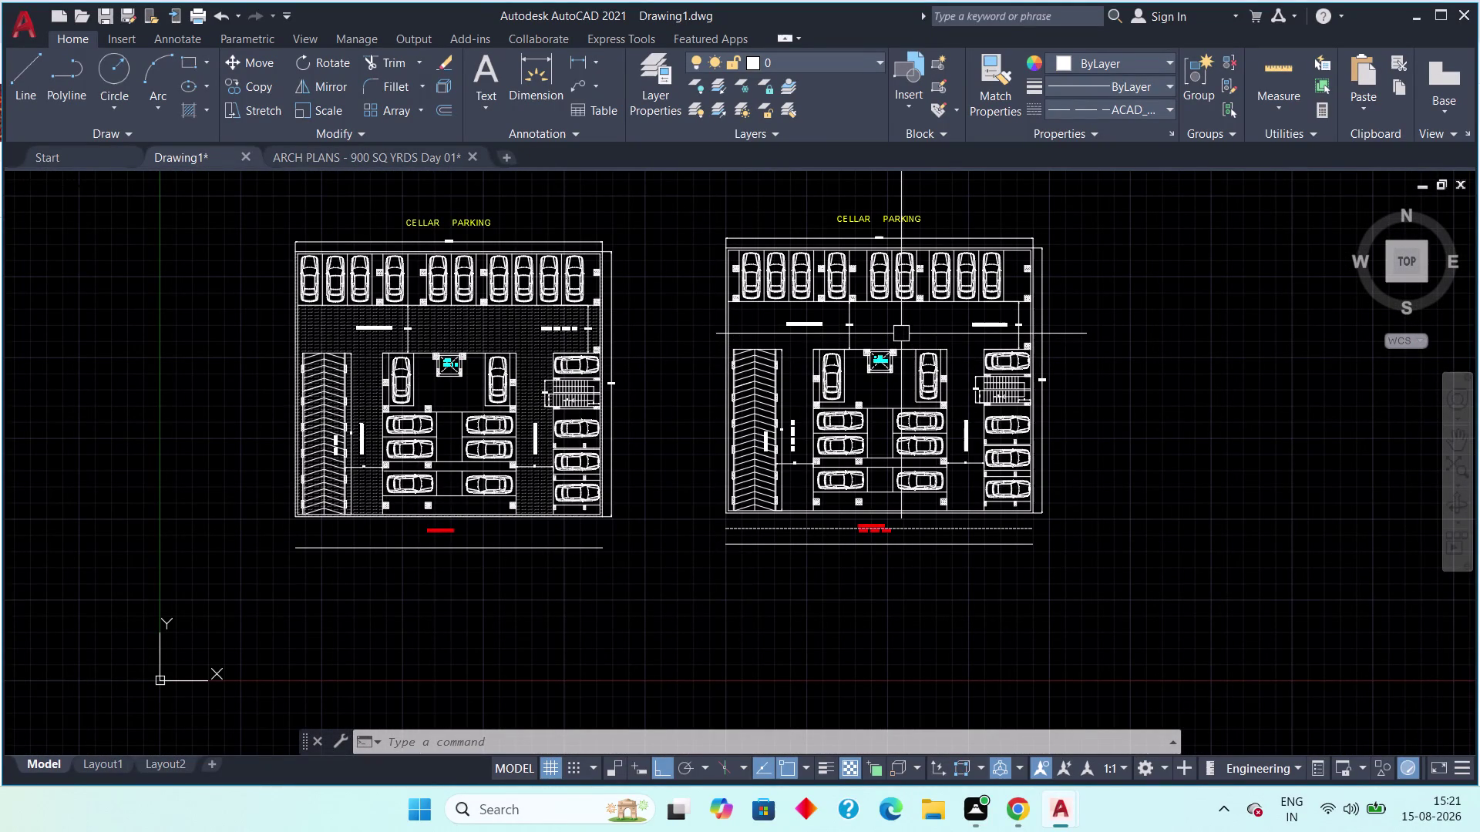
scroll(up, 3)
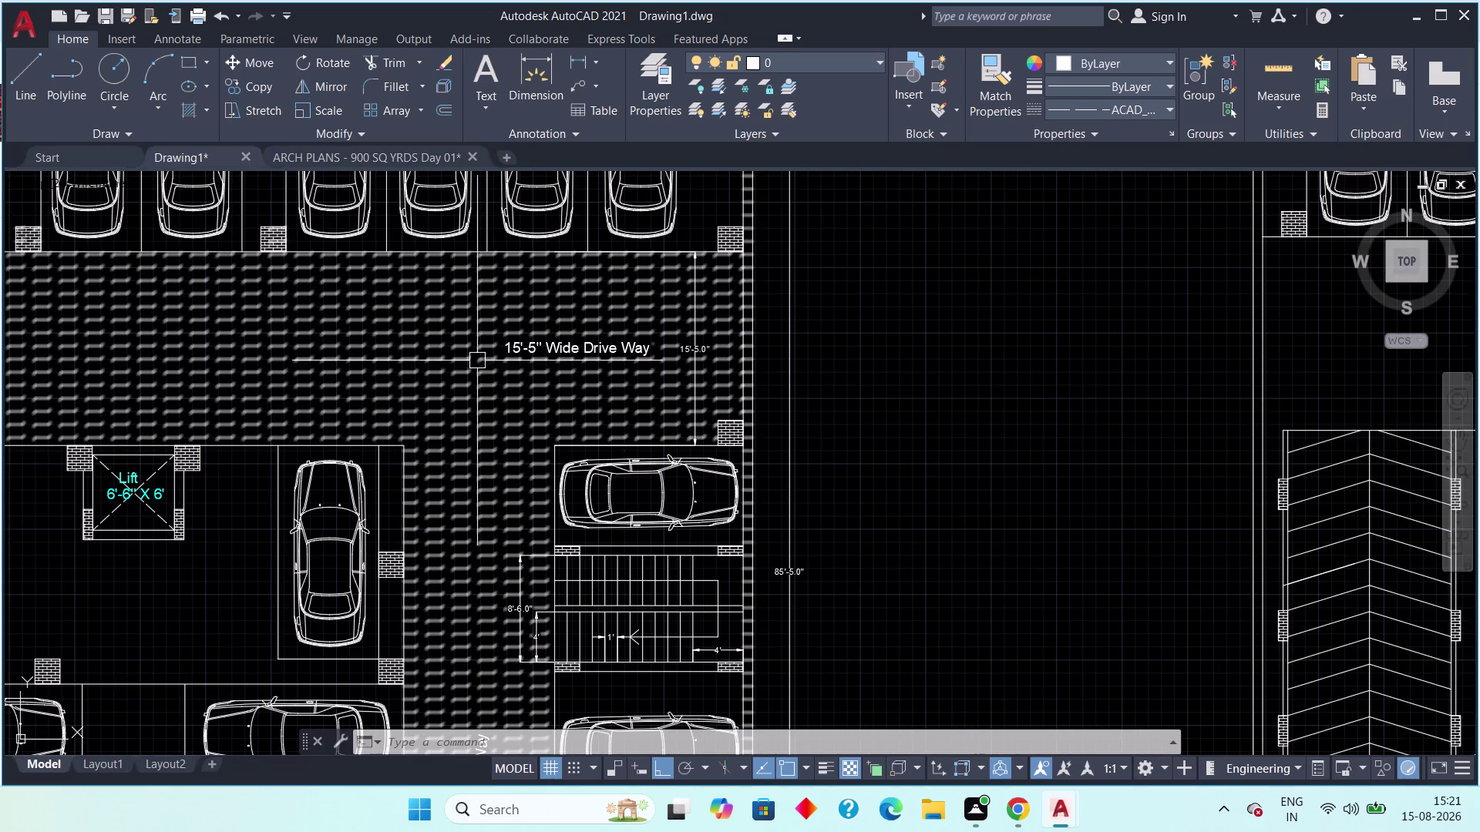
scroll(down, 3)
middle_drag(967, 378, 747, 400)
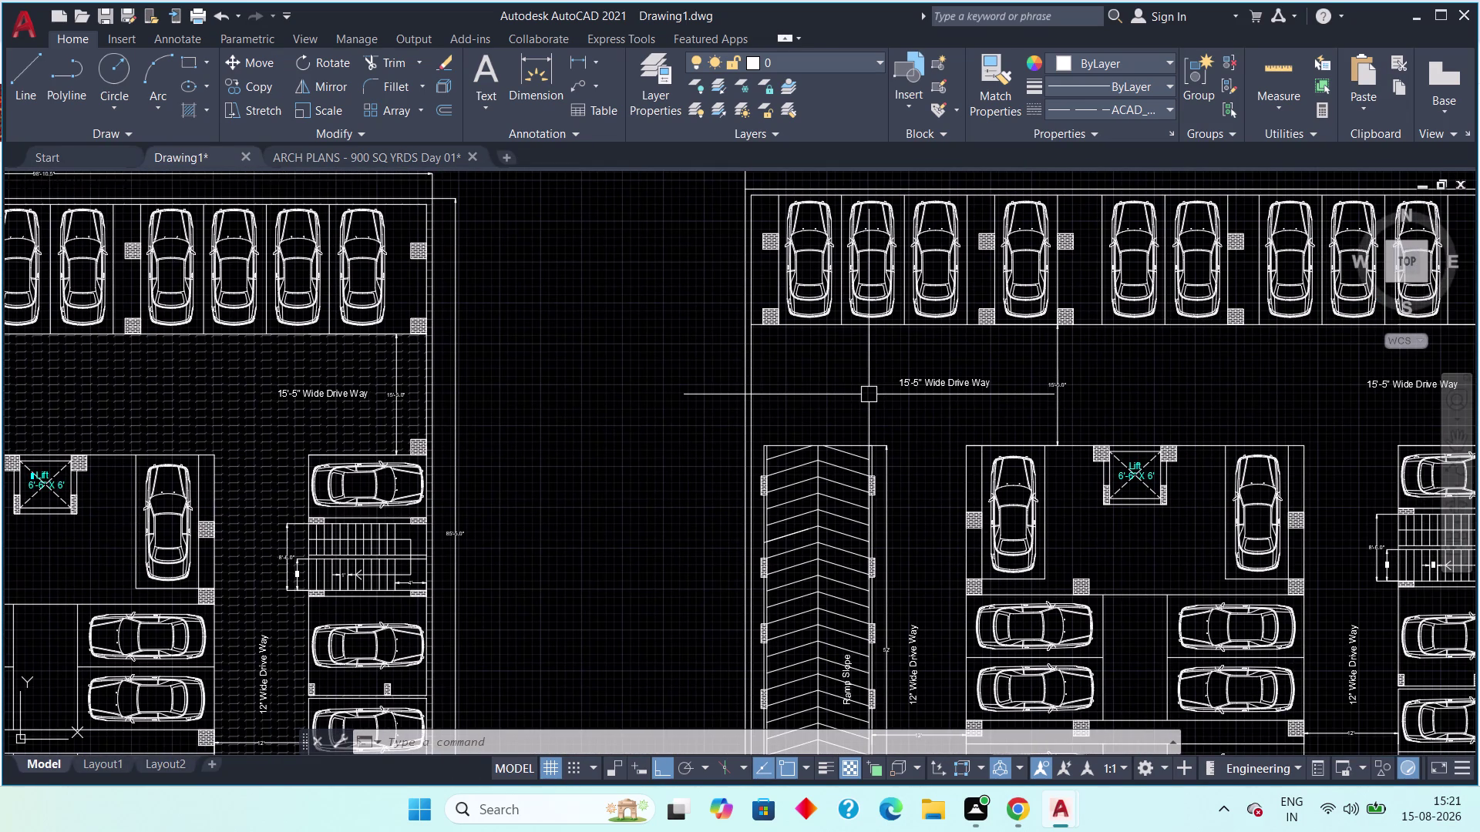
Hatch the right cellar plan's driveway with a new fill using H.
text(H)
key(space)
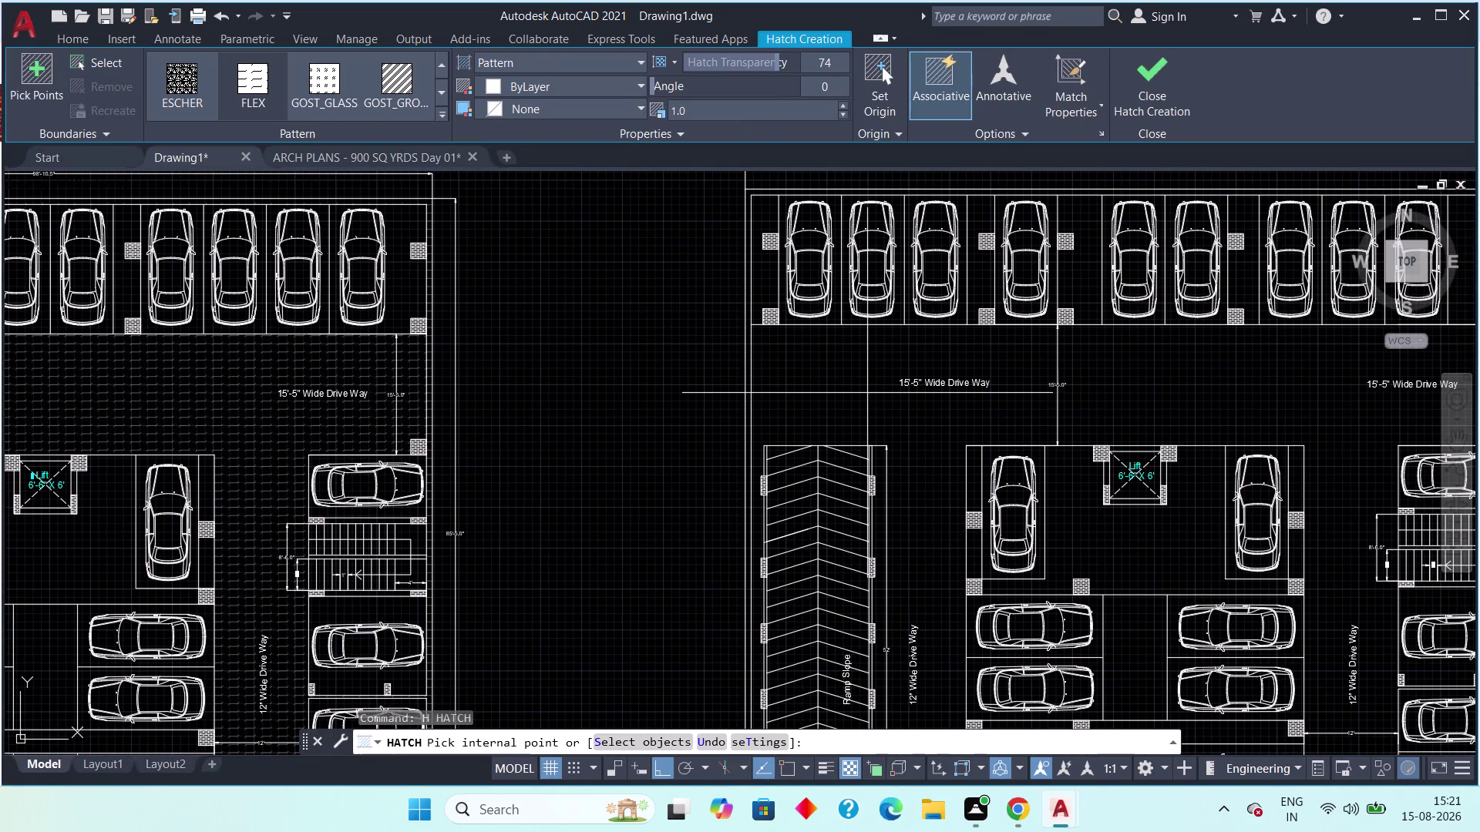
click(856, 400)
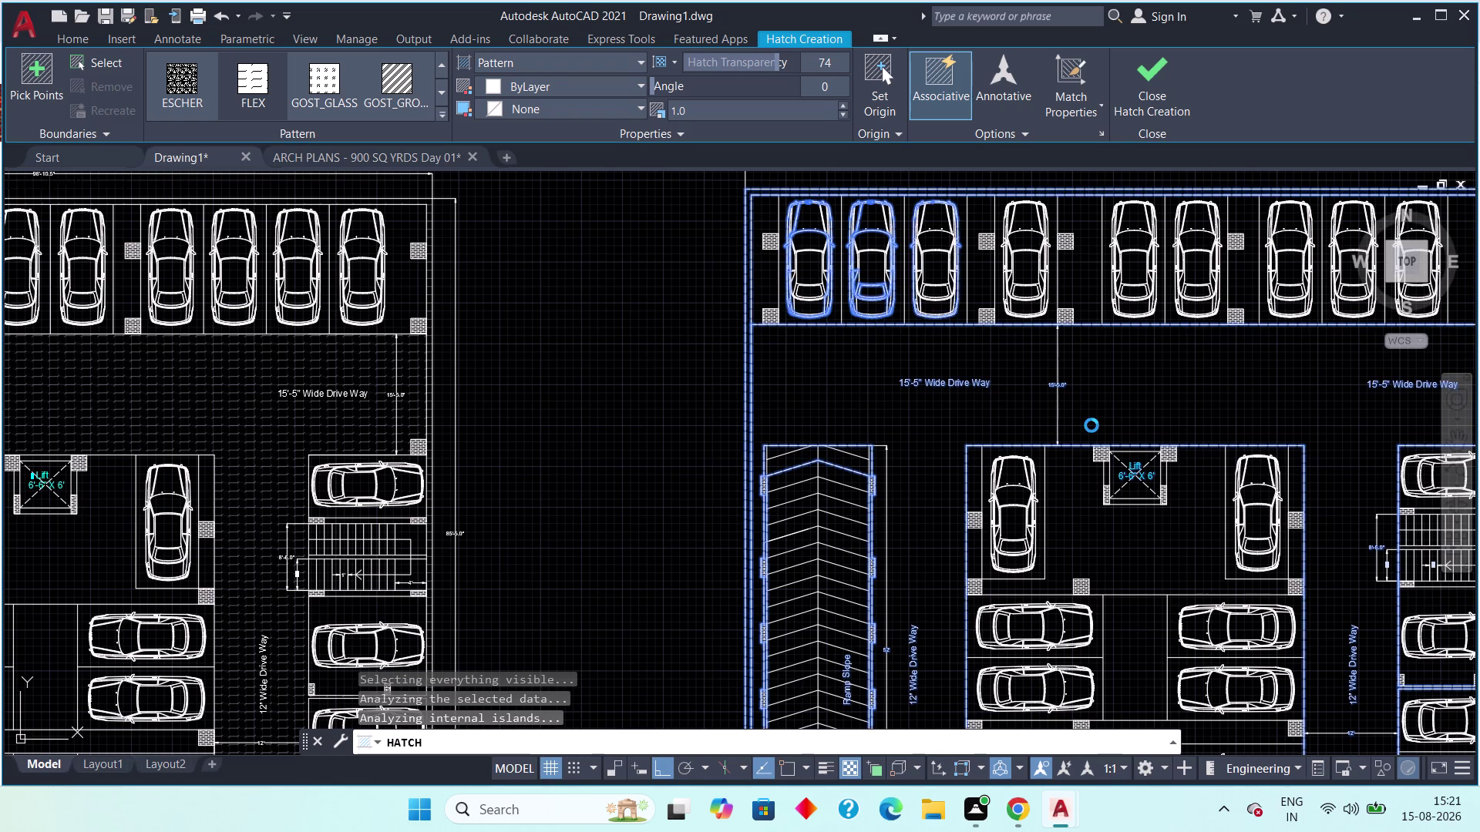
scroll(down, 3)
middle_drag(1068, 423, 850, 440)
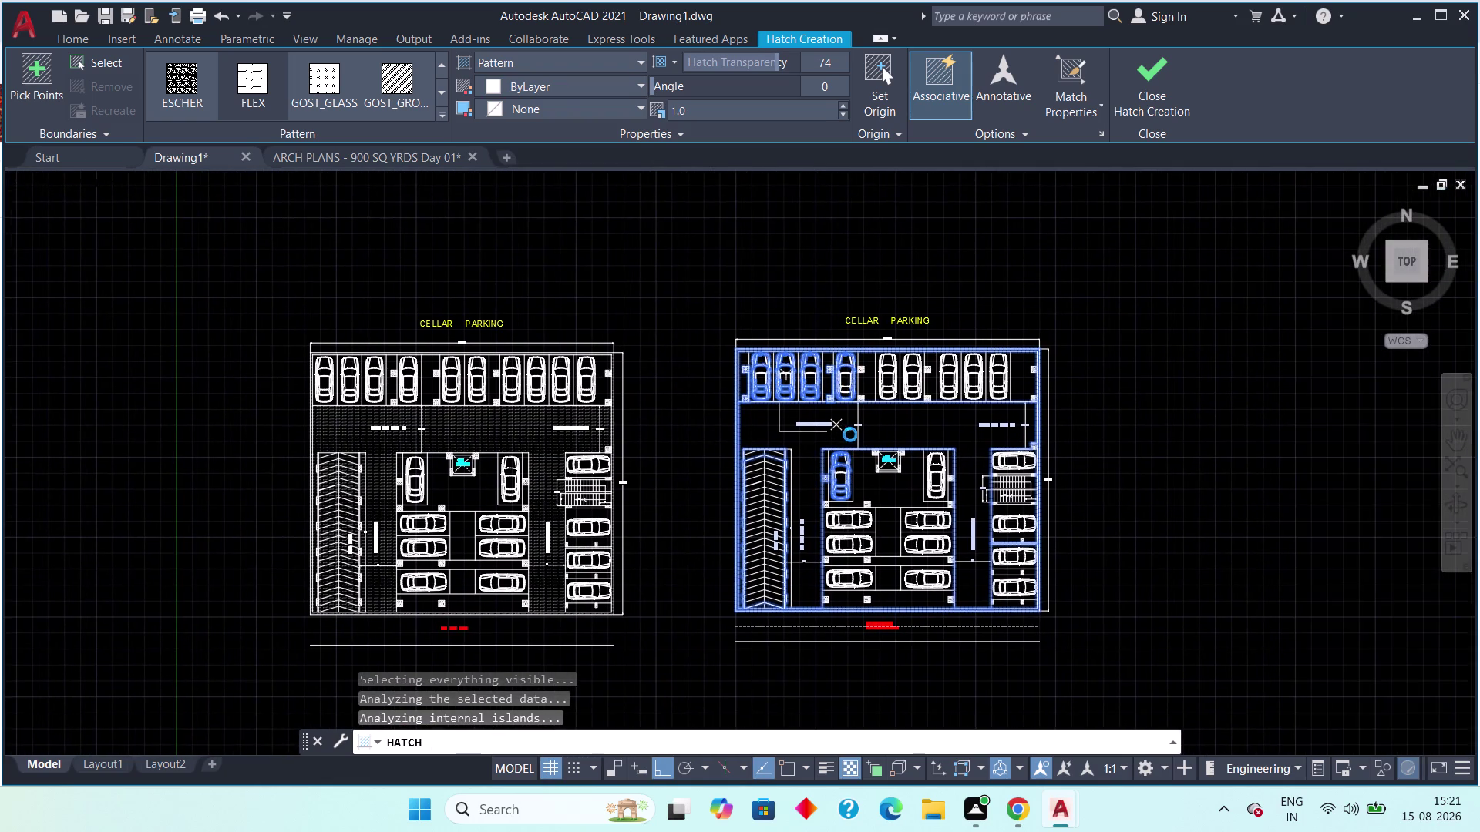
scroll(up, 3)
middle_drag(885, 427, 809, 374)
scroll(down, 3)
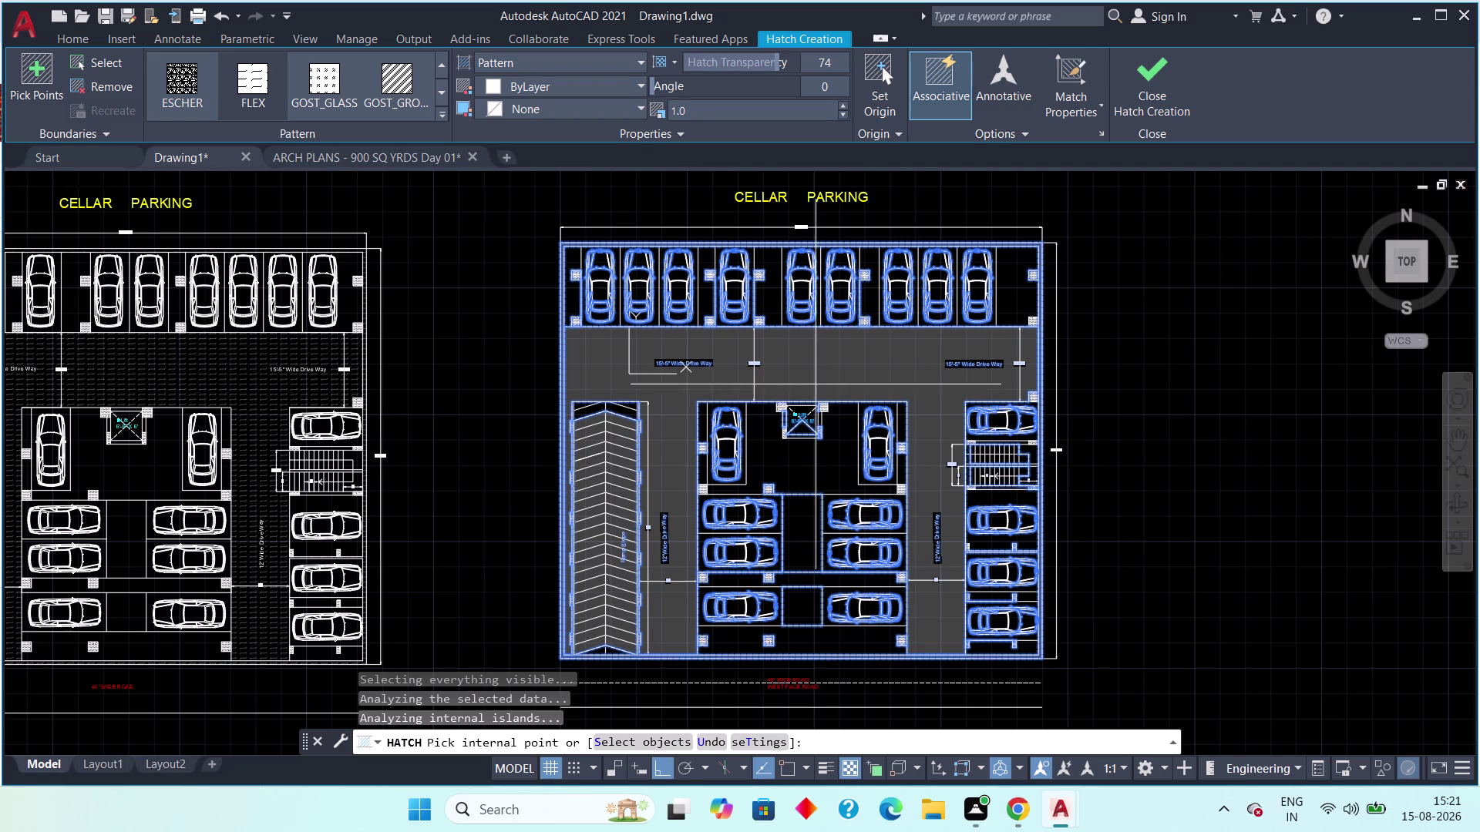
click(1144, 107)
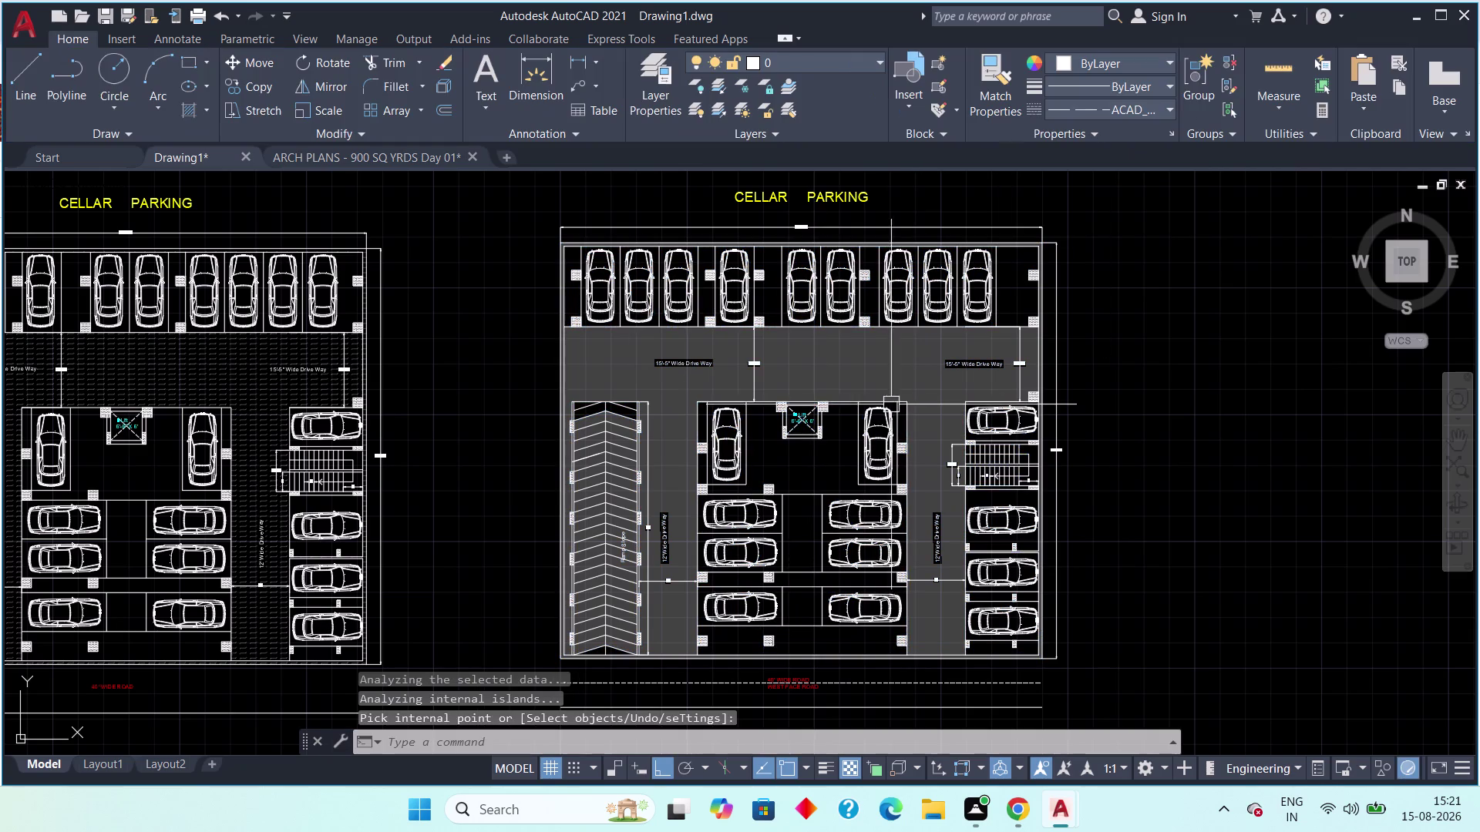
Set the right plan's new driveway hatch scale to 100.
double_click(835, 378)
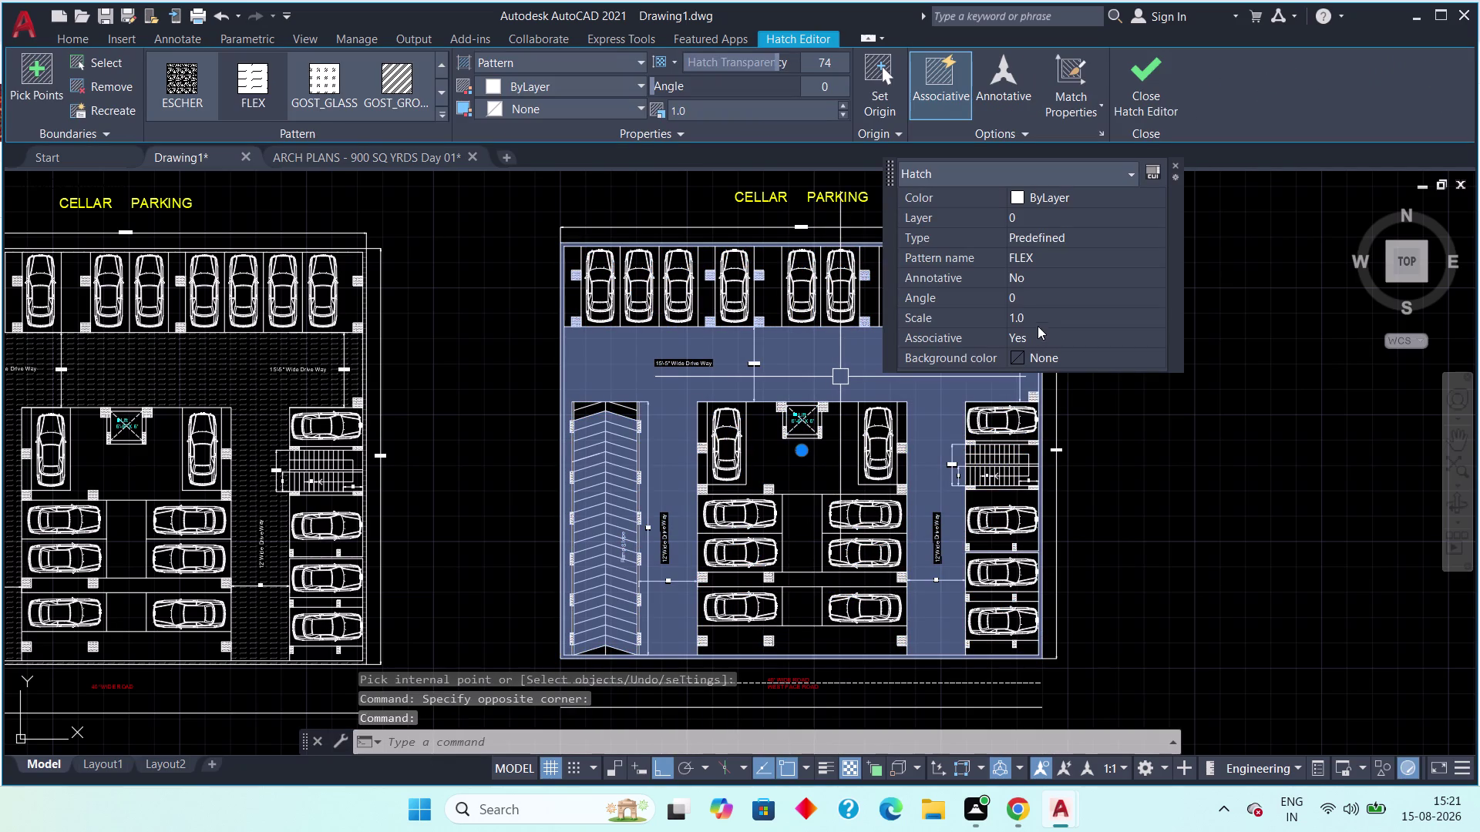
click(1040, 319)
text(100)
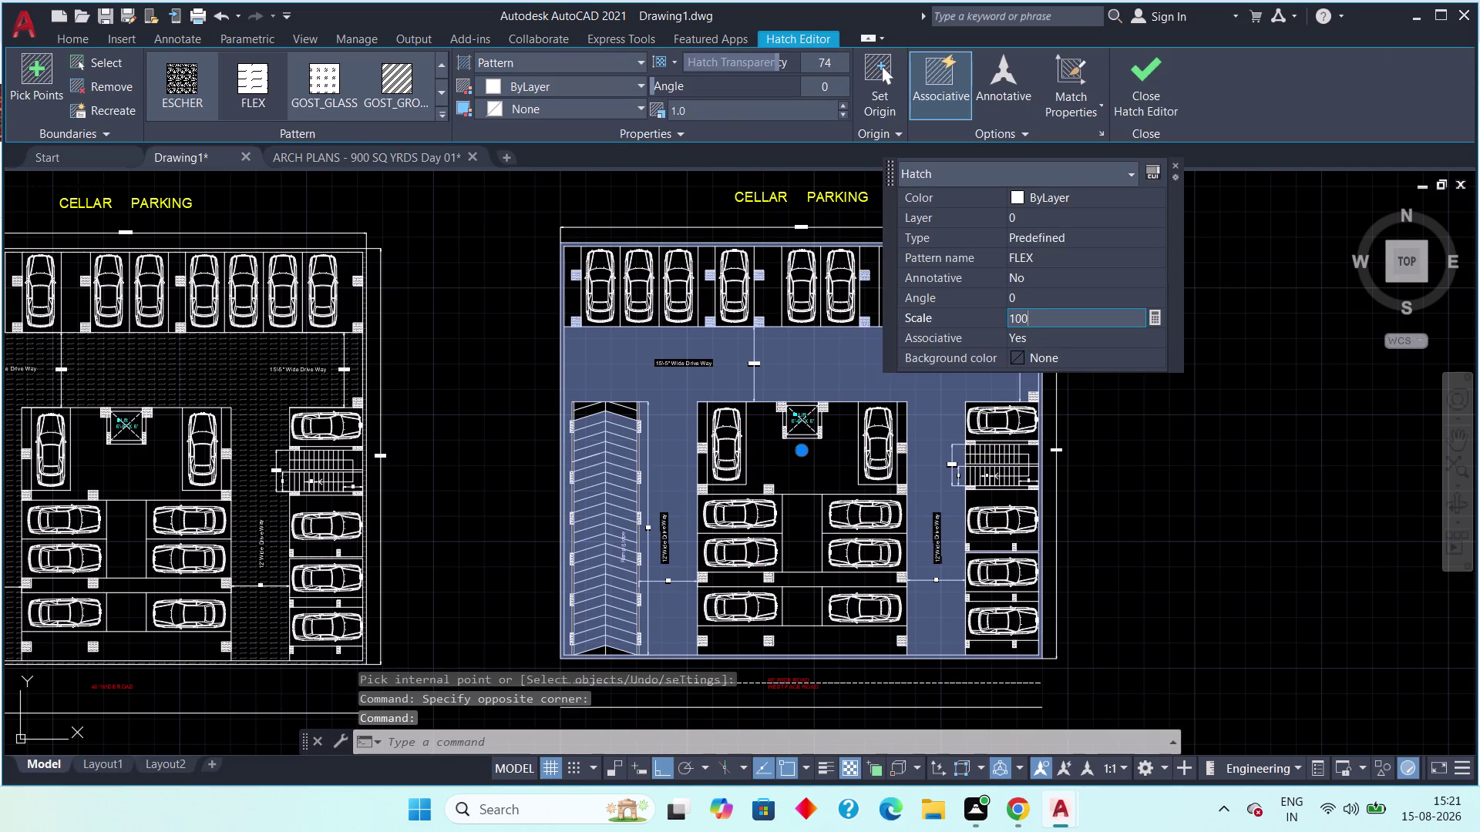
key(Return)
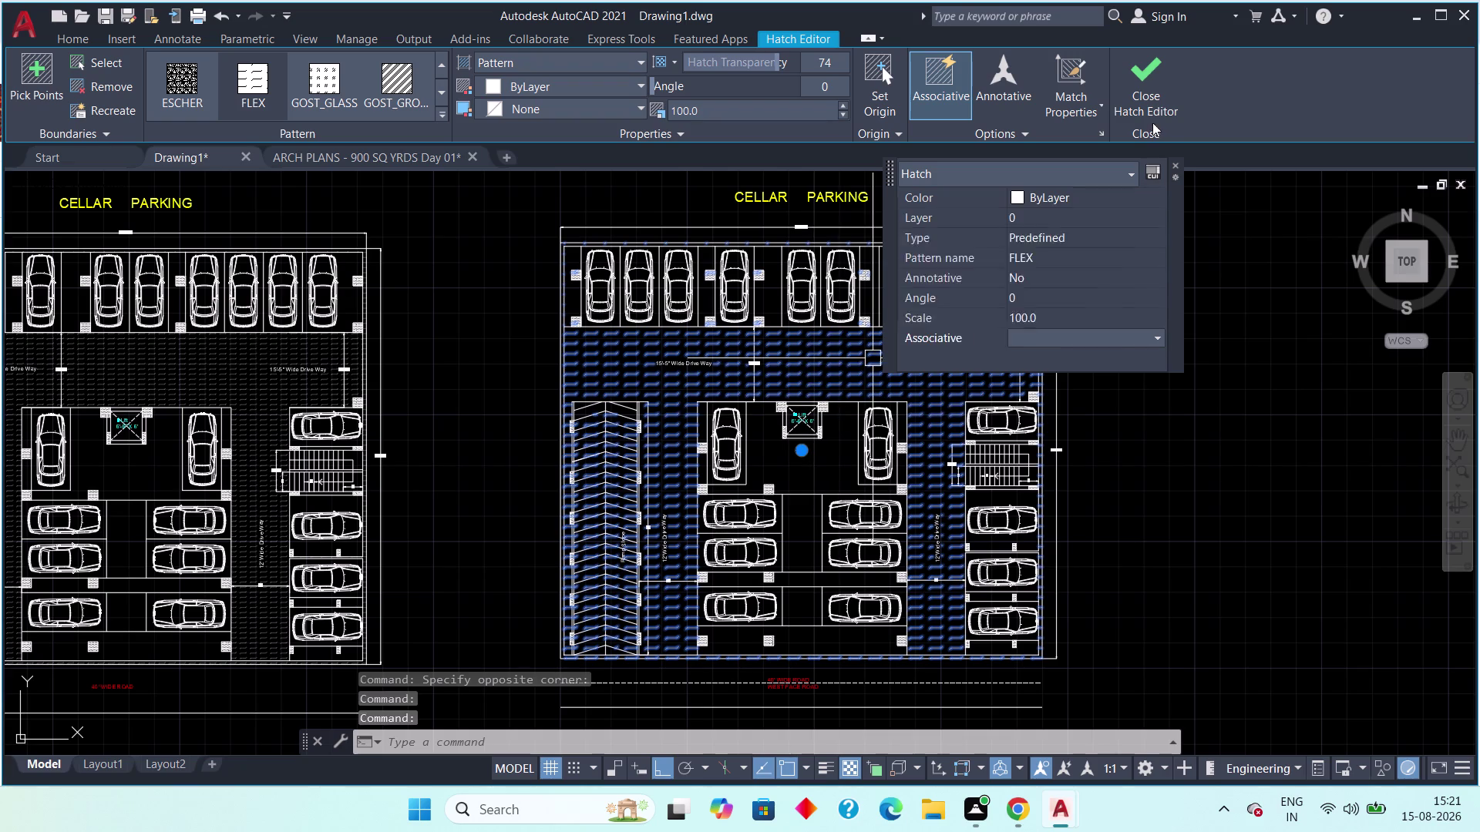
click(1145, 106)
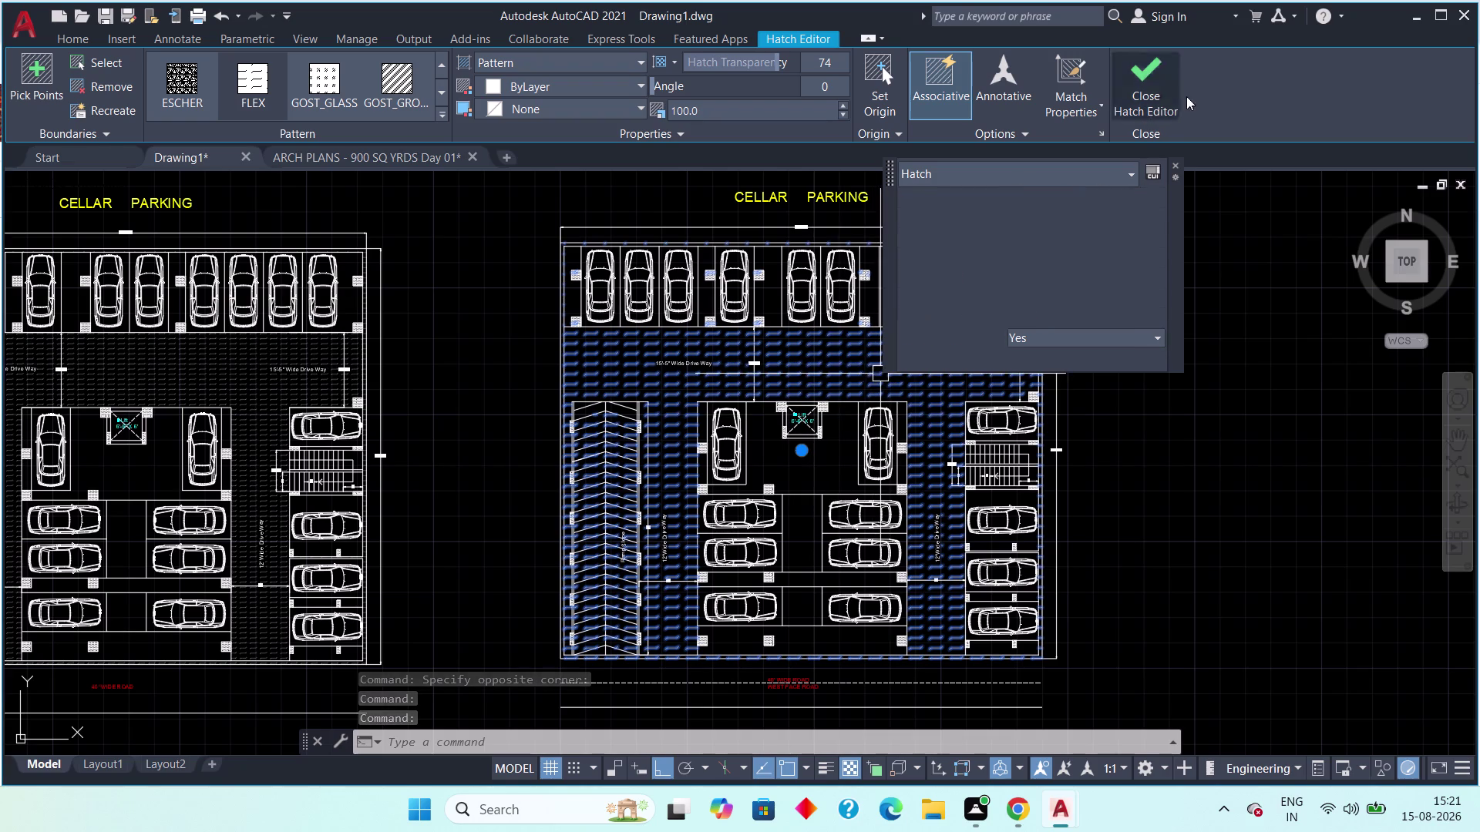
click(1150, 90)
click(1122, 90)
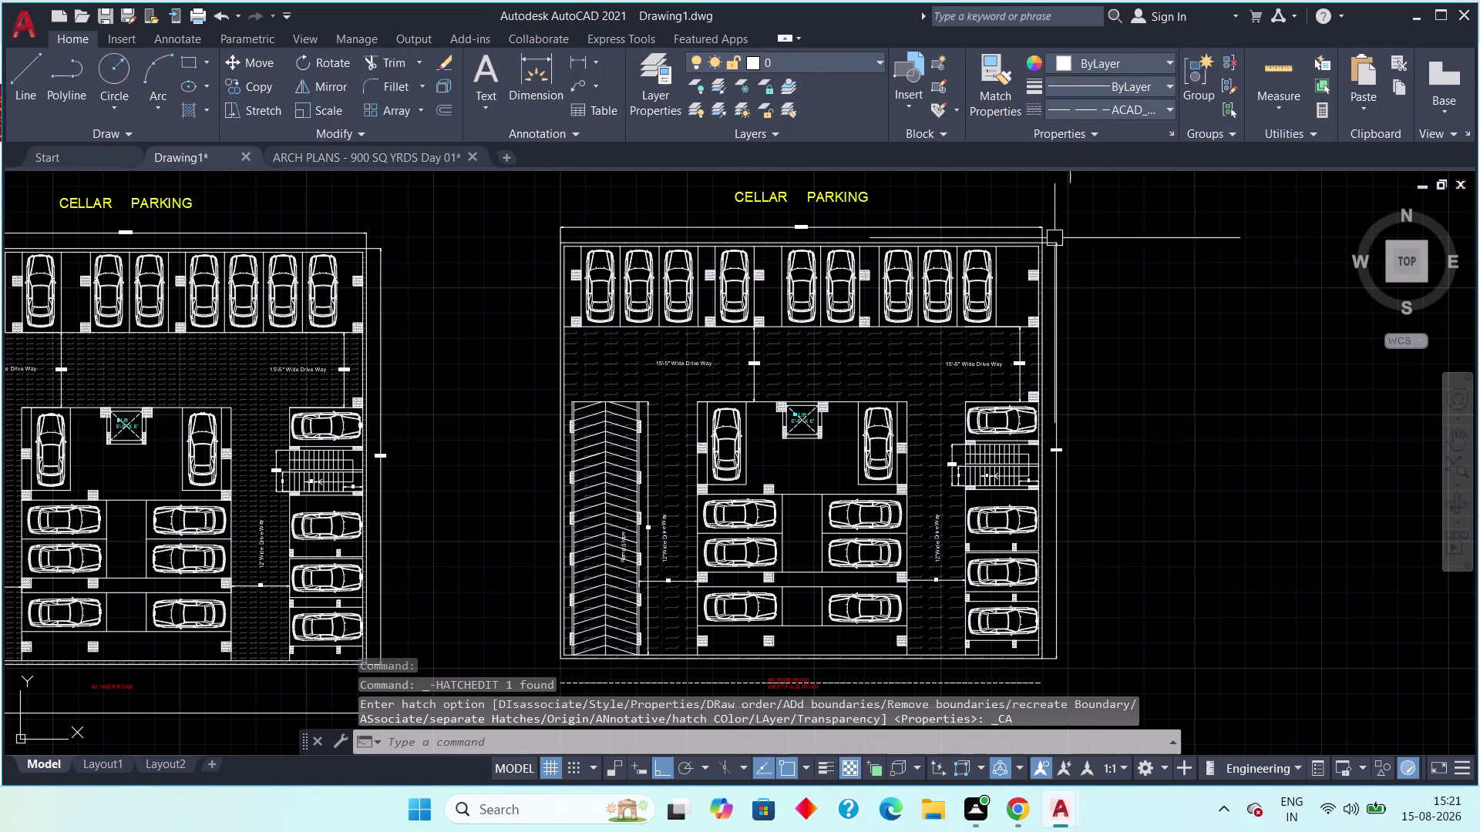
scroll(up, 3)
scroll(down, 3)
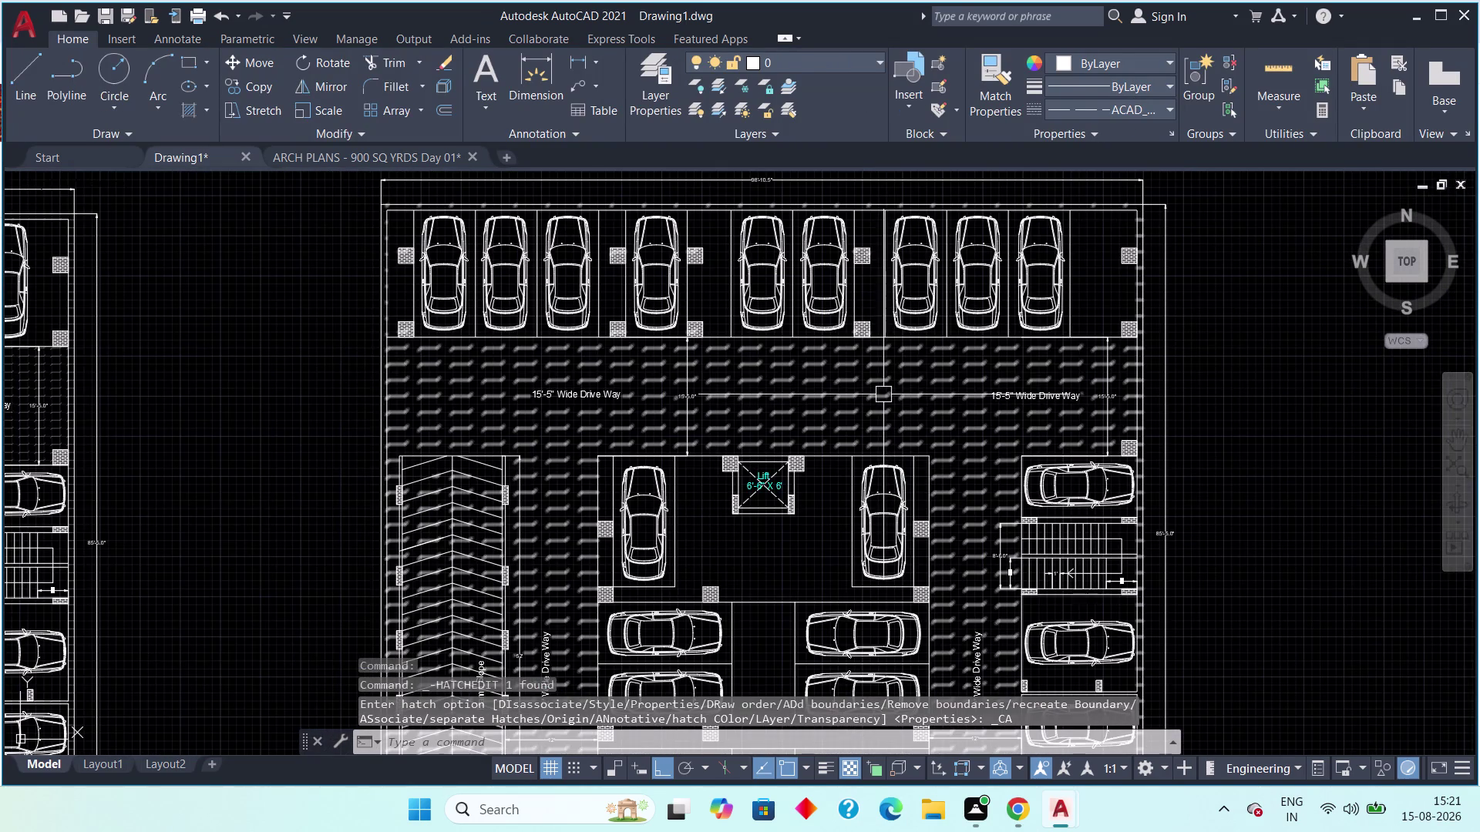
Reduce the right driveway hatch scale to 50.
double_click(881, 394)
click(1112, 333)
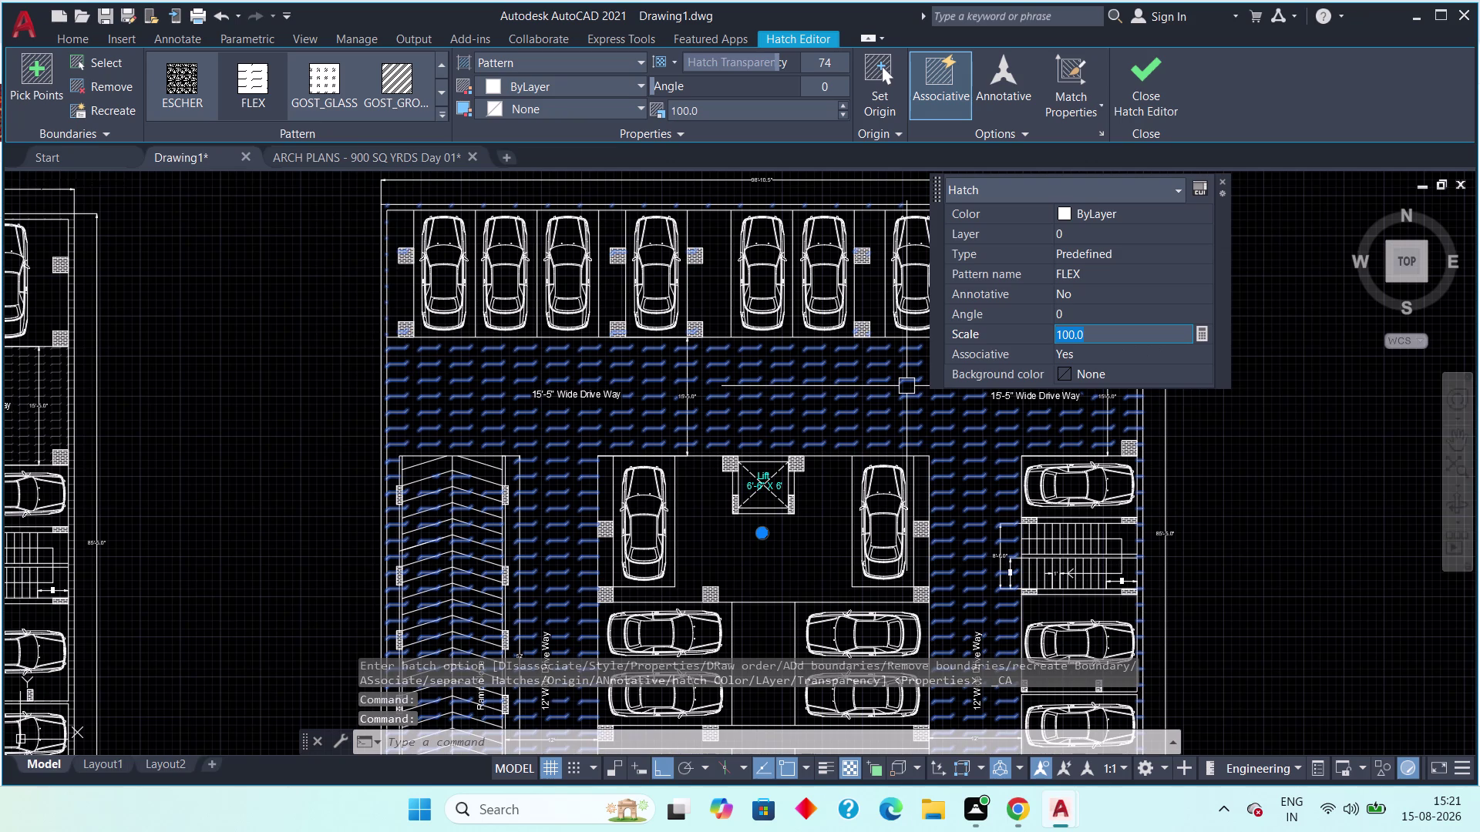
text(50)
key(Return)
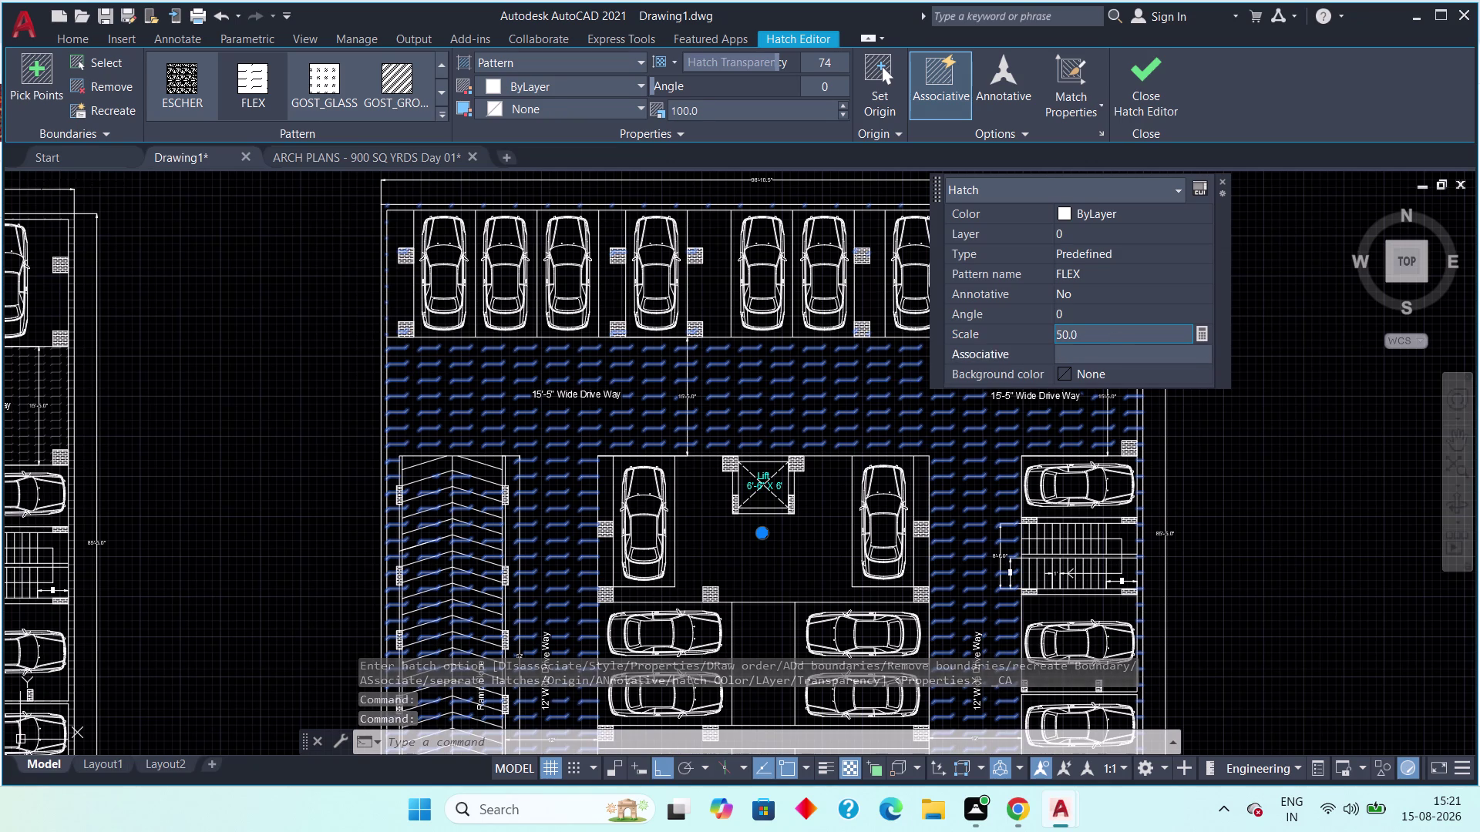
click(1126, 89)
scroll(up, 3)
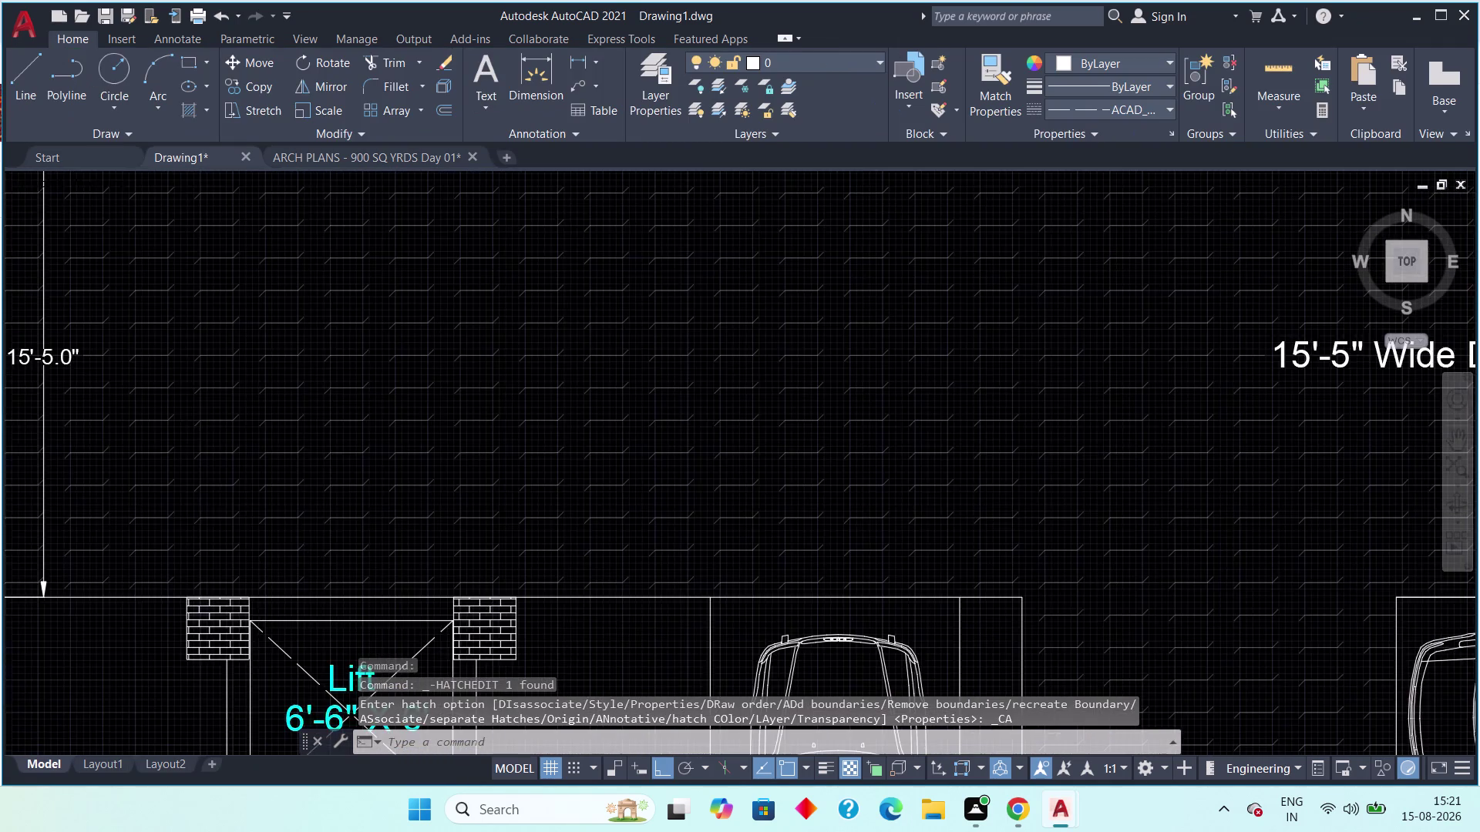
scroll(down, 3)
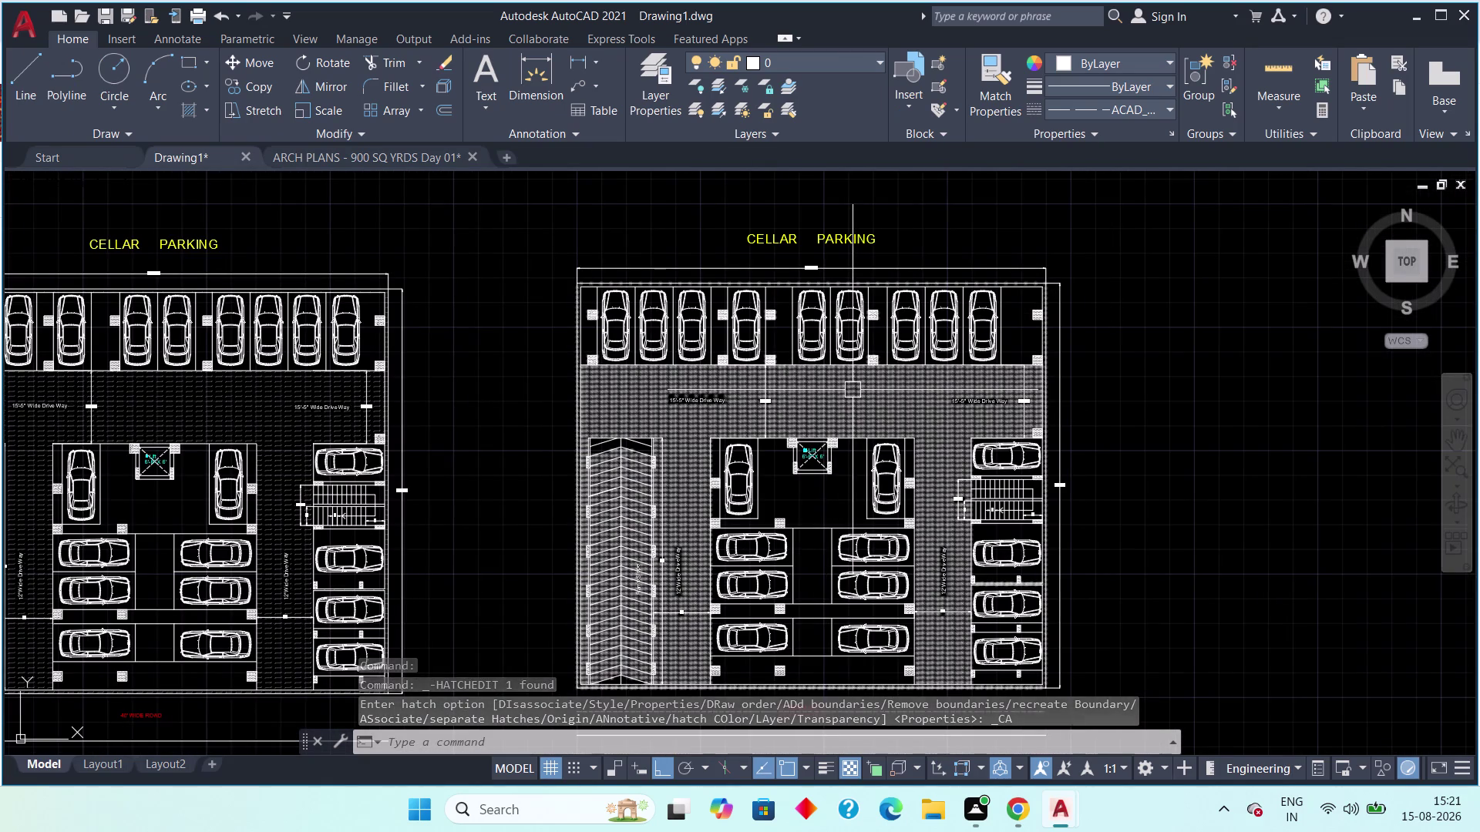
middle_drag(852, 390, 1014, 384)
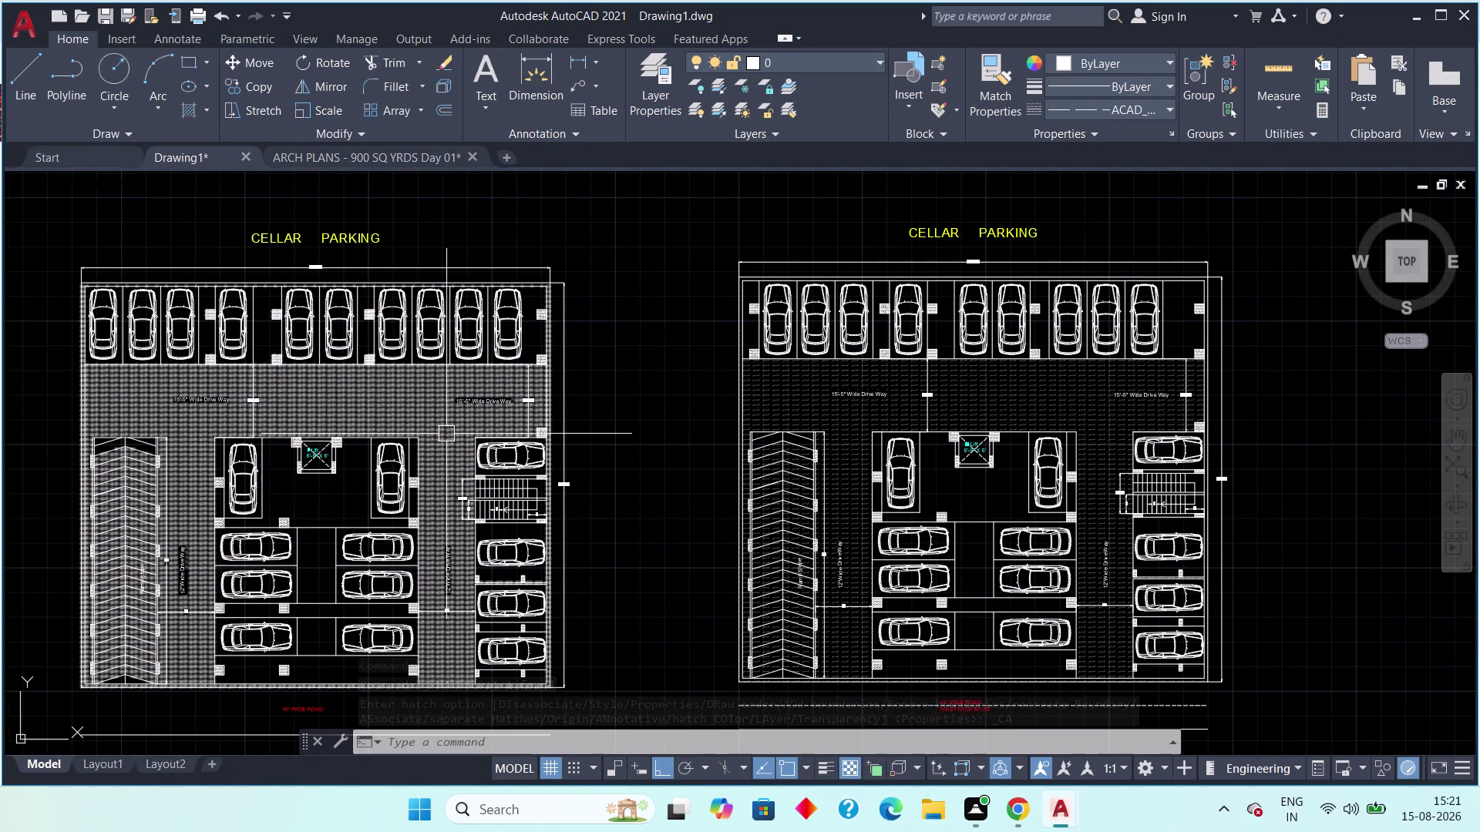
scroll(up, 3)
scroll(down, 3)
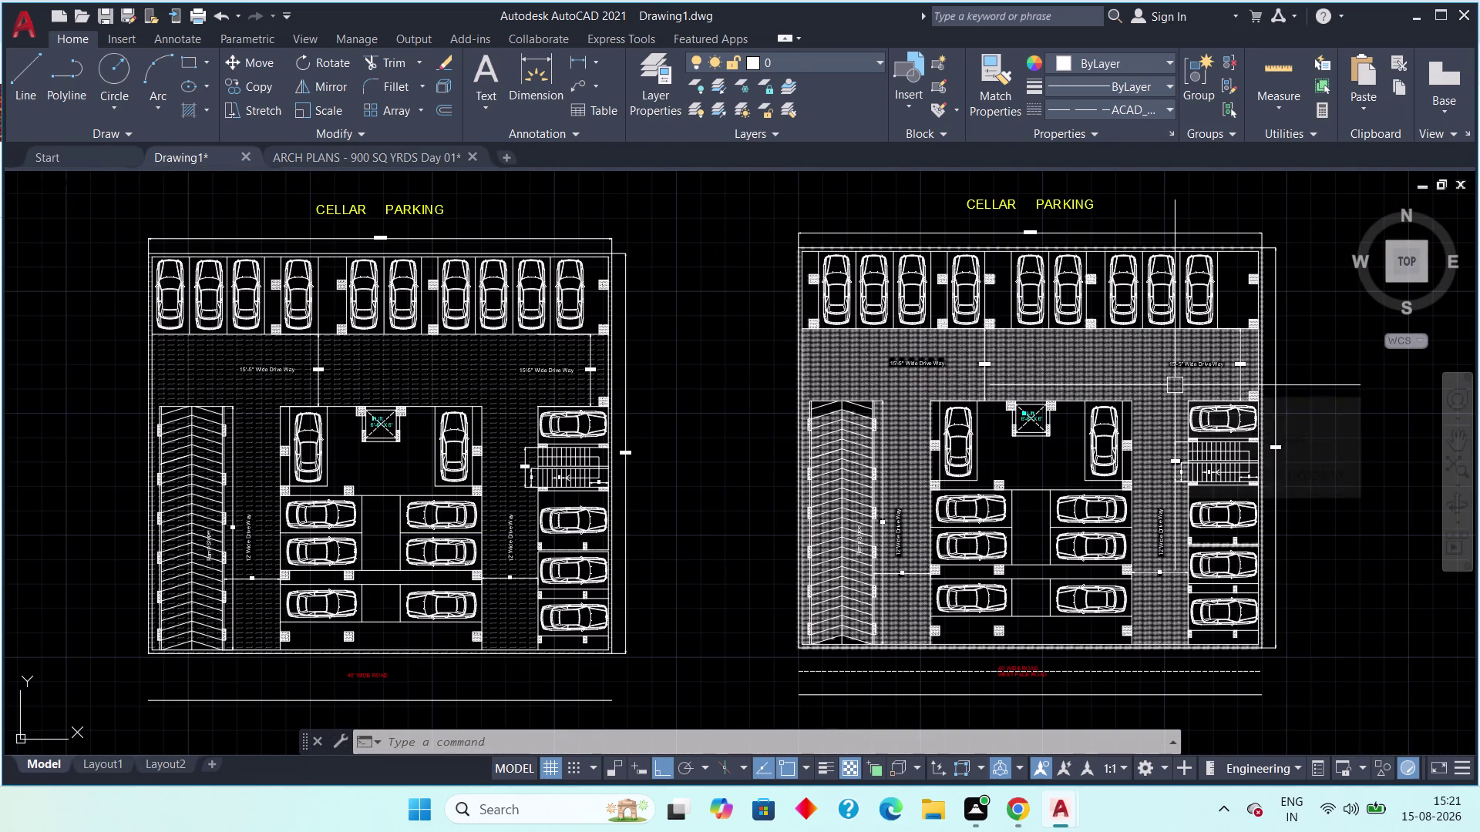
scroll(up, 3)
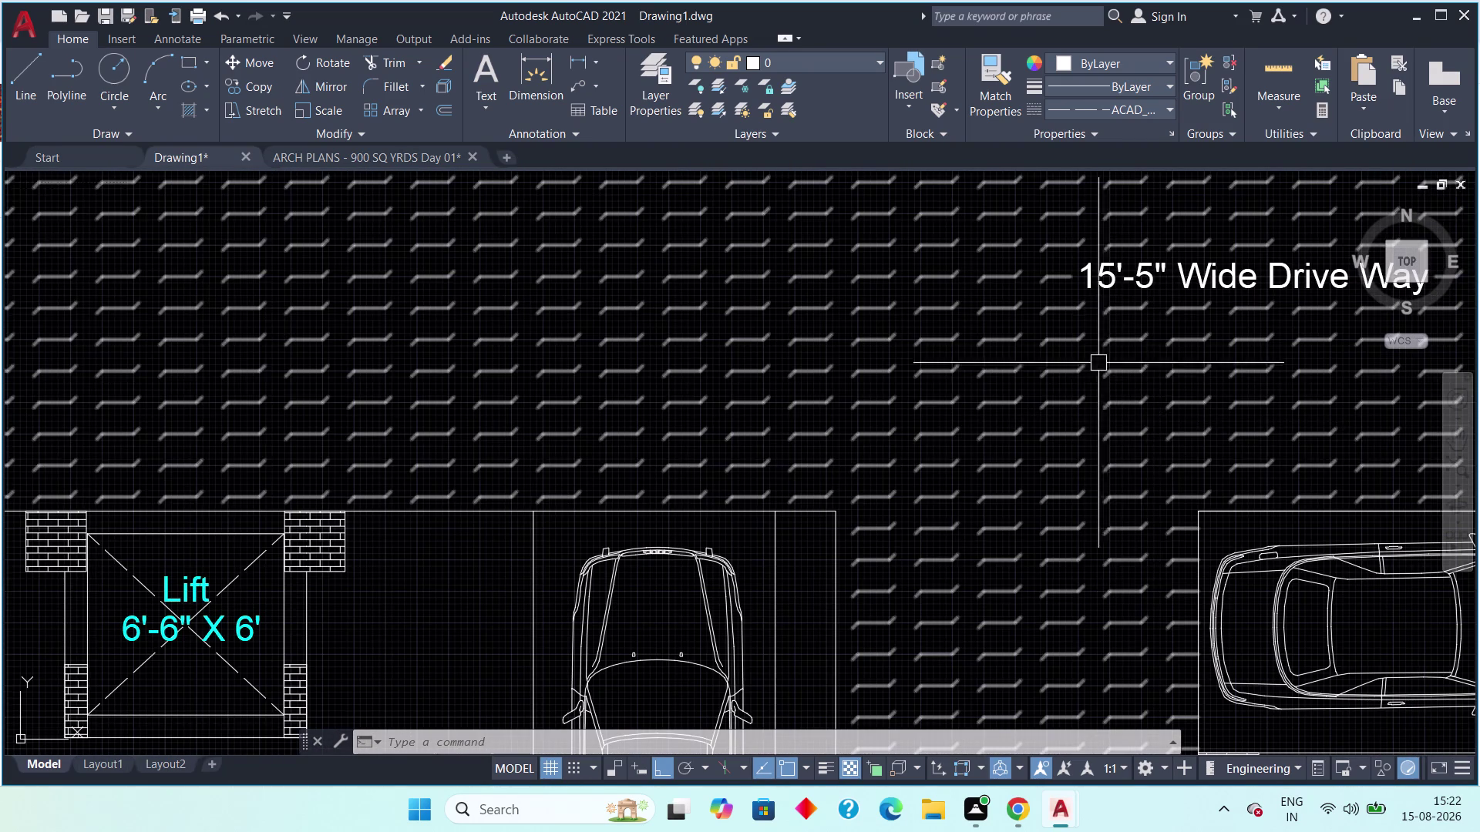
scroll(down, 3)
middle_drag(1083, 347, 1175, 366)
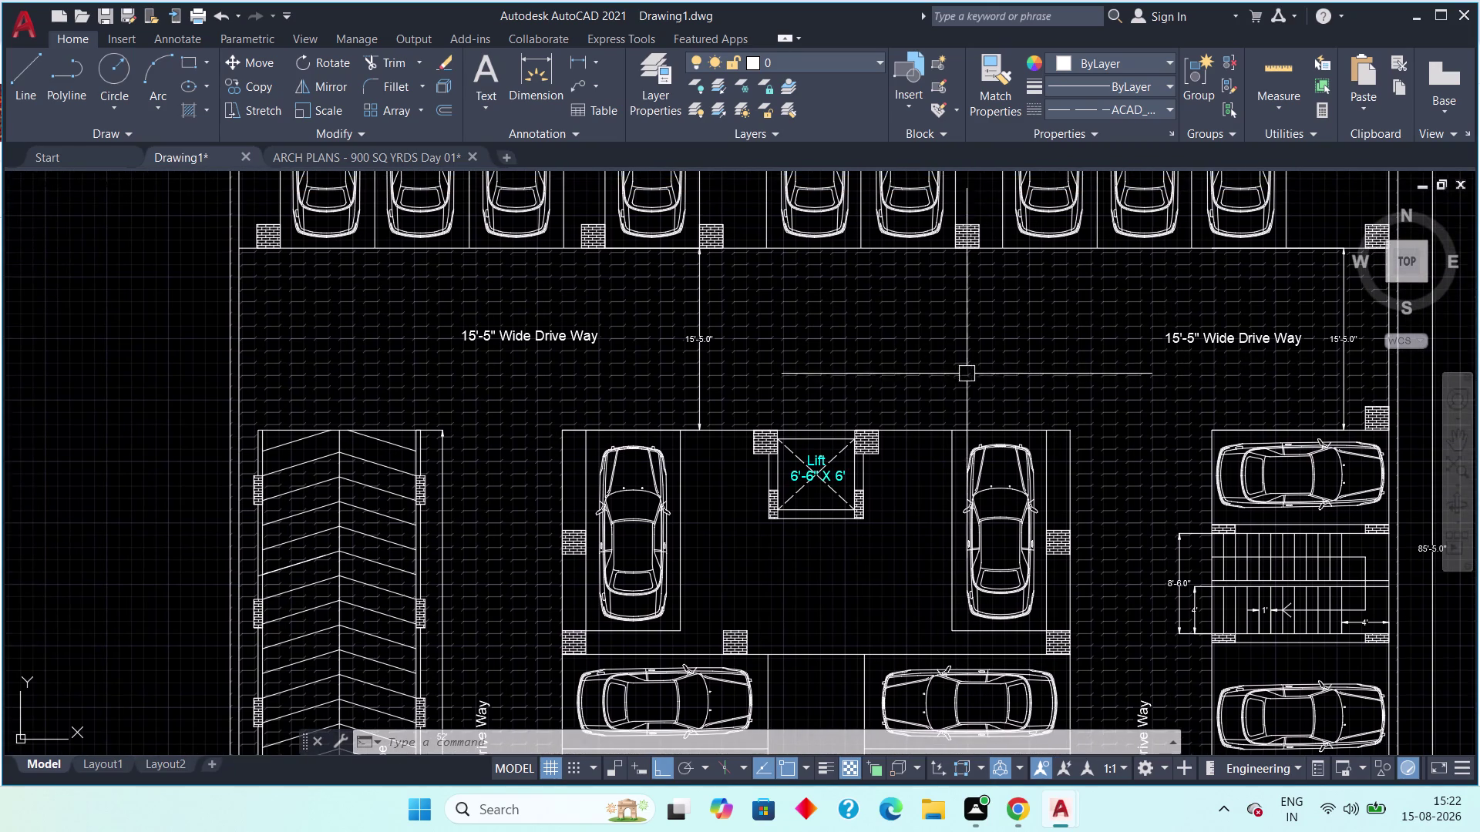
scroll(down, 3)
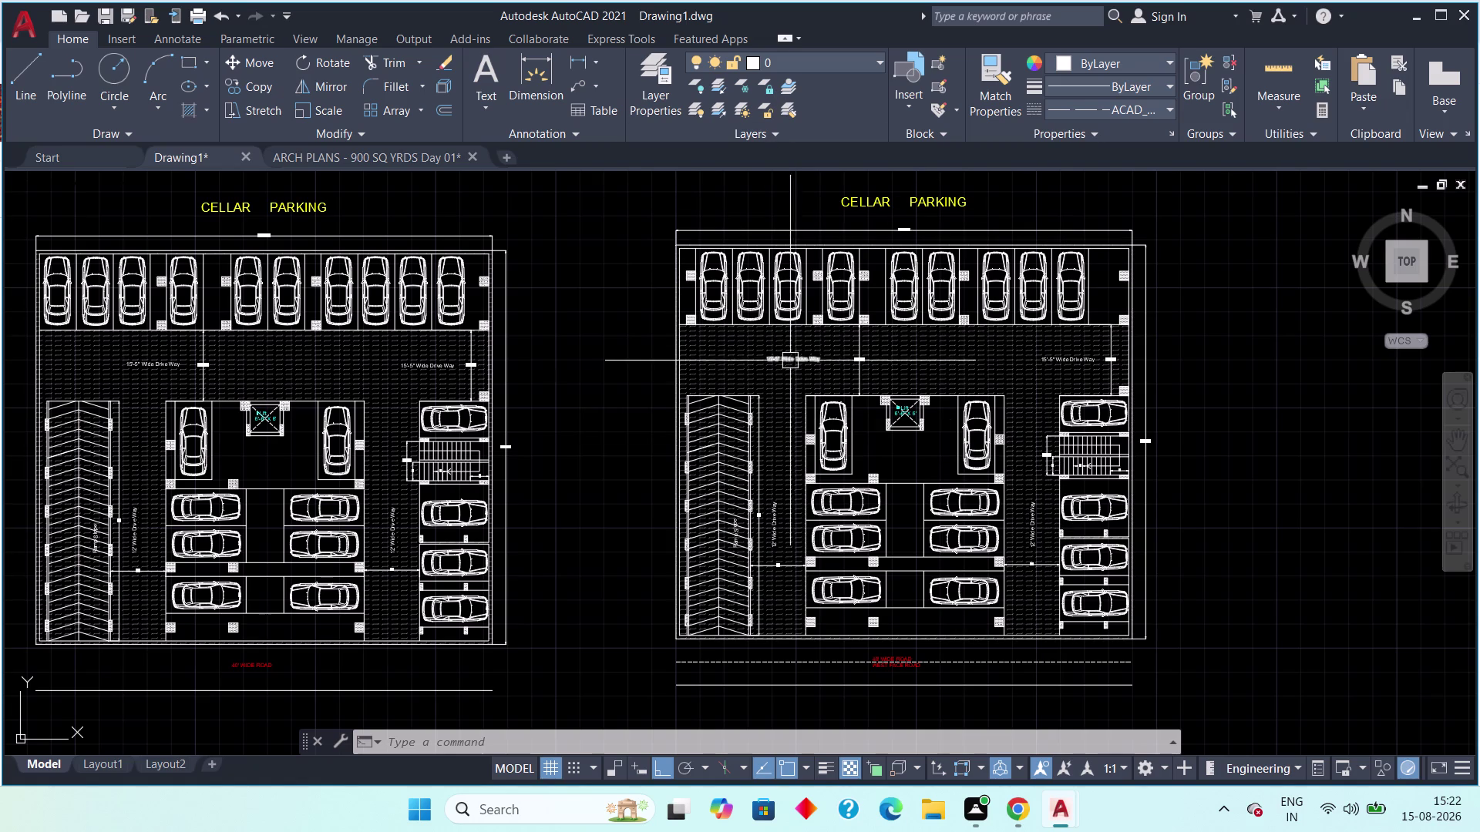
click(733, 371)
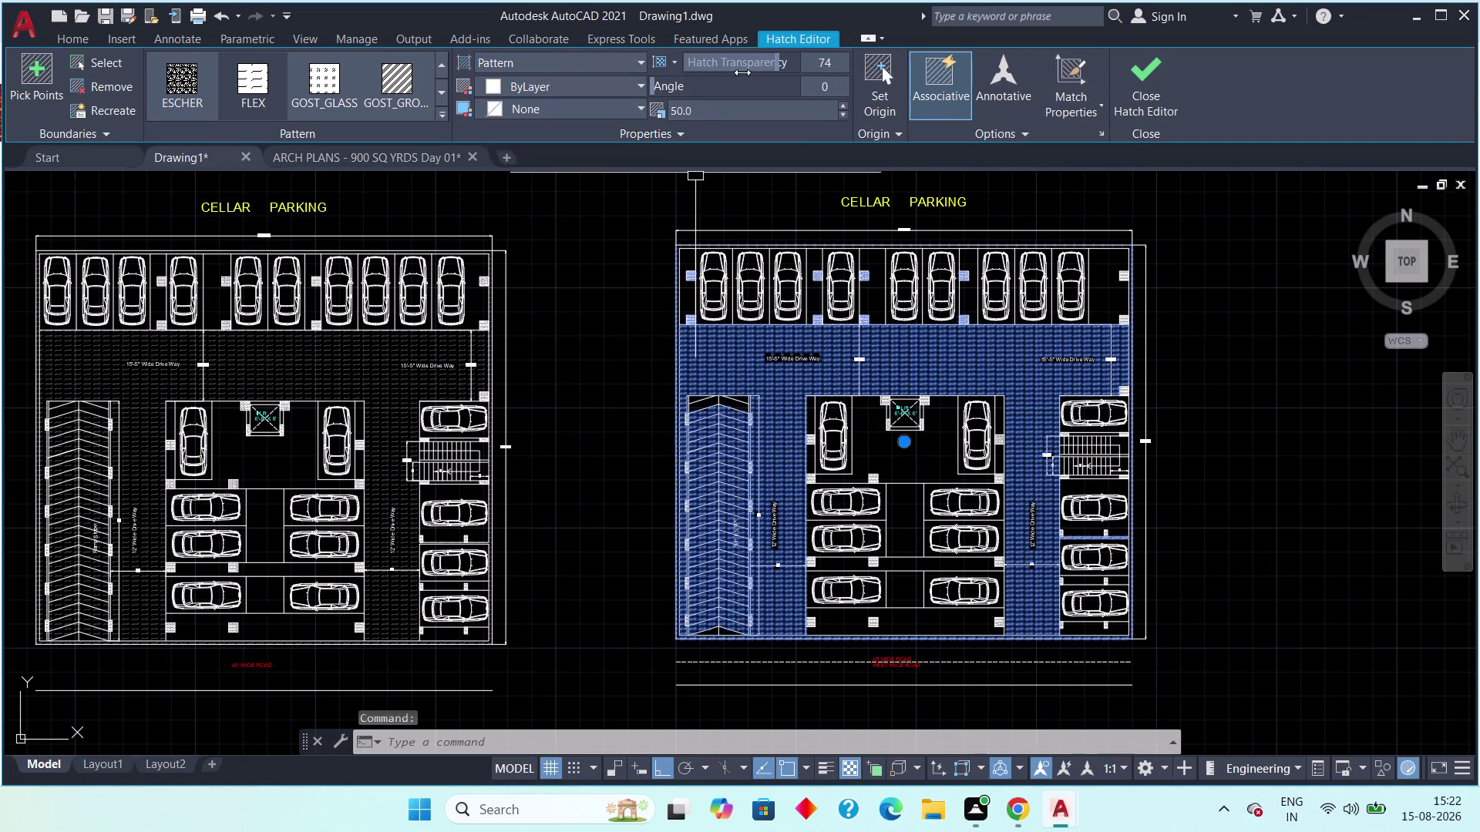
Adjust the right driveway hatch transparency, trying 90 and settling at 75.
drag(774, 60, 865, 69)
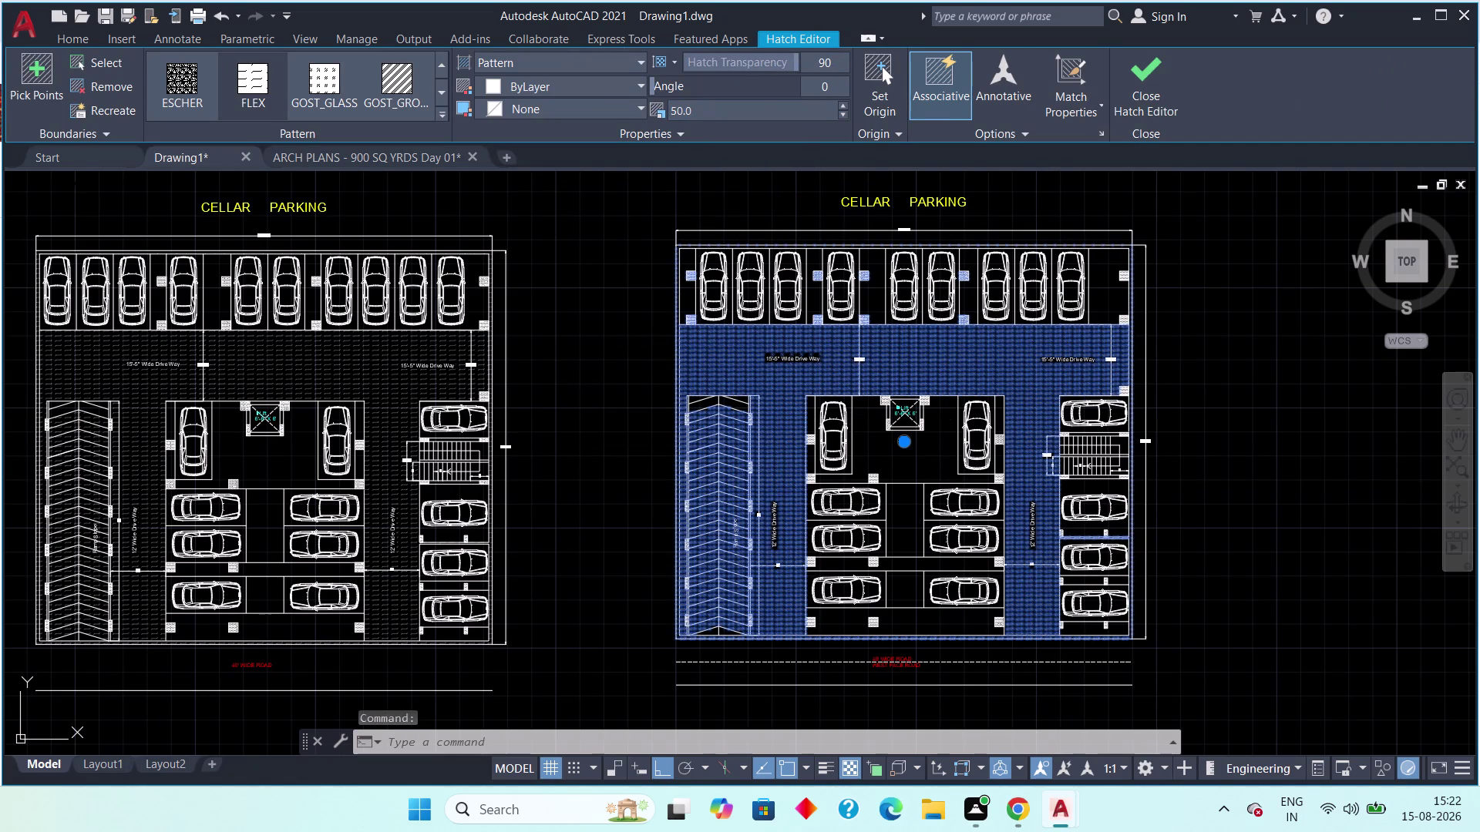
click(1121, 114)
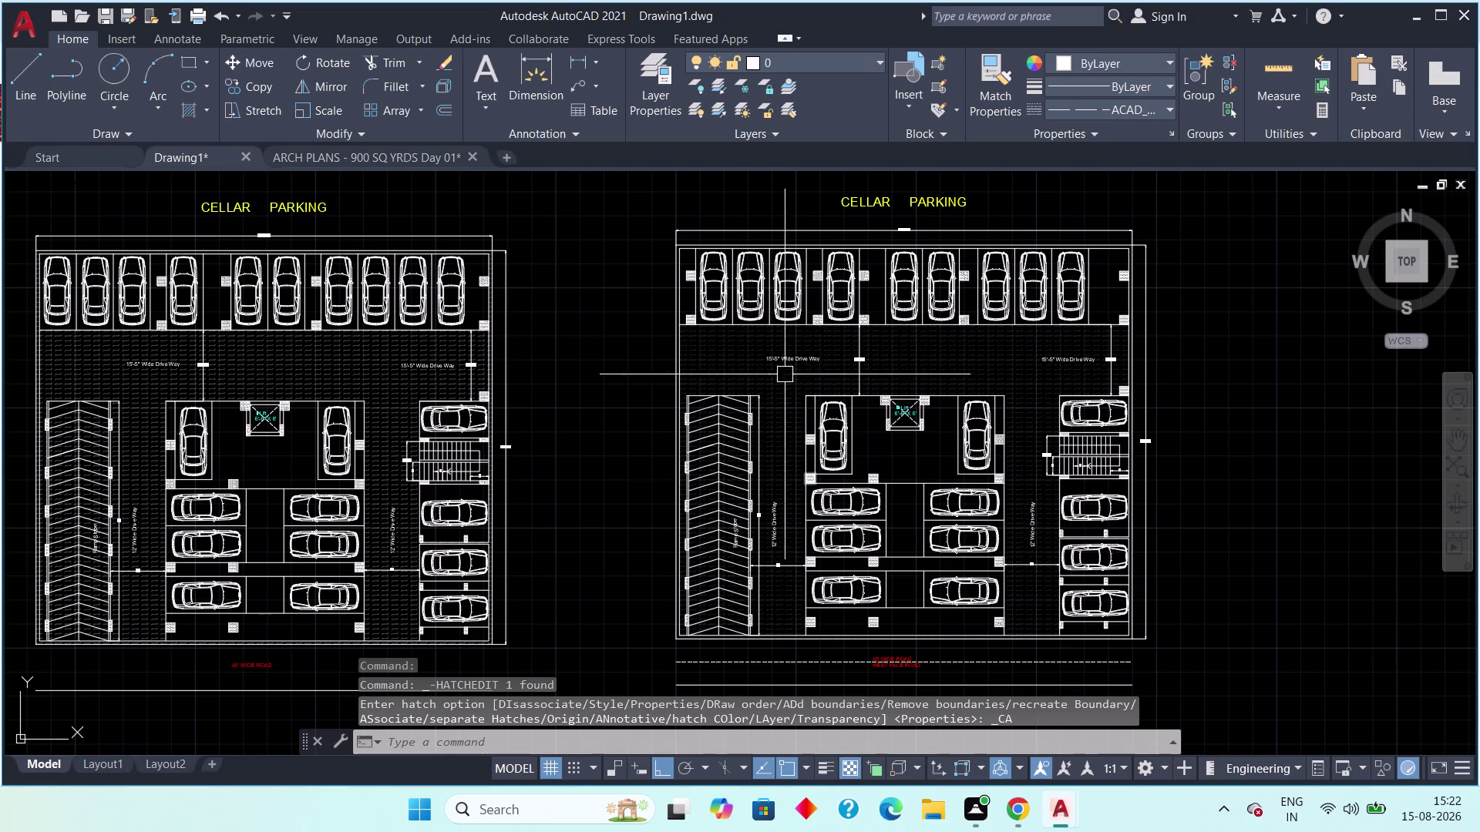
scroll(up, 3)
click(662, 306)
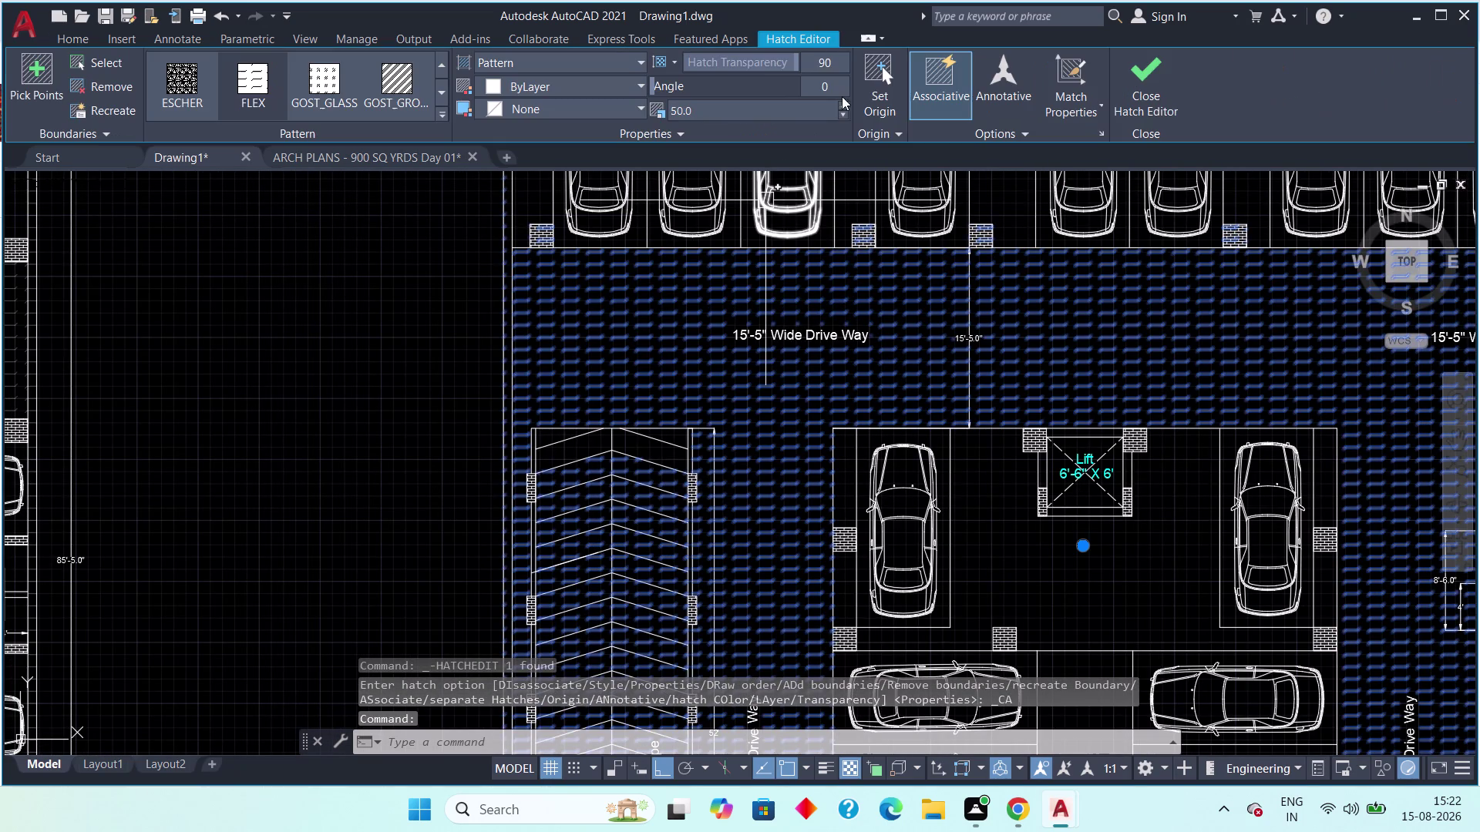
drag(797, 56, 770, 58)
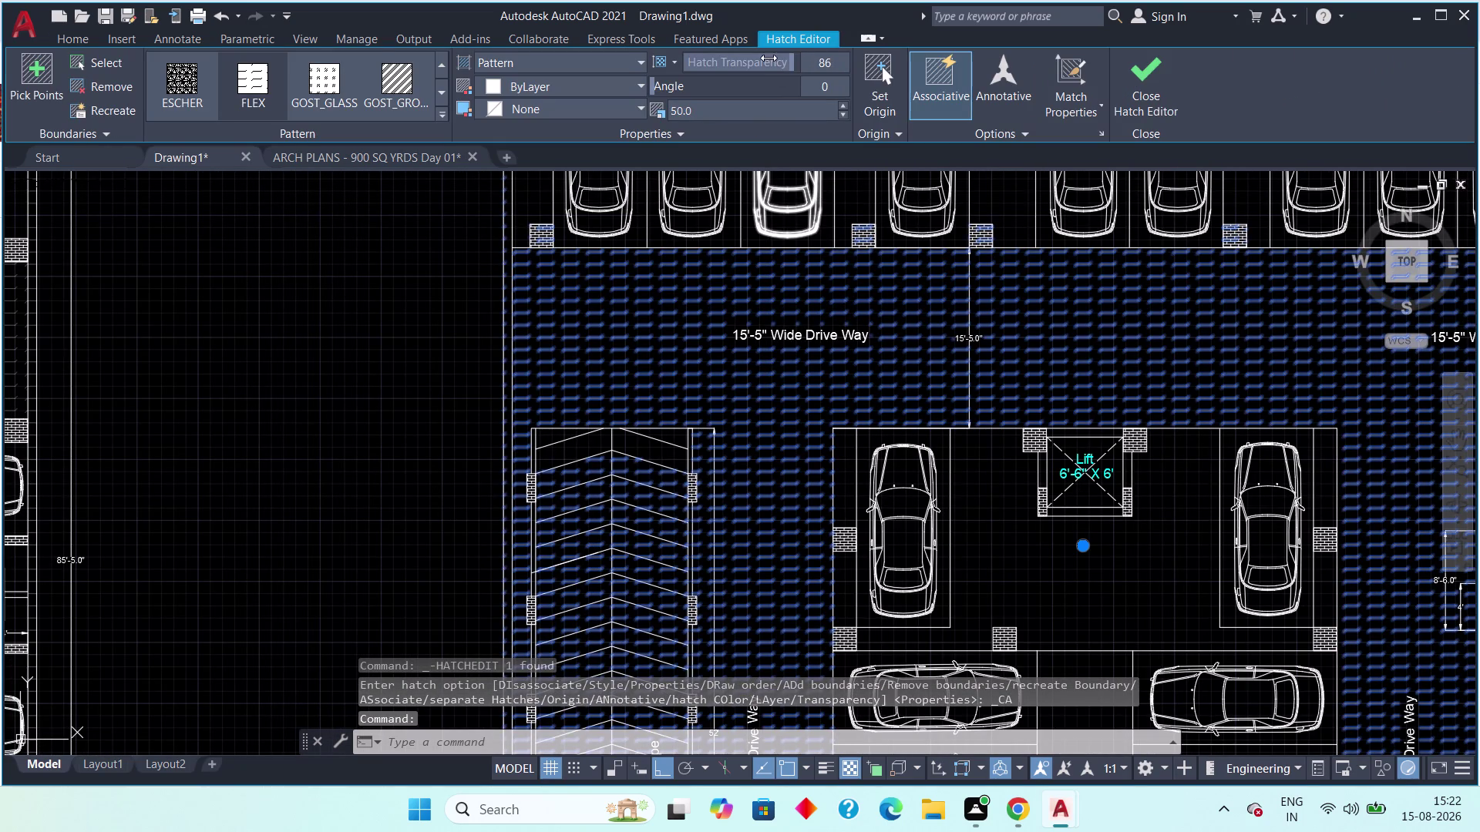
drag(770, 57, 731, 52)
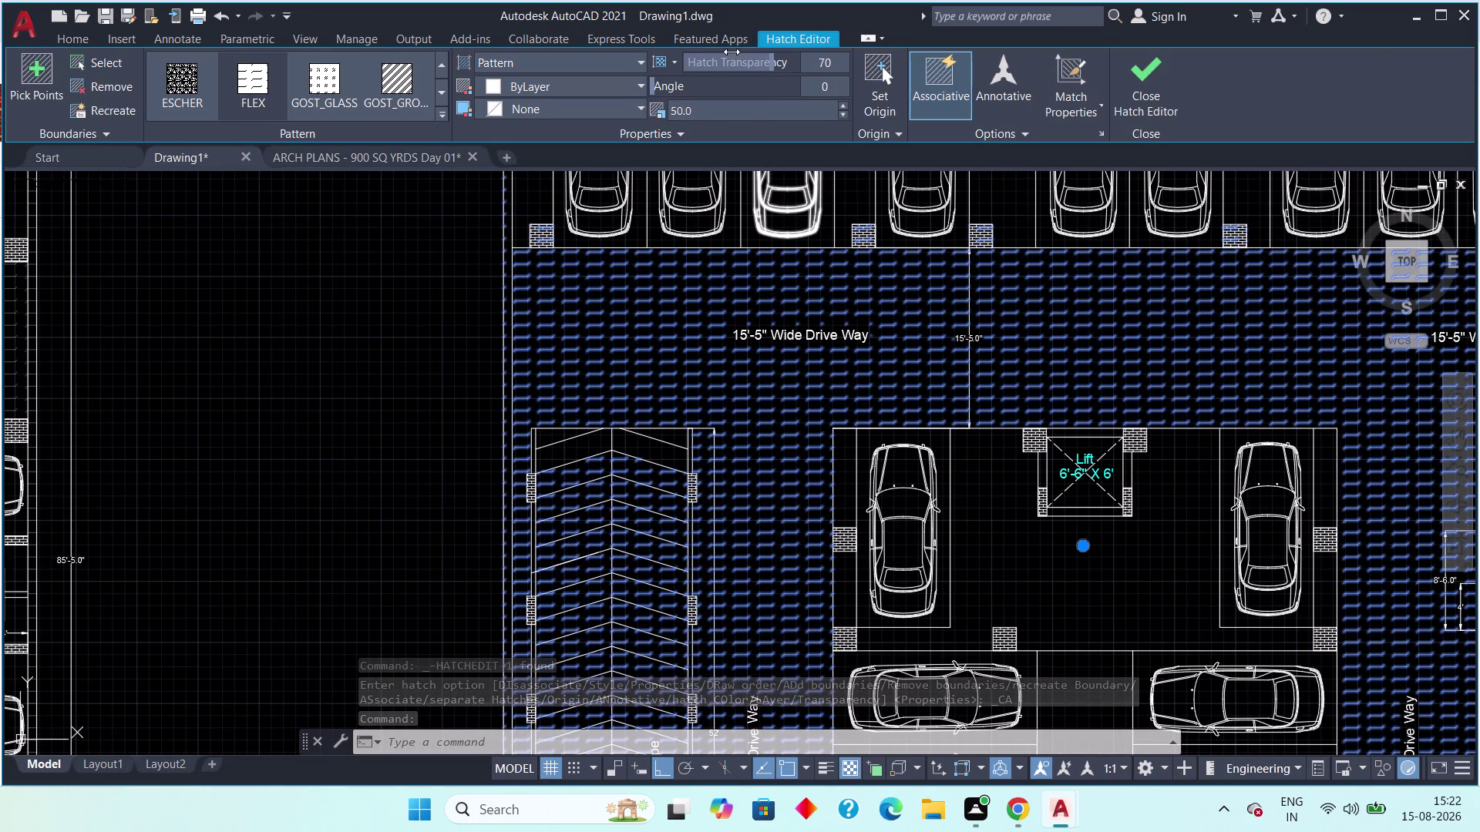
drag(732, 51, 743, 58)
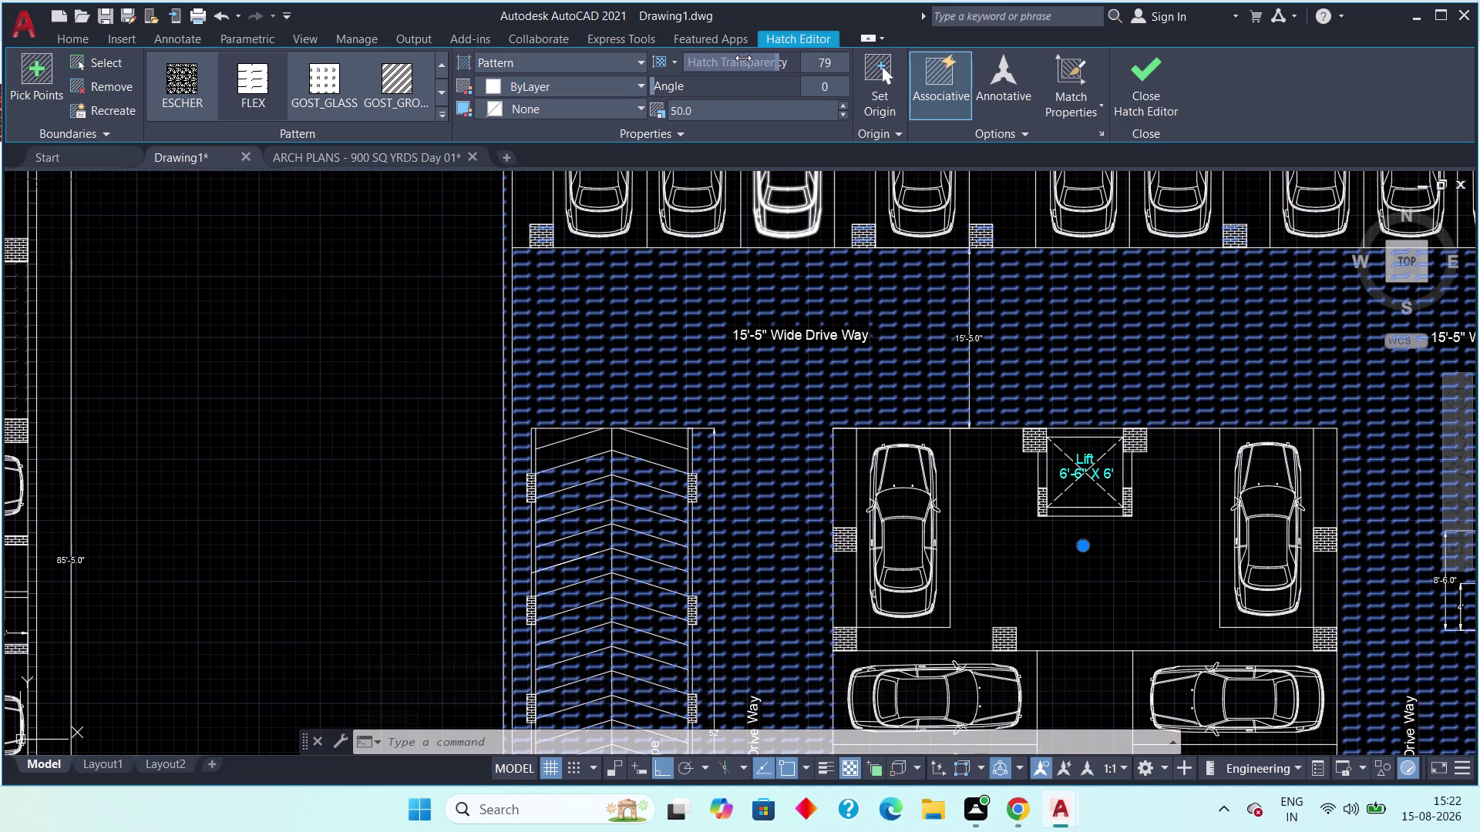
drag(743, 58, 741, 57)
drag(742, 58, 745, 61)
drag(744, 60, 732, 58)
drag(775, 61, 784, 62)
click(1138, 76)
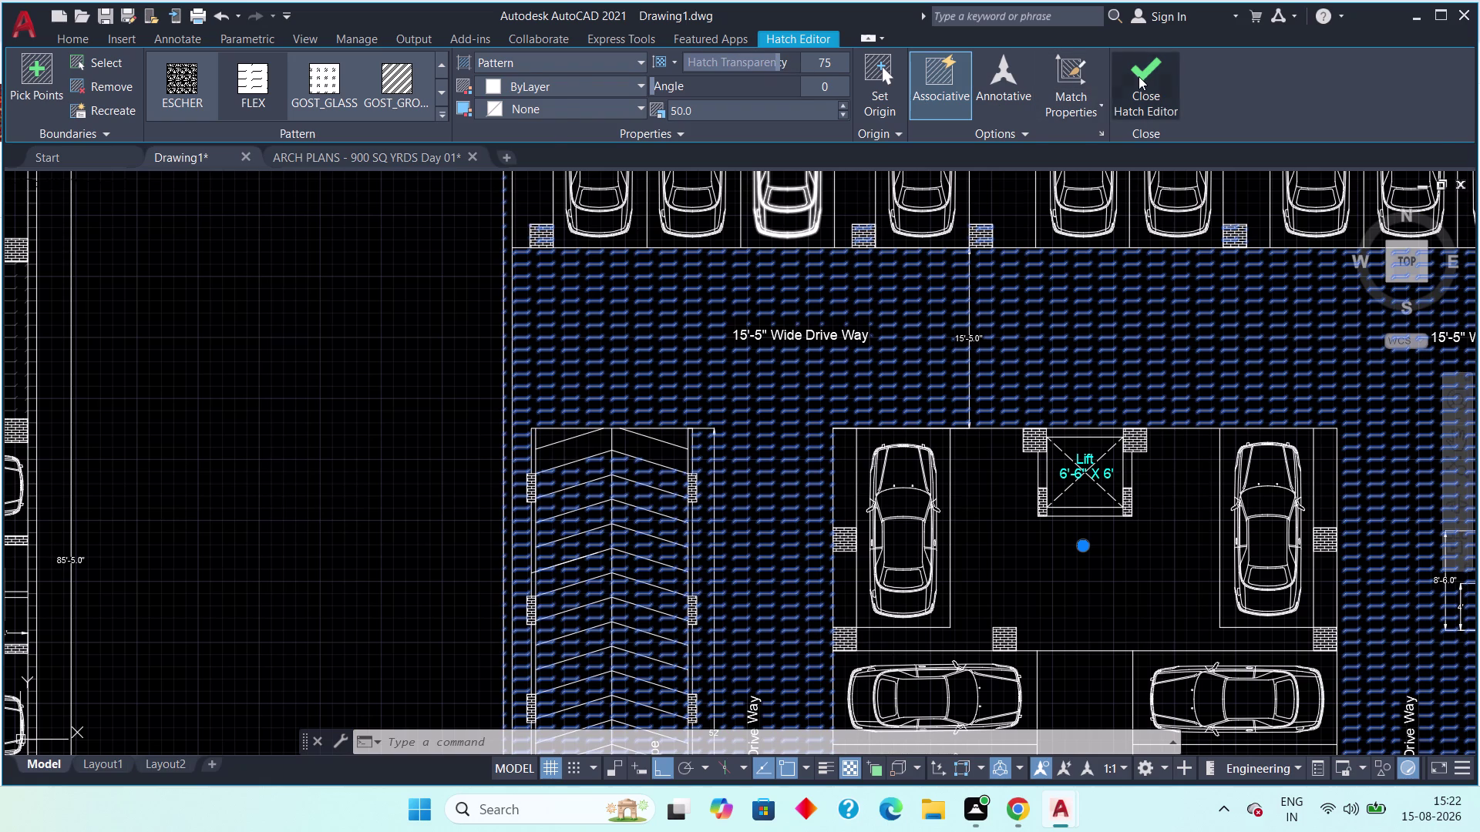
scroll(down, 3)
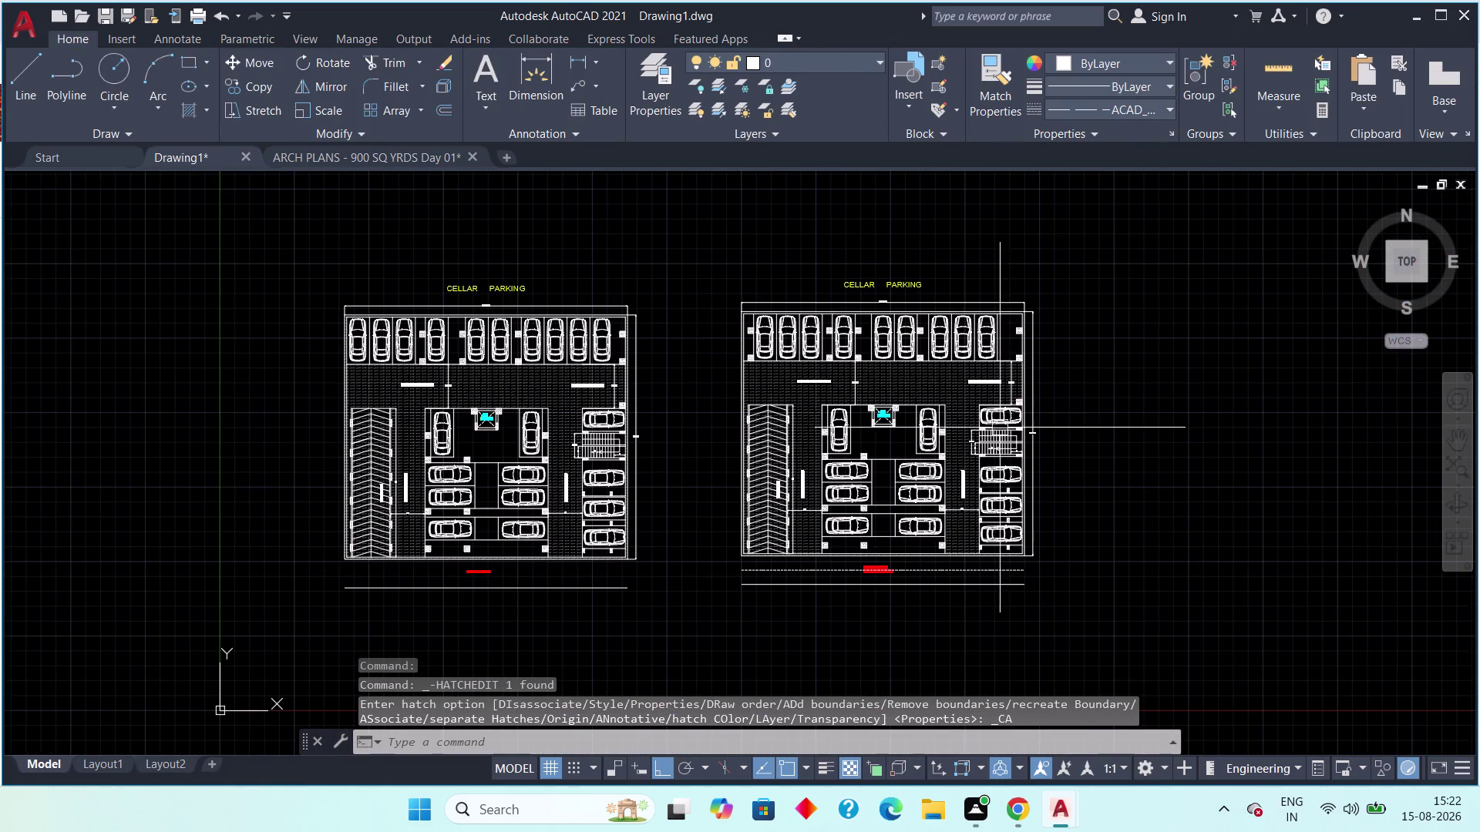
Delete the left plan's driveway hatch and zoom in to check the result.
click(527, 391)
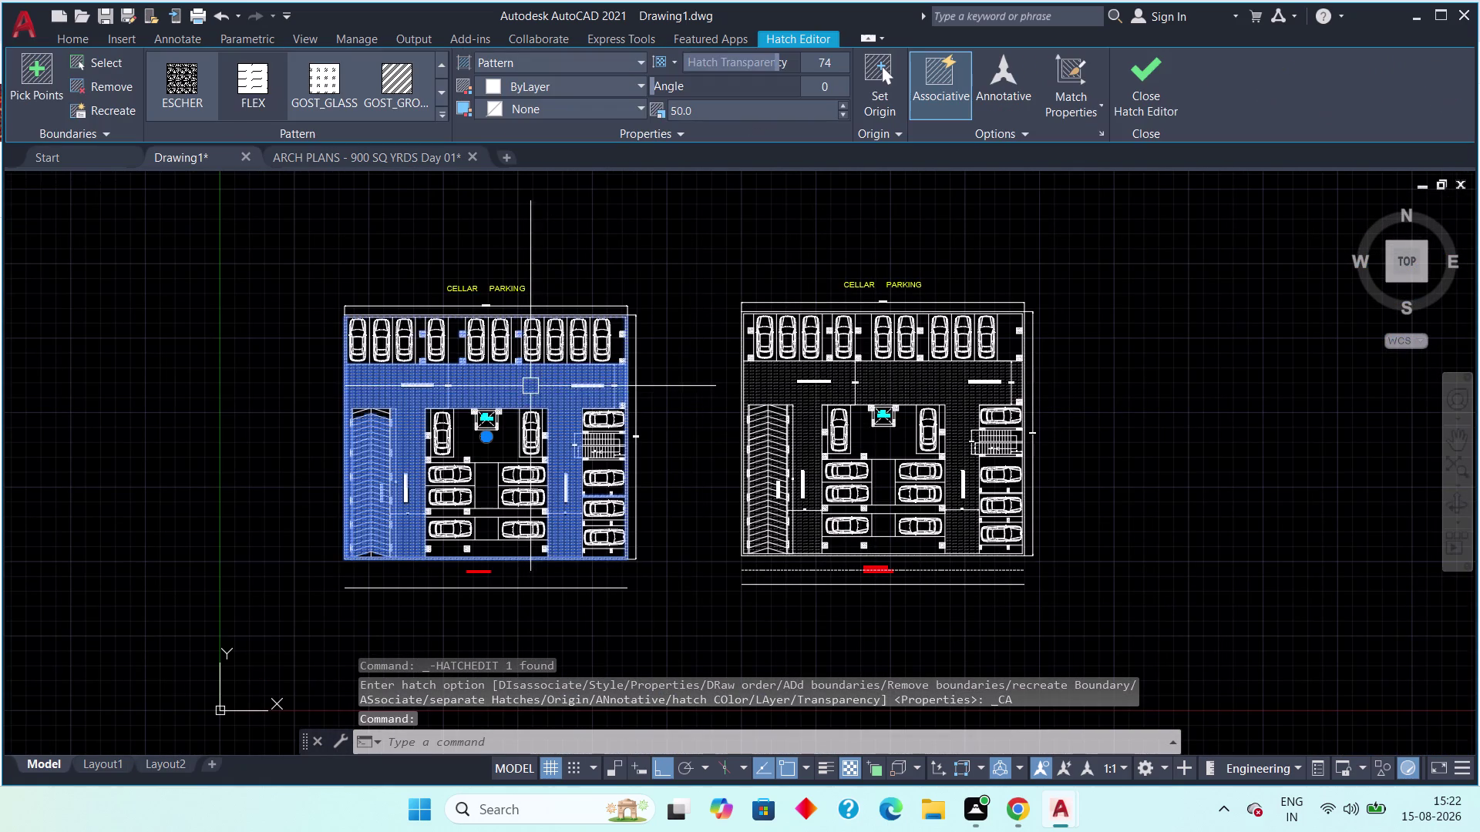
key(Delete)
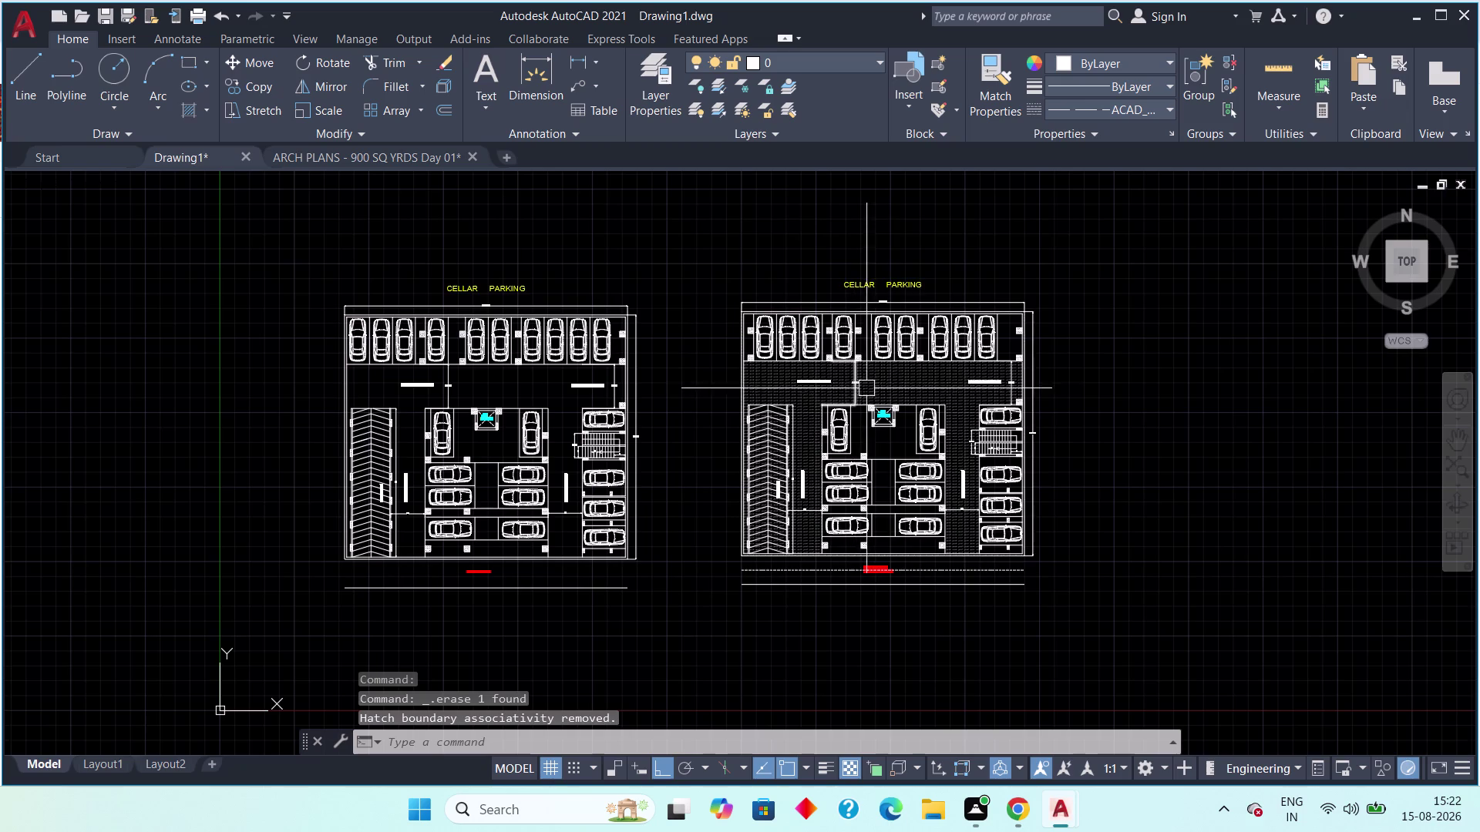
scroll(up, 3)
scroll(down, 3)
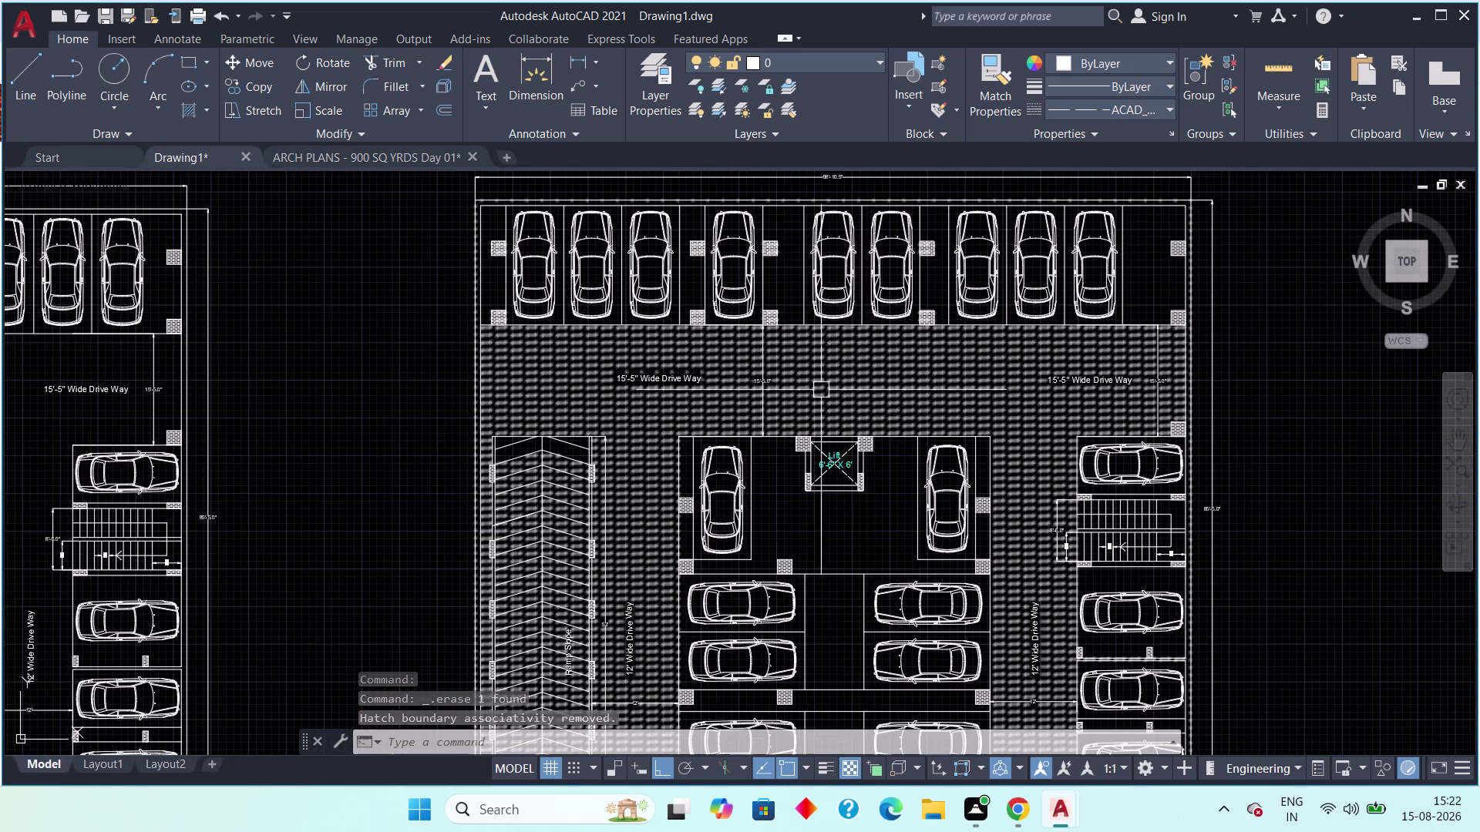
scroll(up, 3)
scroll(down, 3)
middle_drag(881, 402, 944, 356)
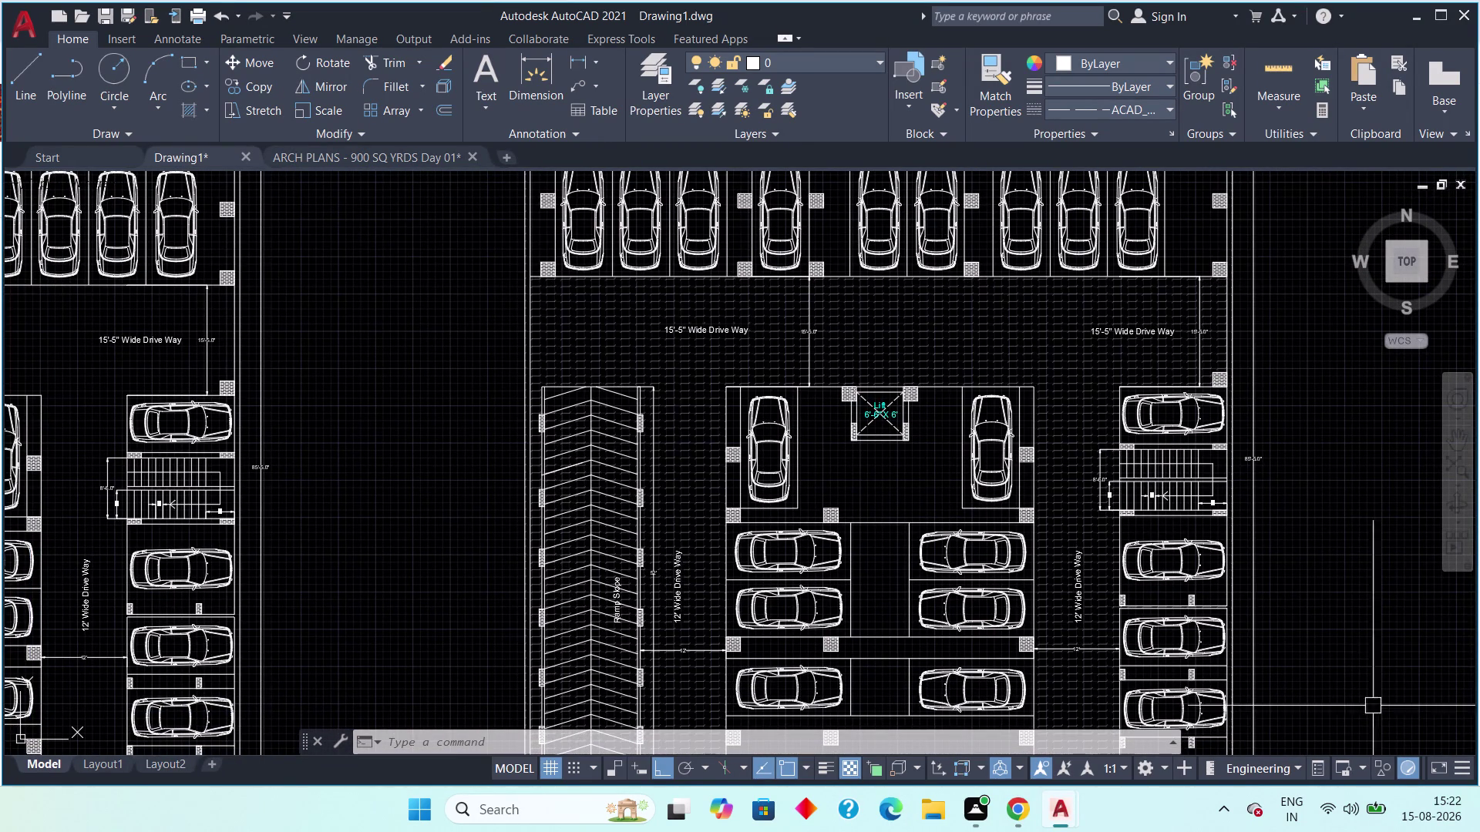
click(1325, 817)
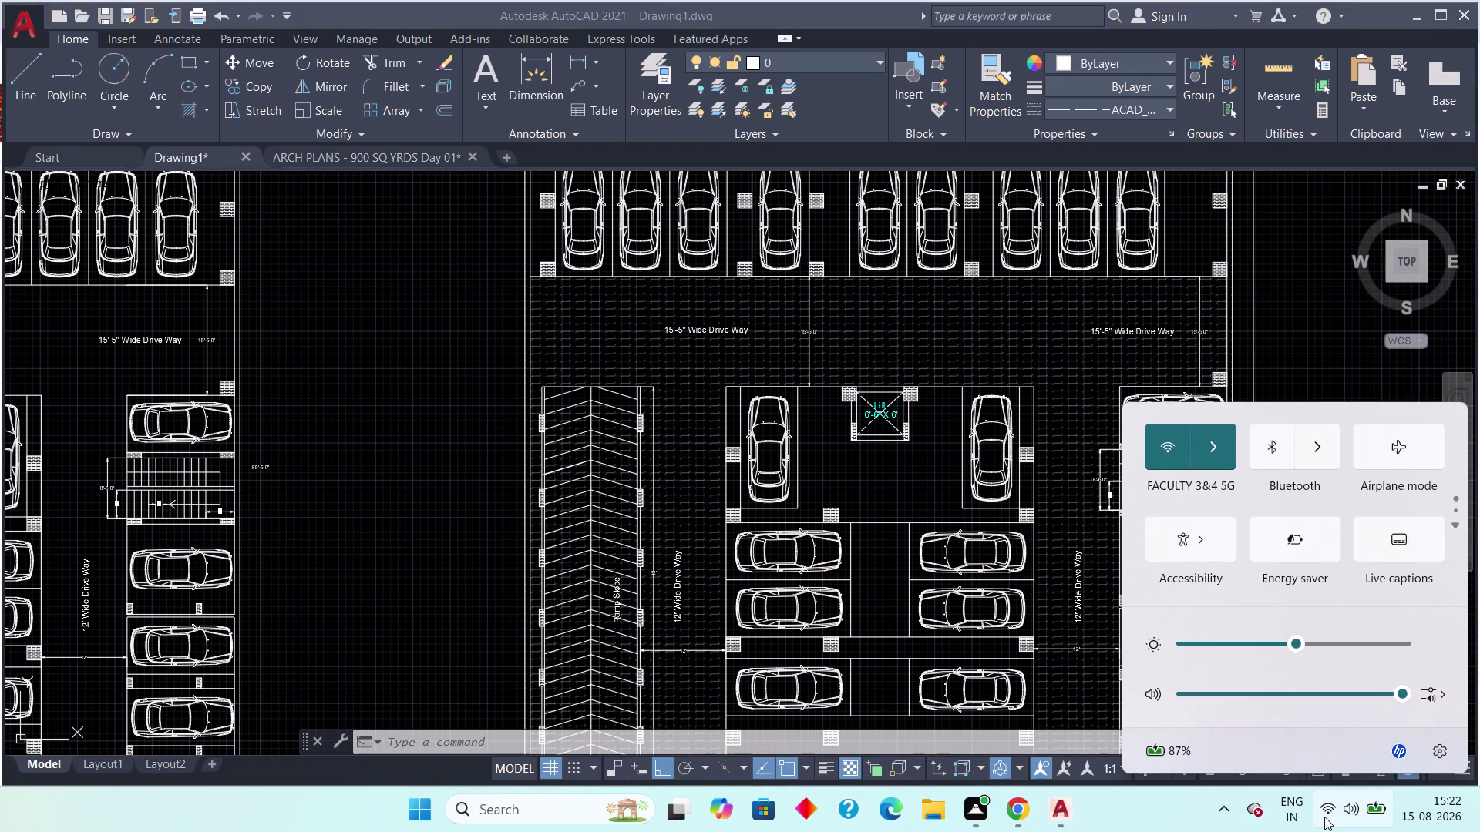
click(1325, 817)
scroll(down, 3)
middle_drag(692, 407, 804, 405)
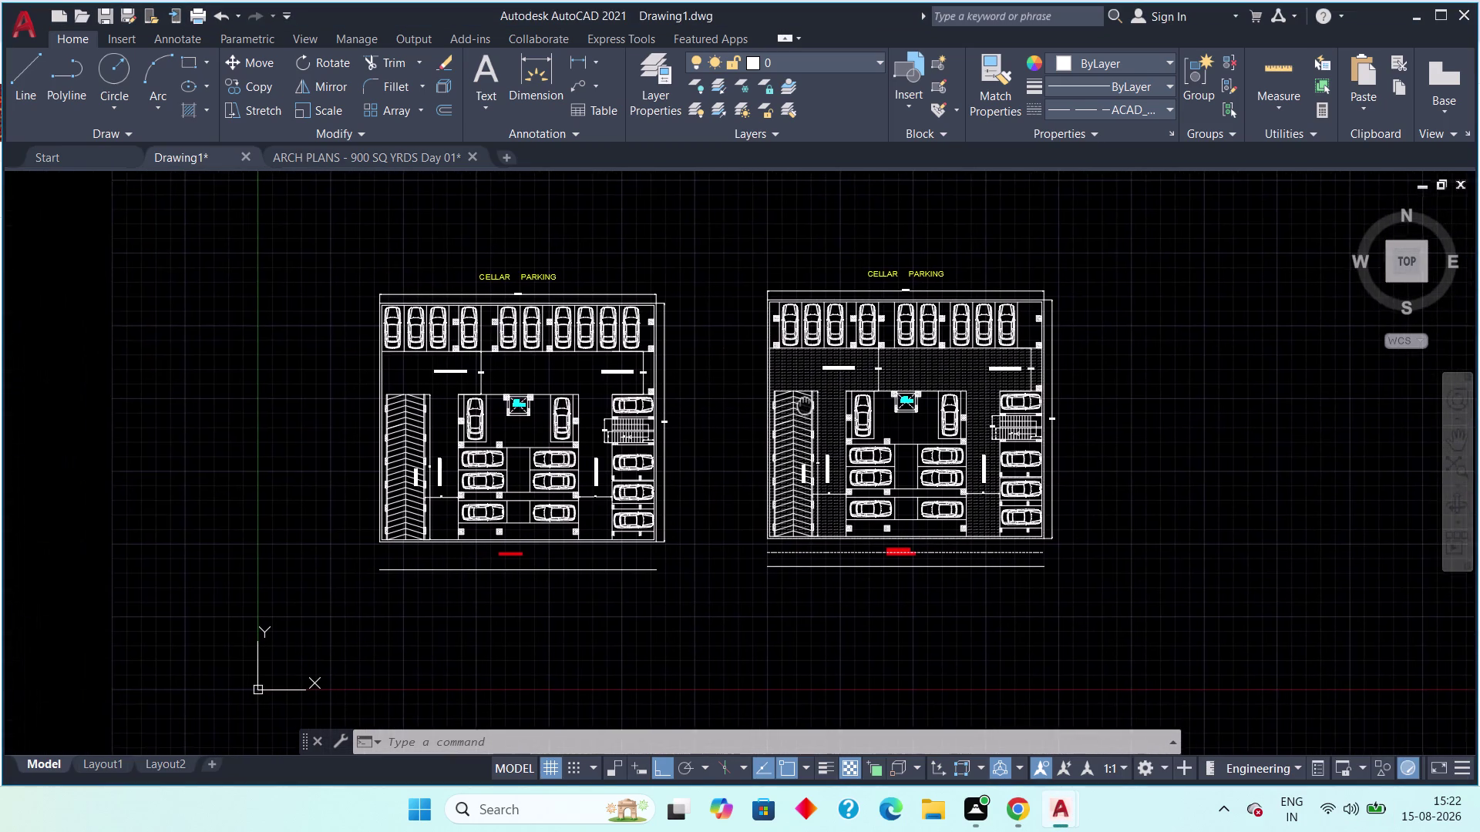
middle_drag(805, 405, 811, 424)
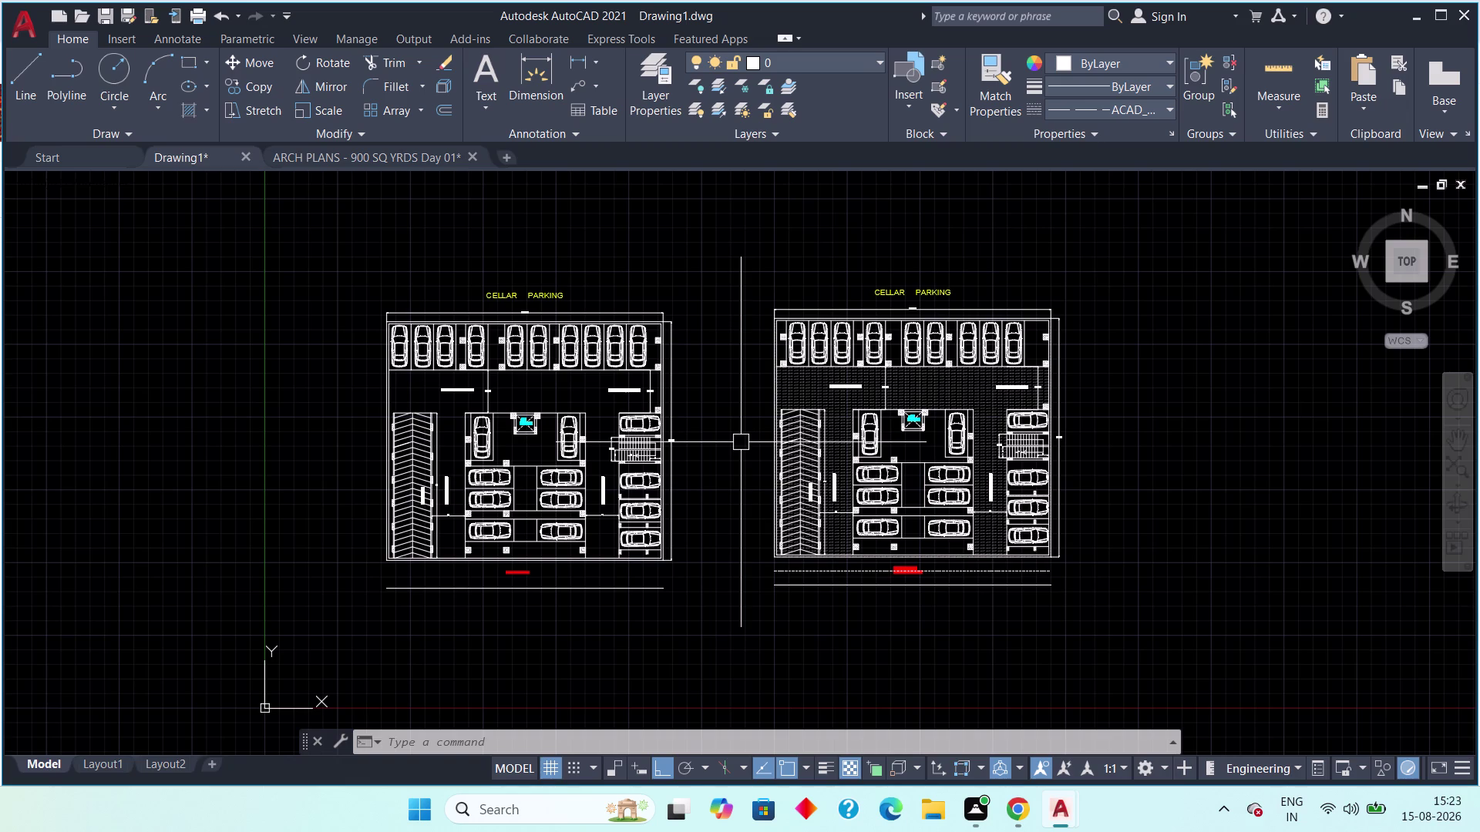
middle_drag(739, 476, 659, 503)
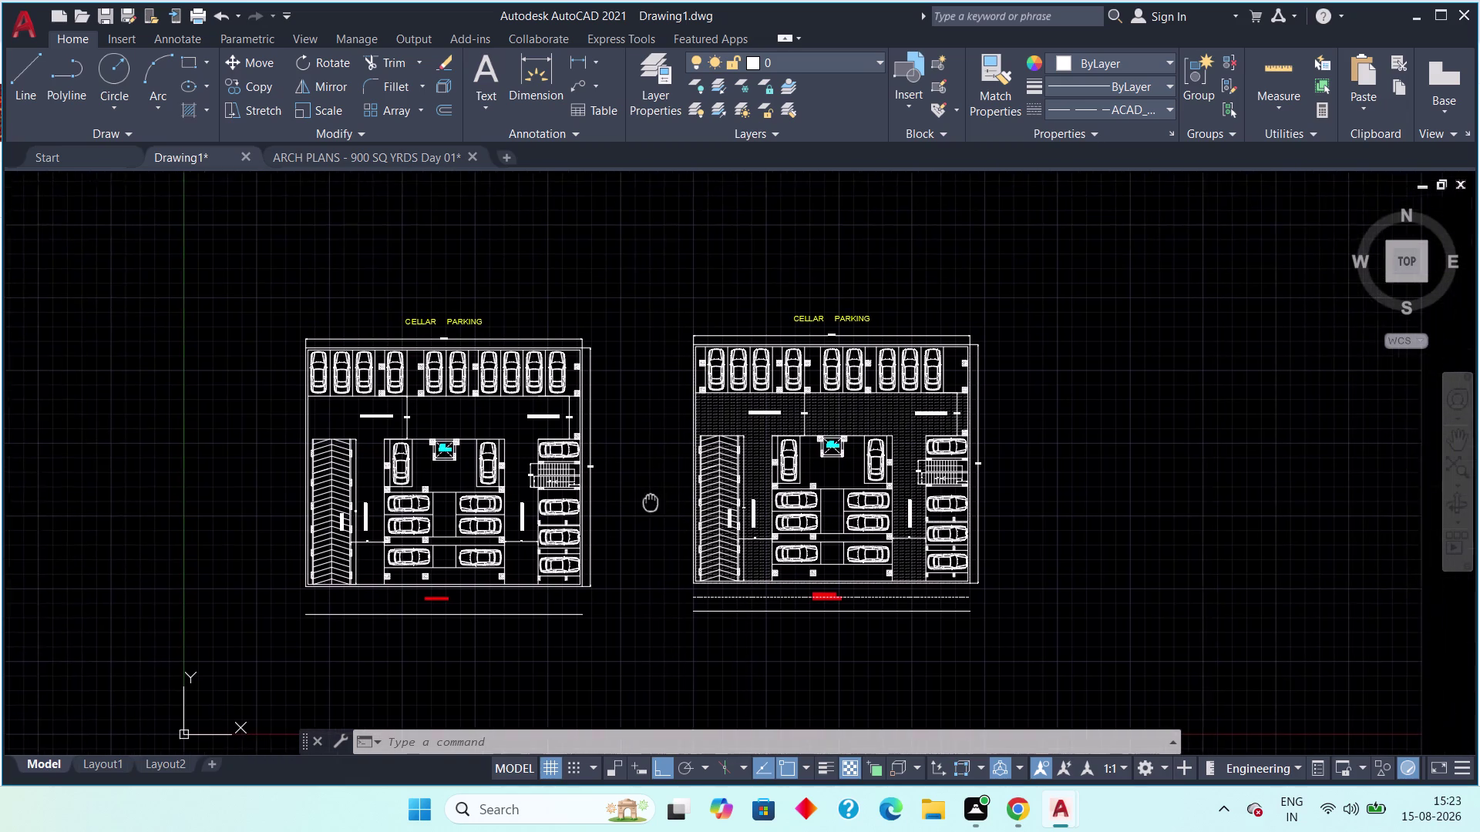
middle_drag(660, 502, 540, 466)
scroll(up, 3)
middle_drag(513, 468, 576, 507)
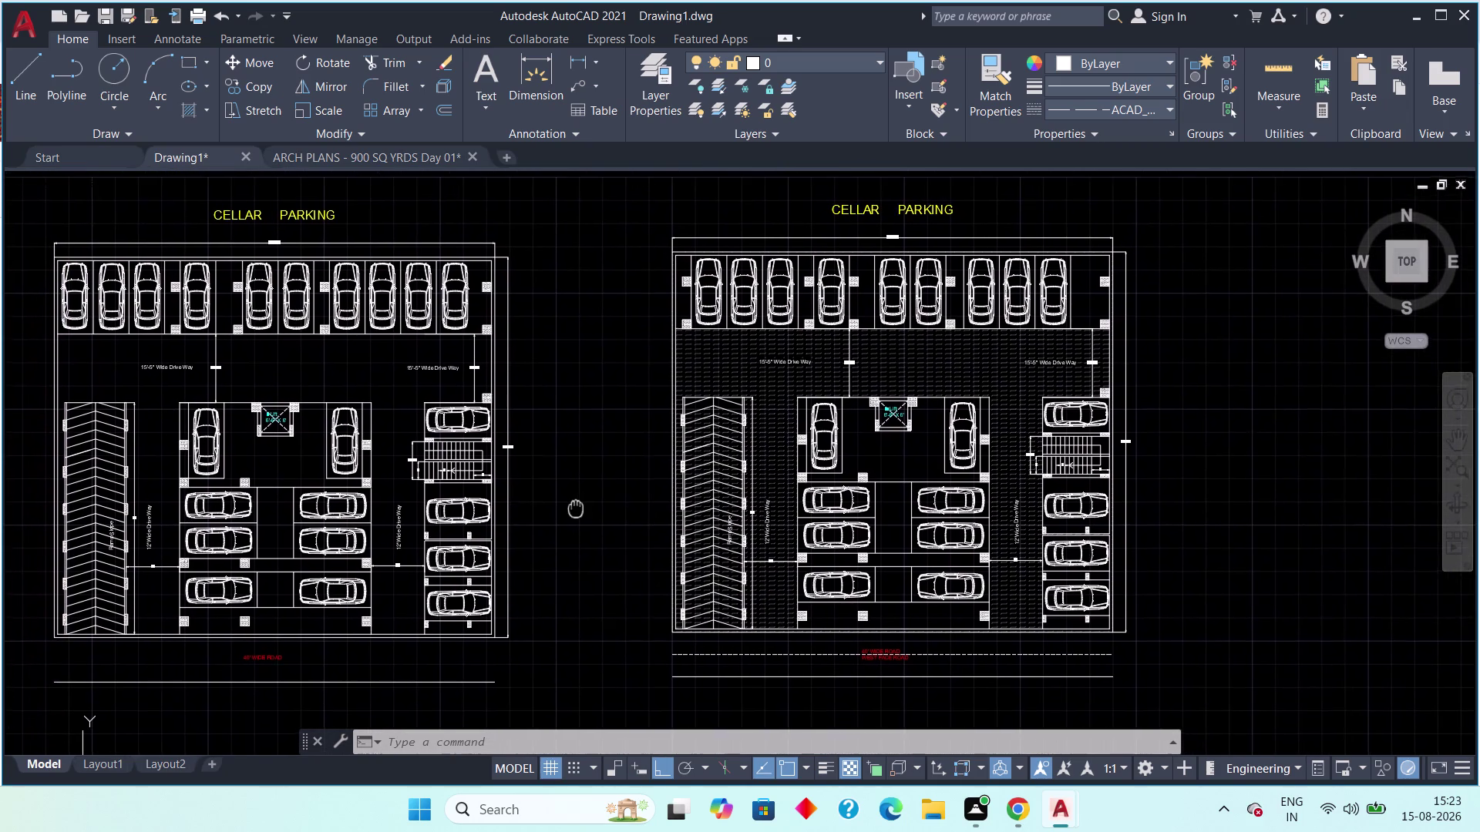
middle_drag(575, 507, 581, 517)
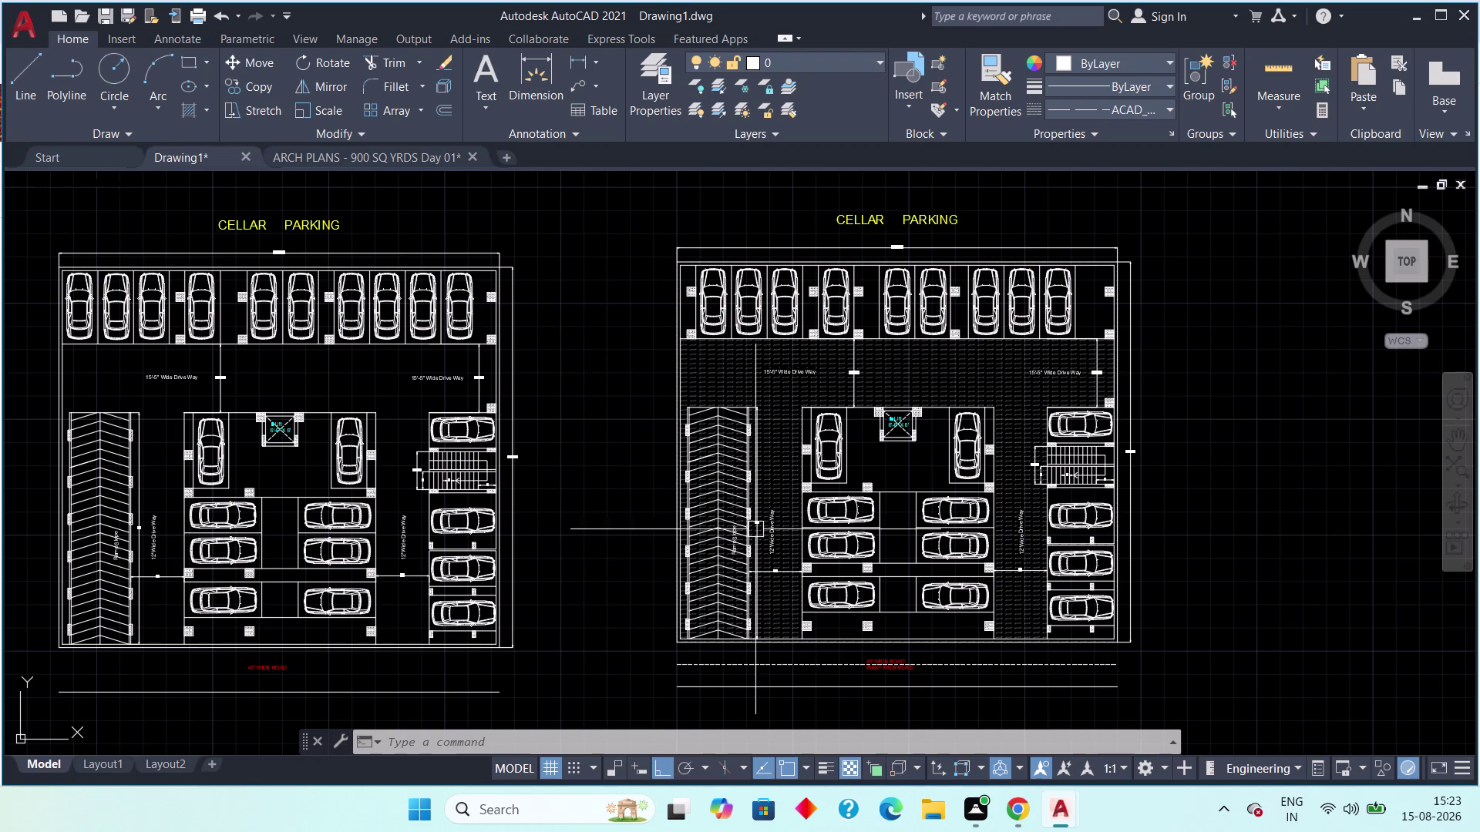
scroll(down, 3)
middle_drag(917, 454, 839, 443)
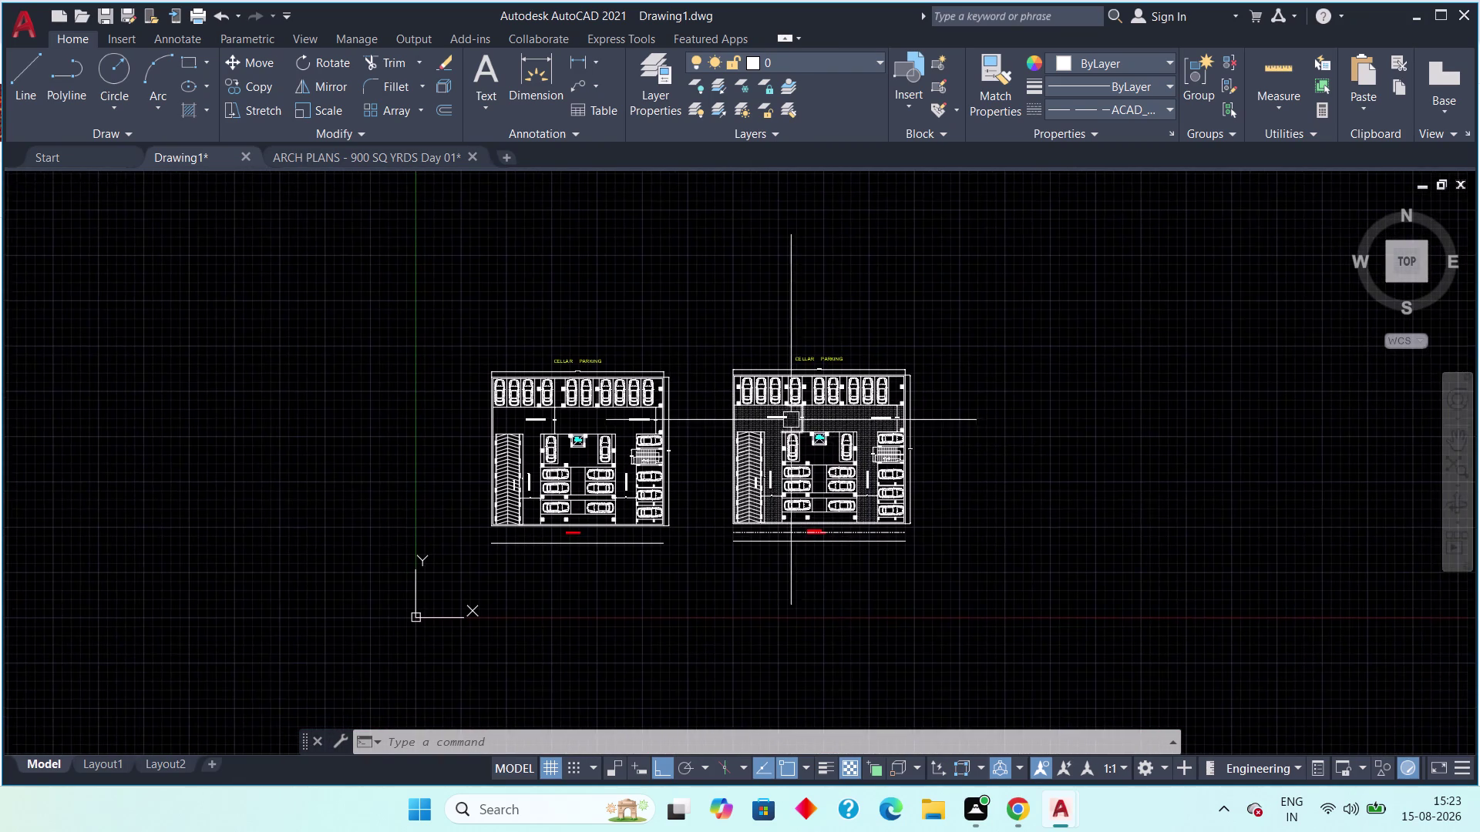
scroll(up, 3)
middle_drag(777, 417, 914, 300)
scroll(down, 3)
middle_drag(871, 337, 765, 417)
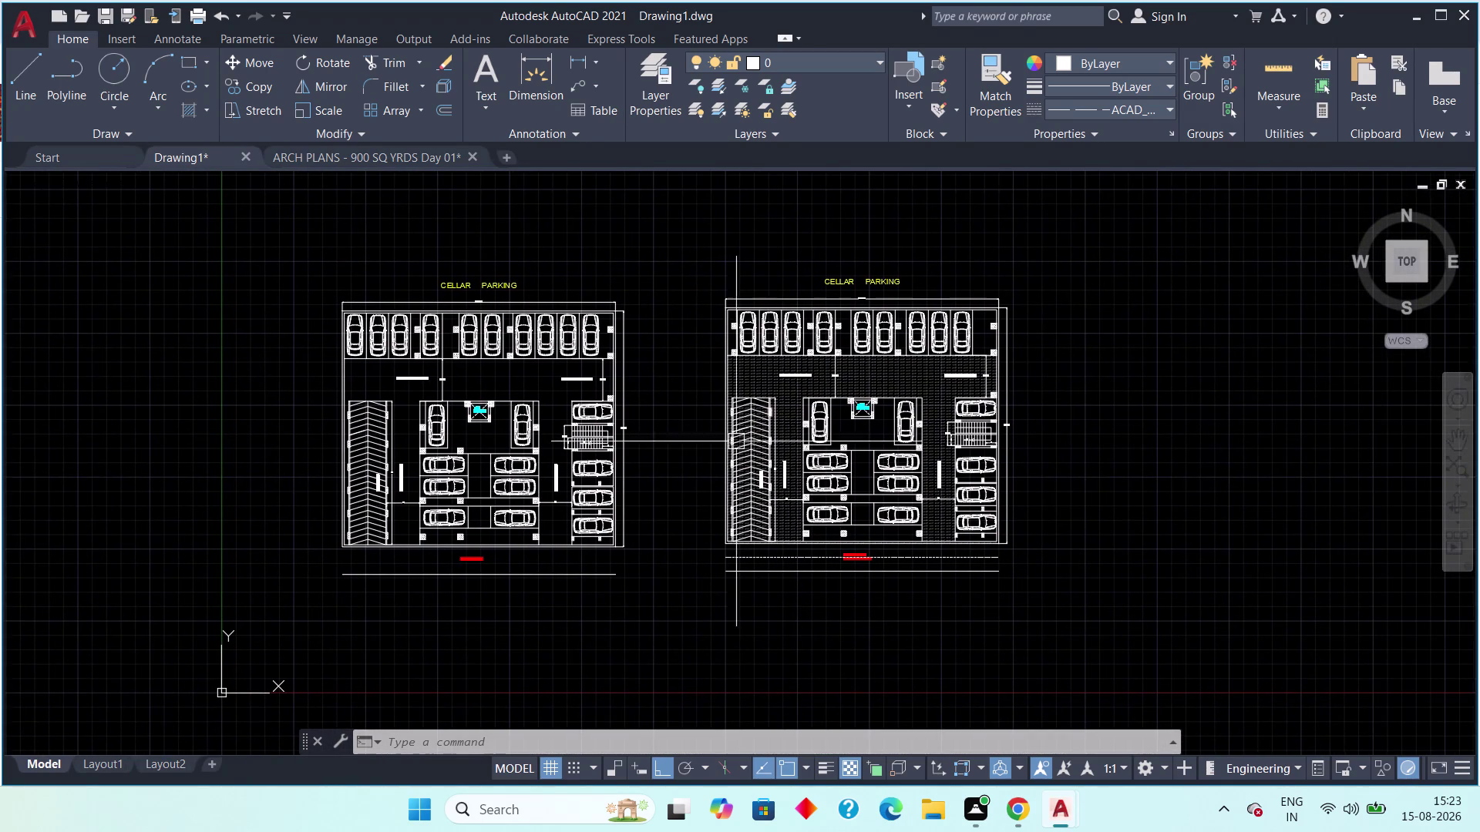
middle_drag(693, 482, 666, 506)
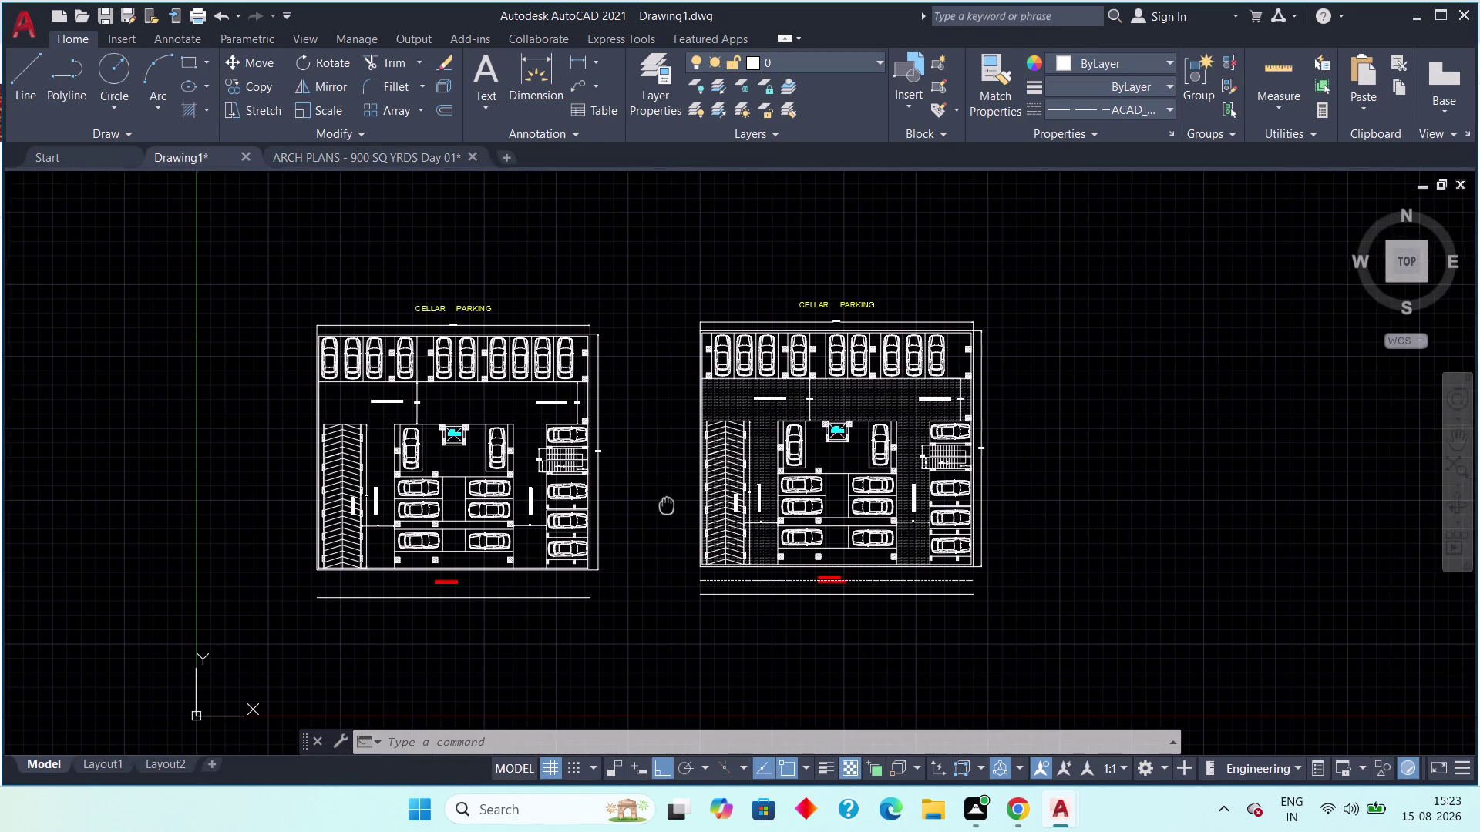
middle_drag(667, 506, 667, 476)
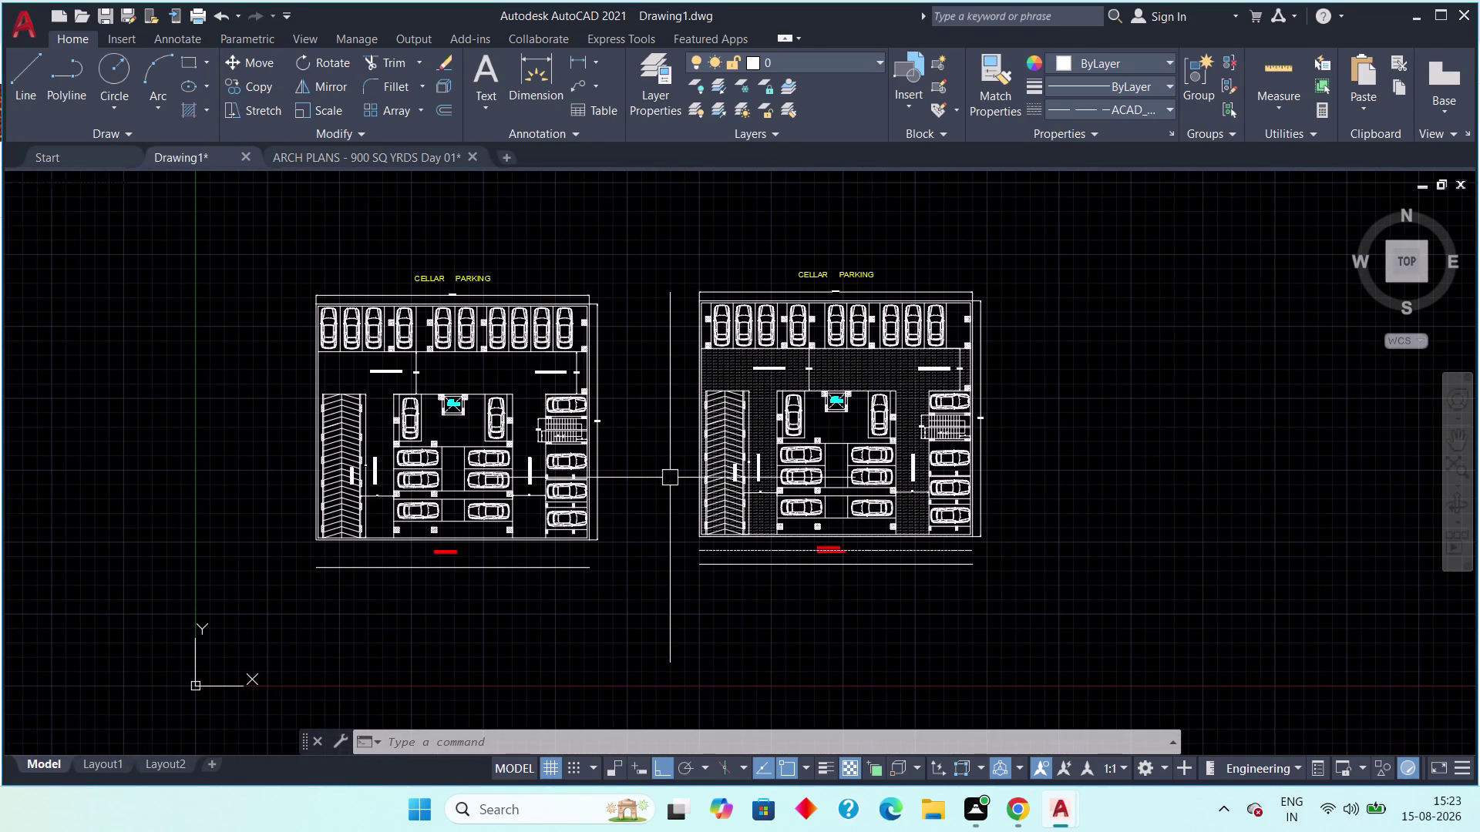
middle_drag(664, 466, 601, 470)
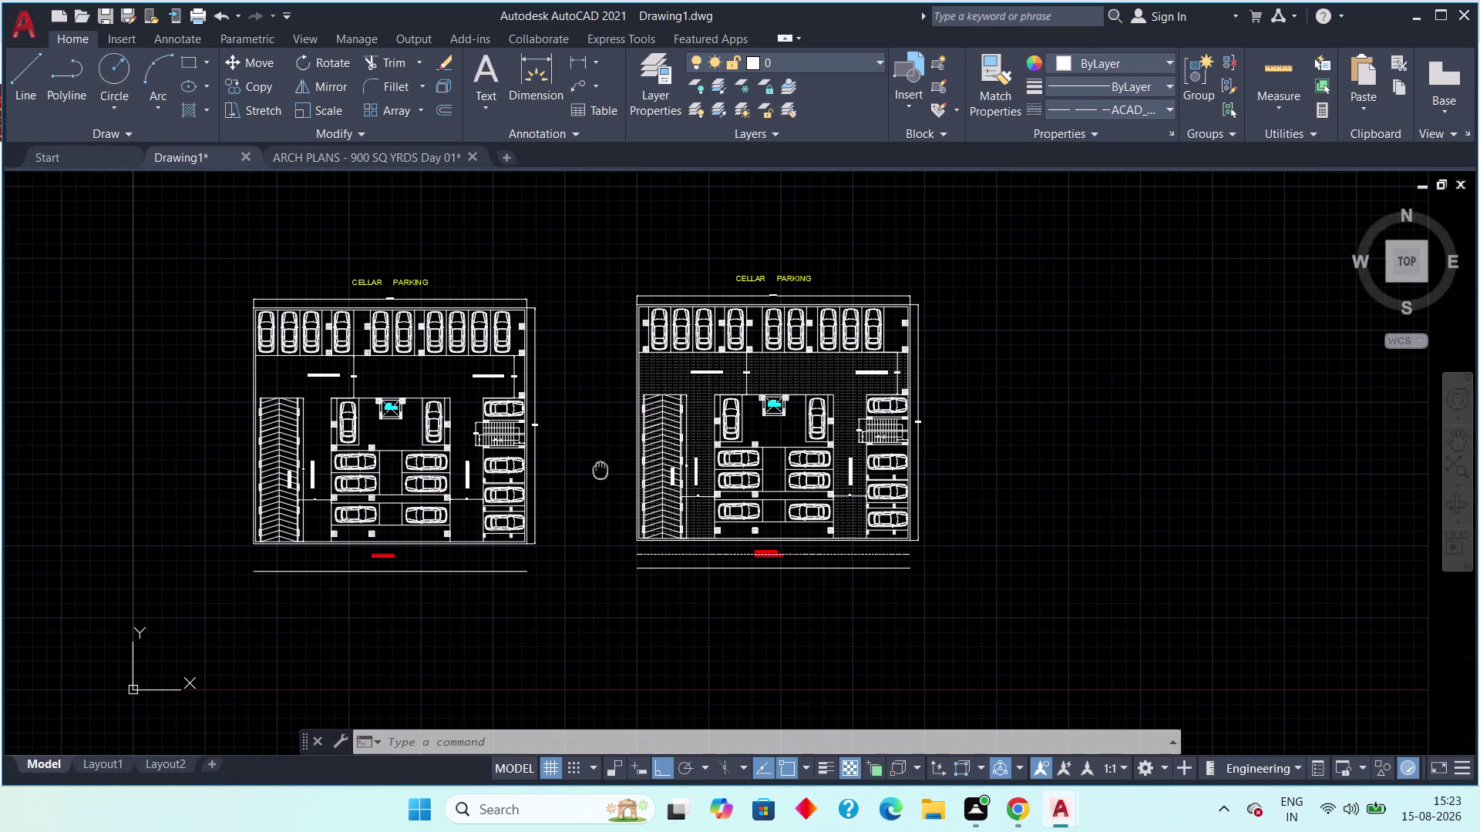
middle_drag(601, 470, 571, 473)
scroll(up, 3)
scroll(down, 3)
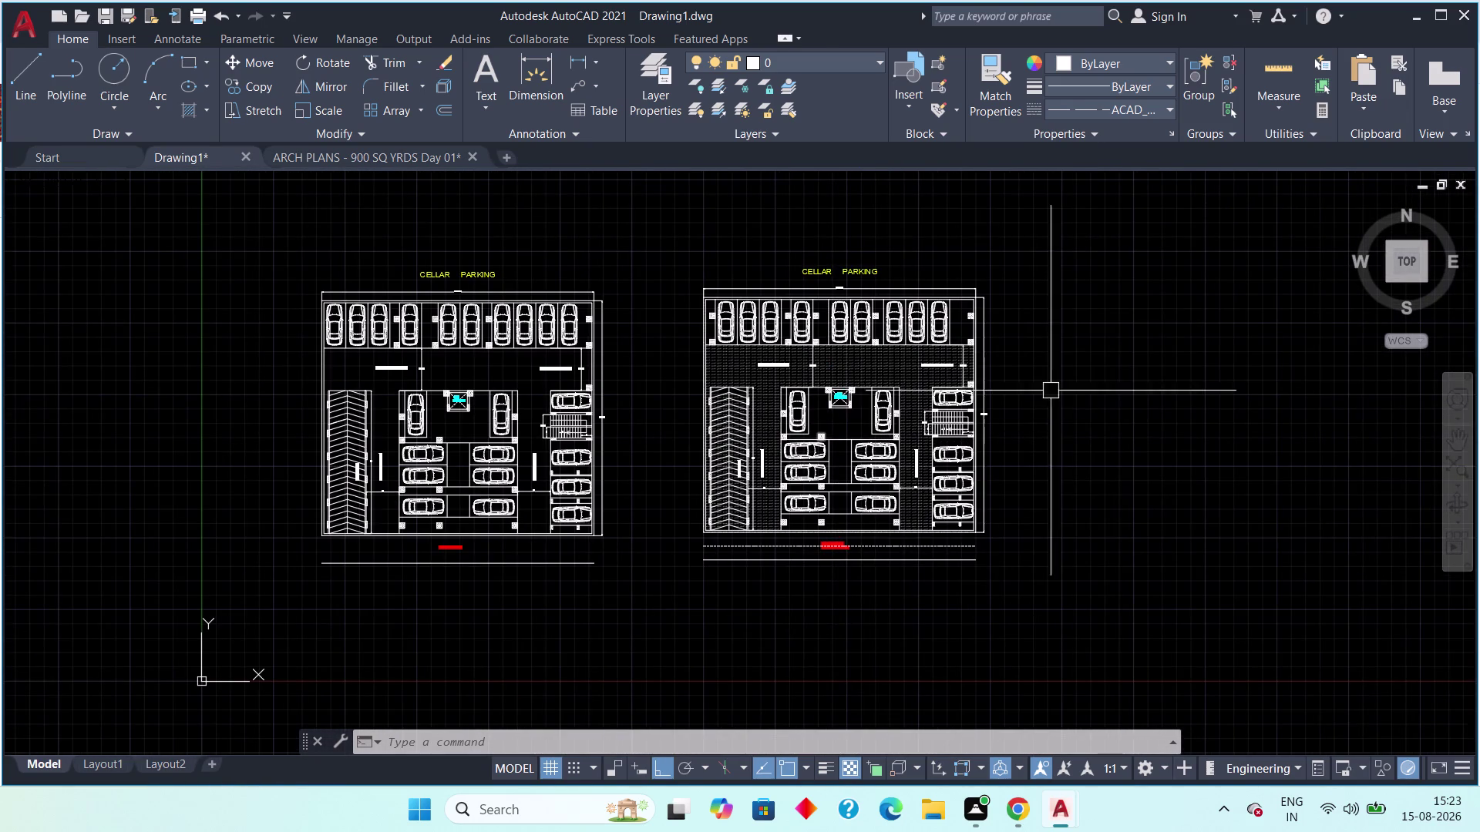
middle_drag(1146, 366, 1254, 366)
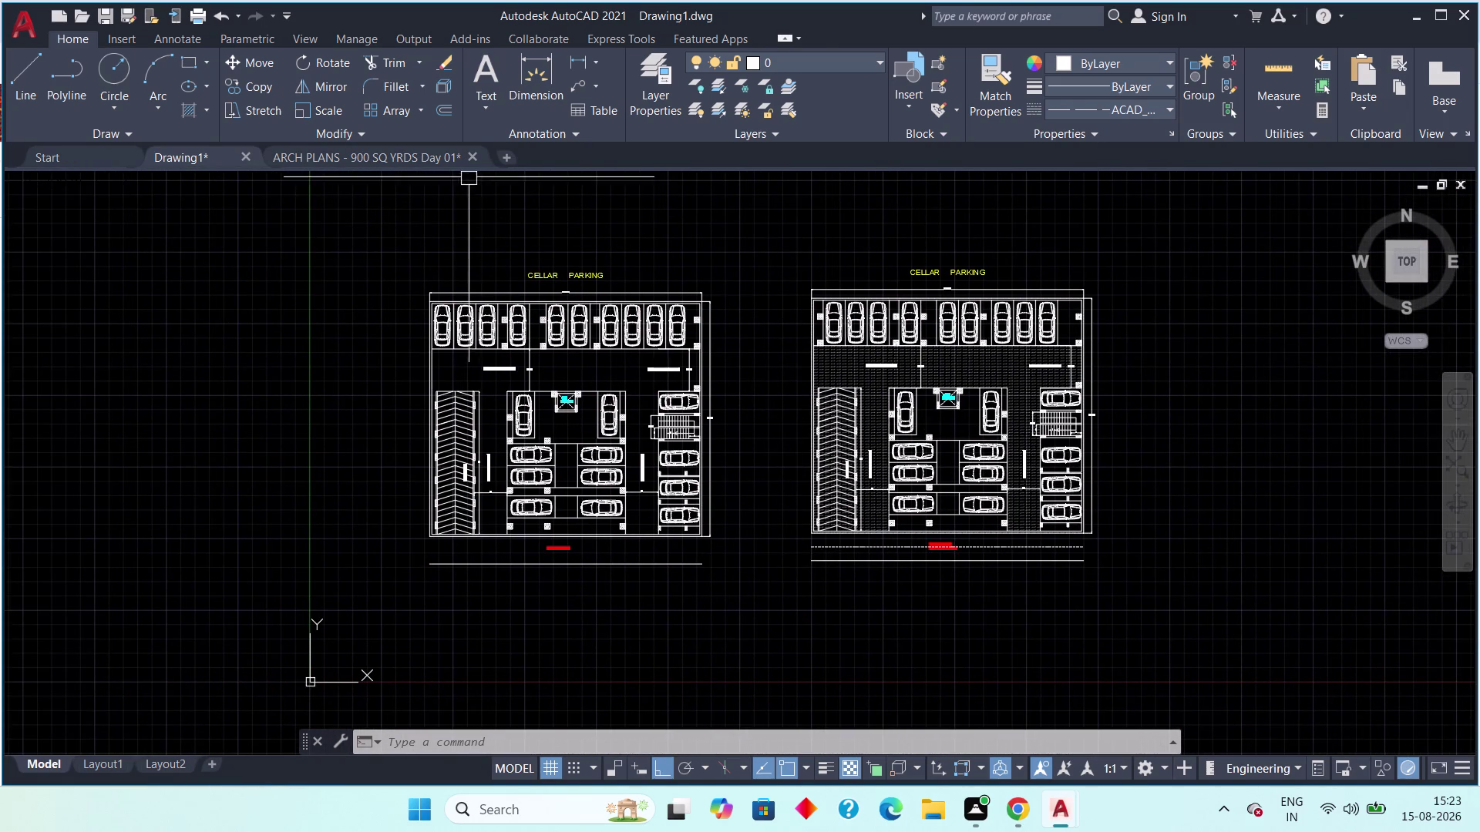
click(424, 158)
scroll(down, 3)
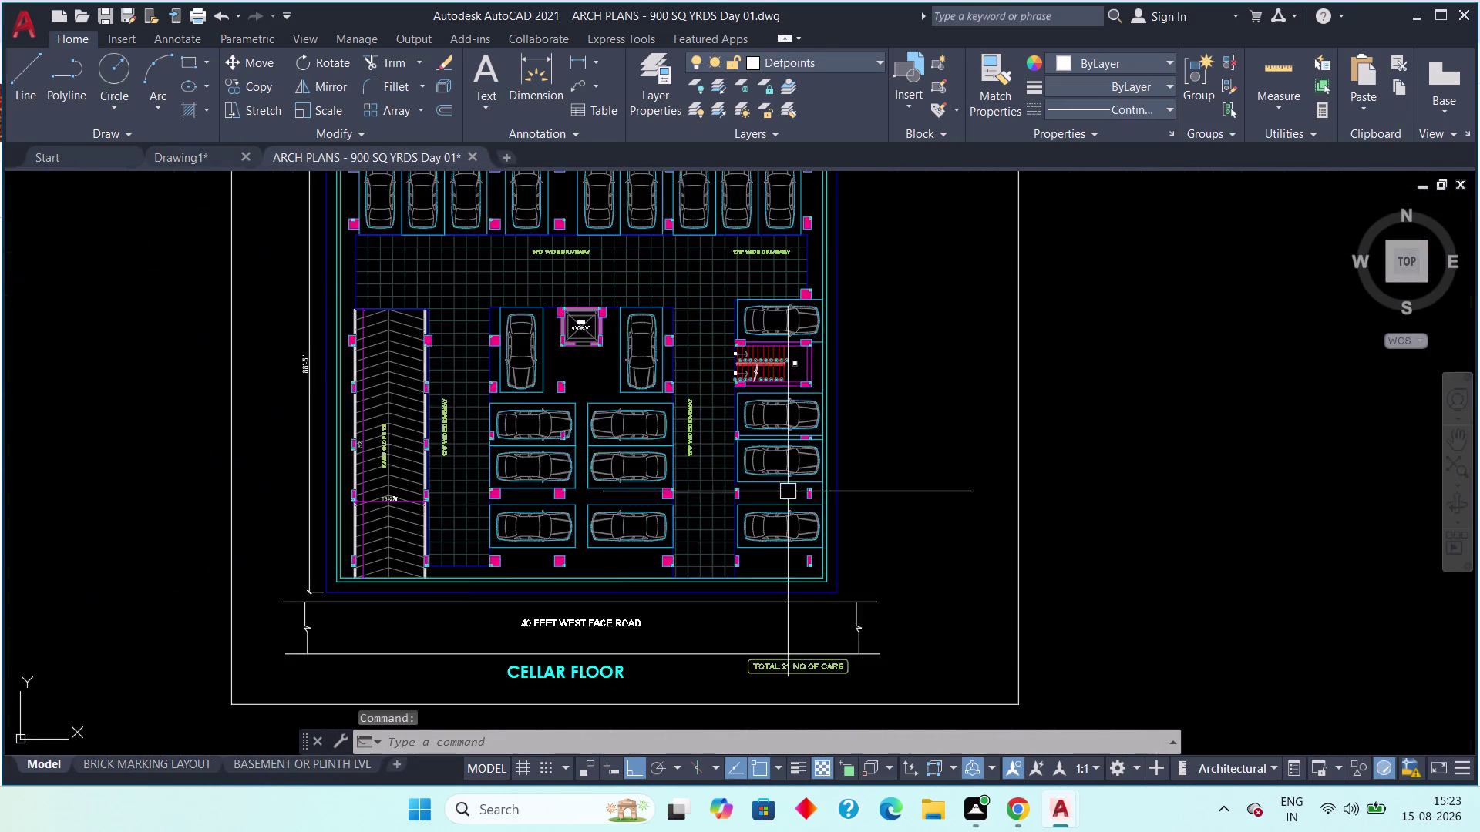
scroll(down, 3)
middle_drag(754, 608, 761, 585)
scroll(up, 3)
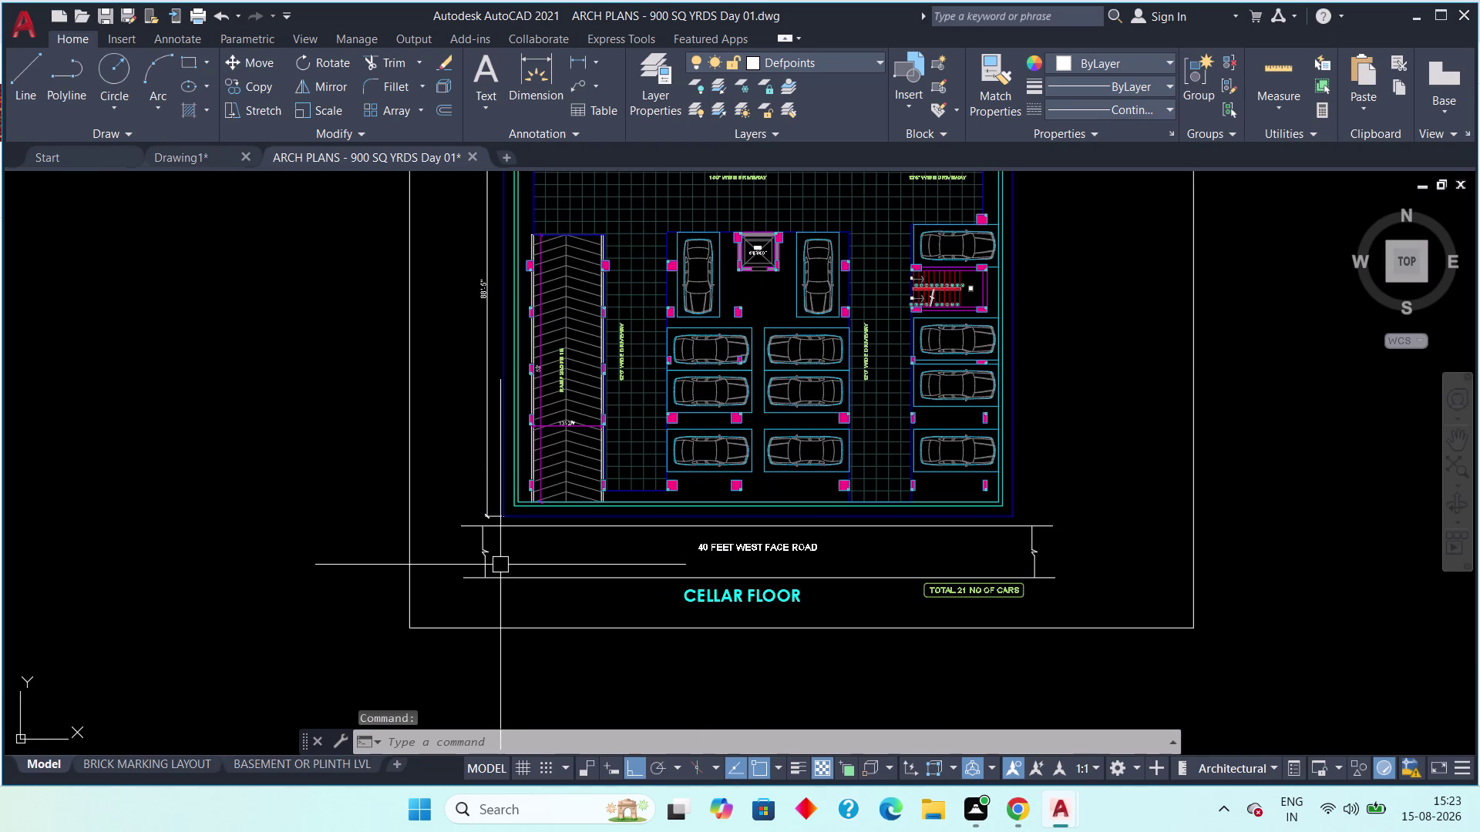
scroll(up, 3)
scroll(up, 3)
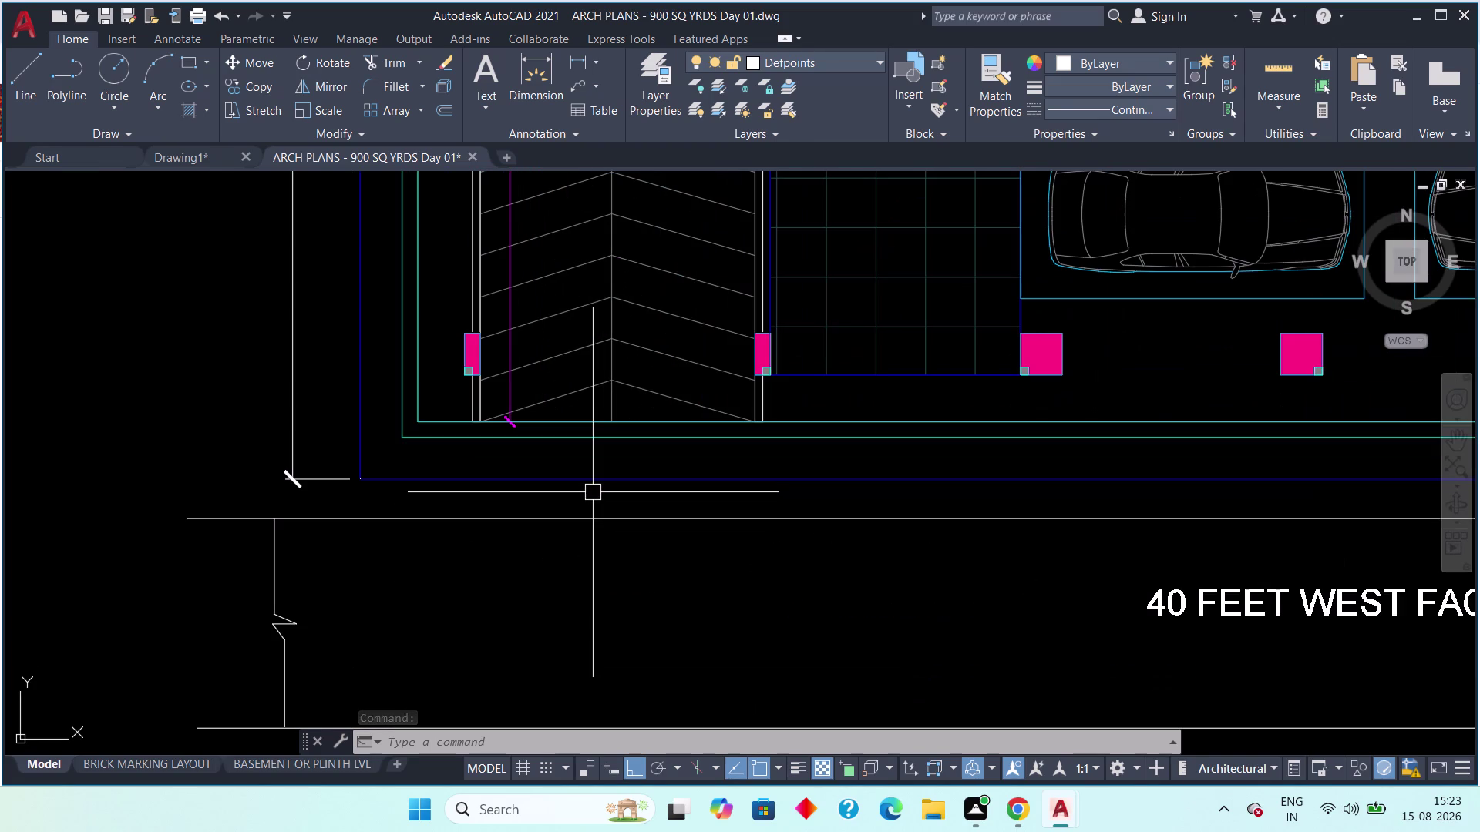
scroll(down, 3)
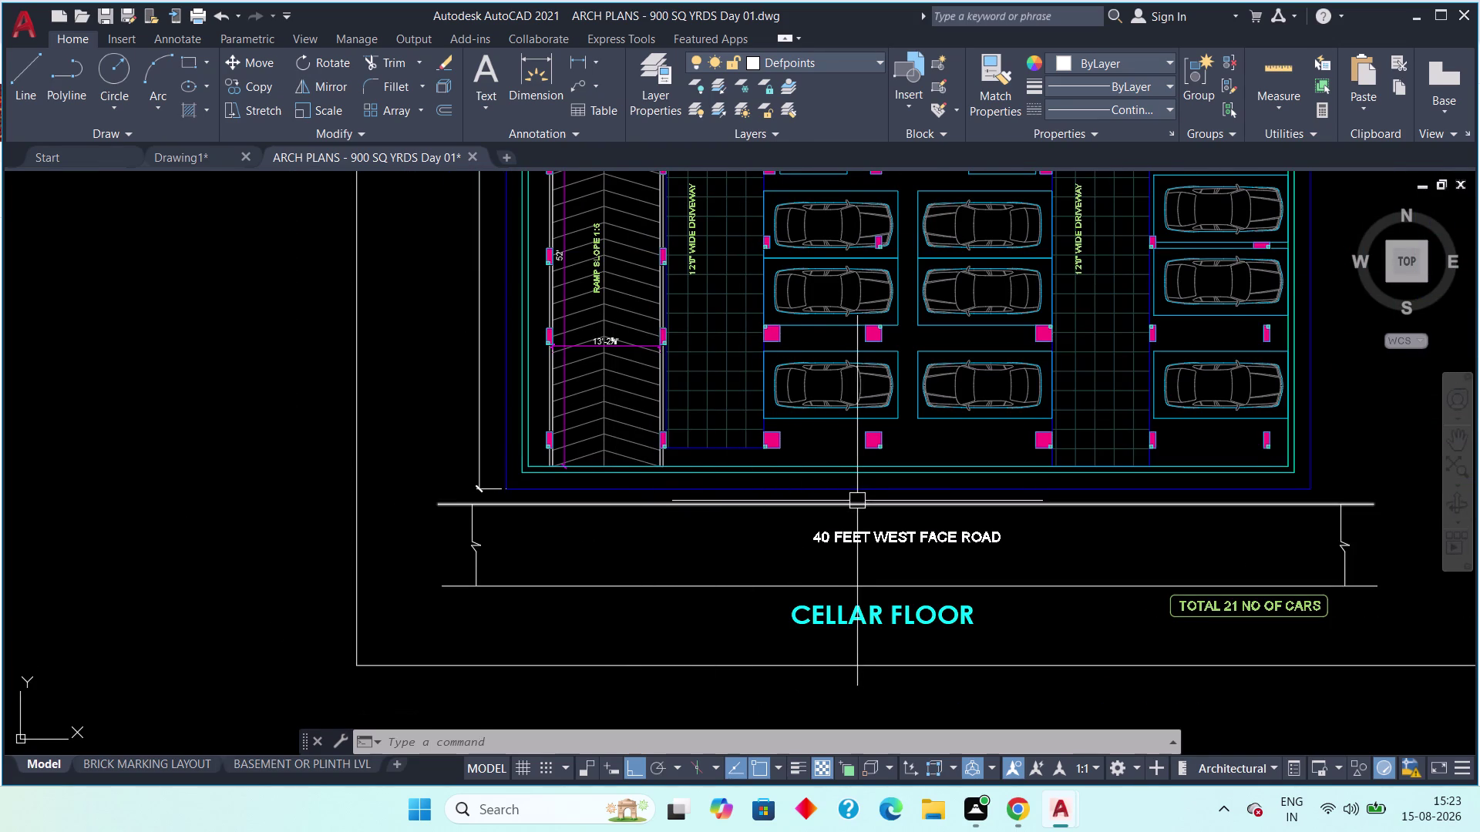
middle_drag(855, 500, 668, 480)
scroll(up, 3)
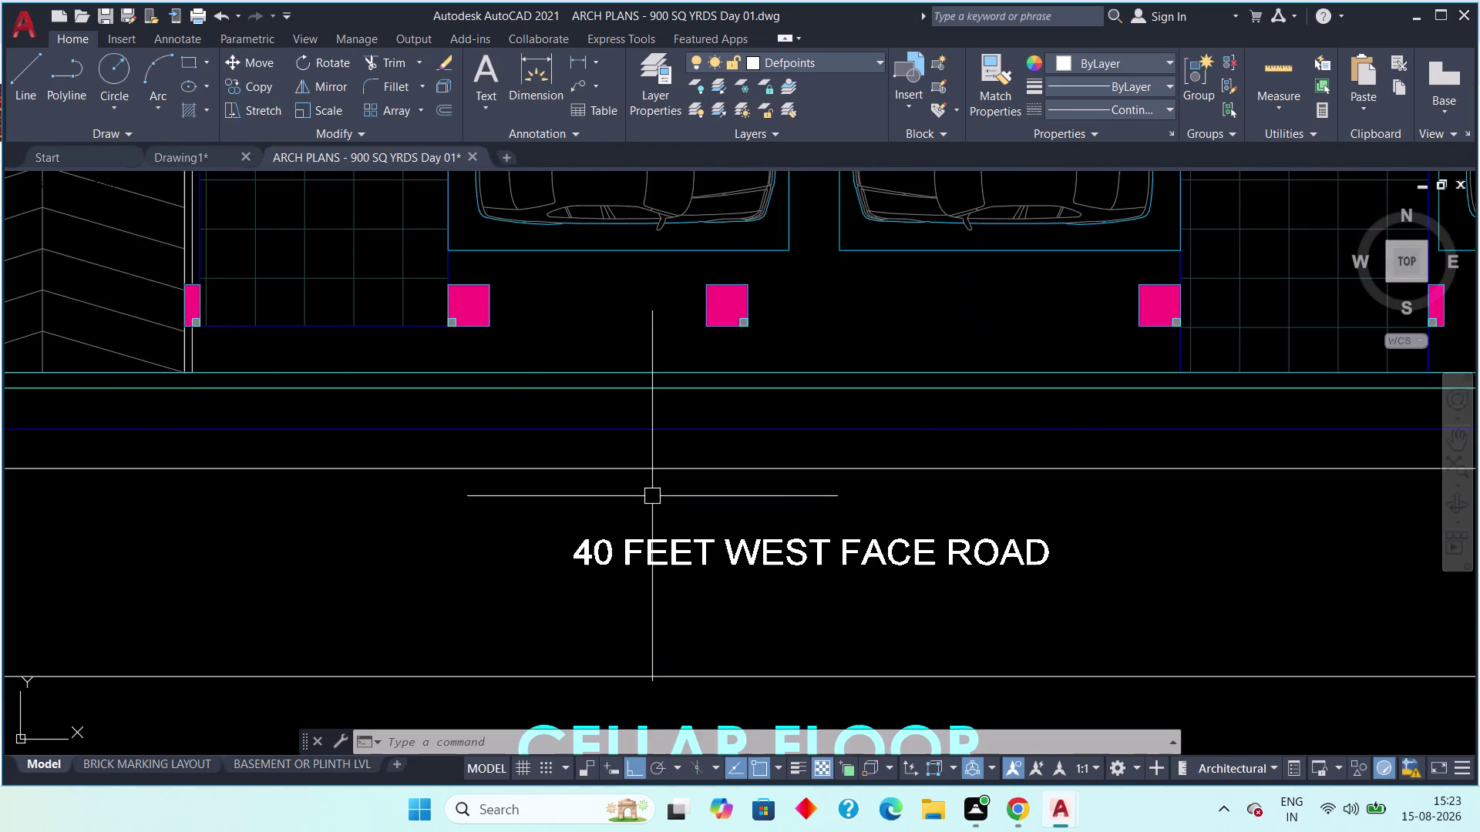
scroll(down, 3)
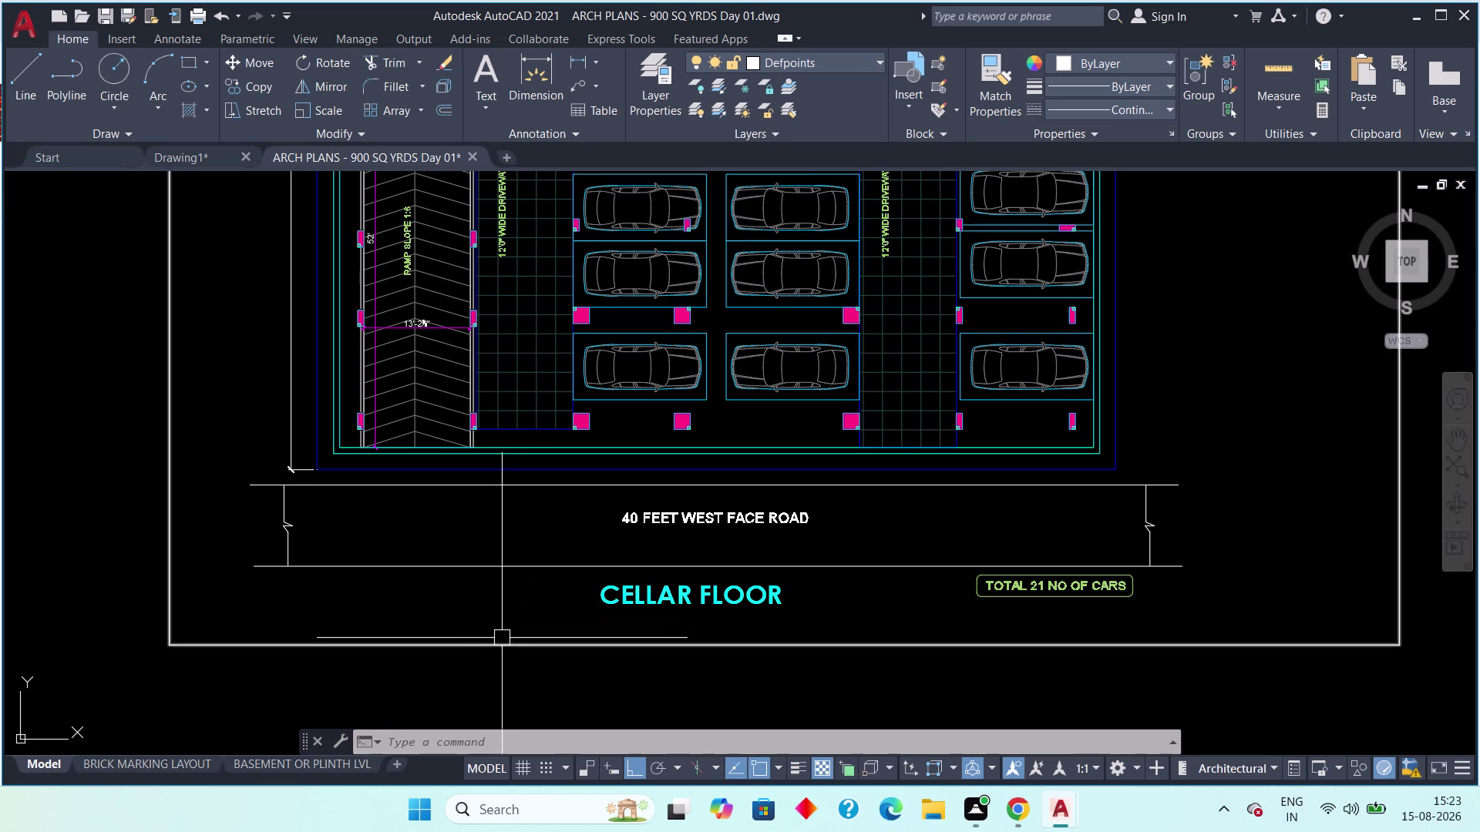
scroll(down, 3)
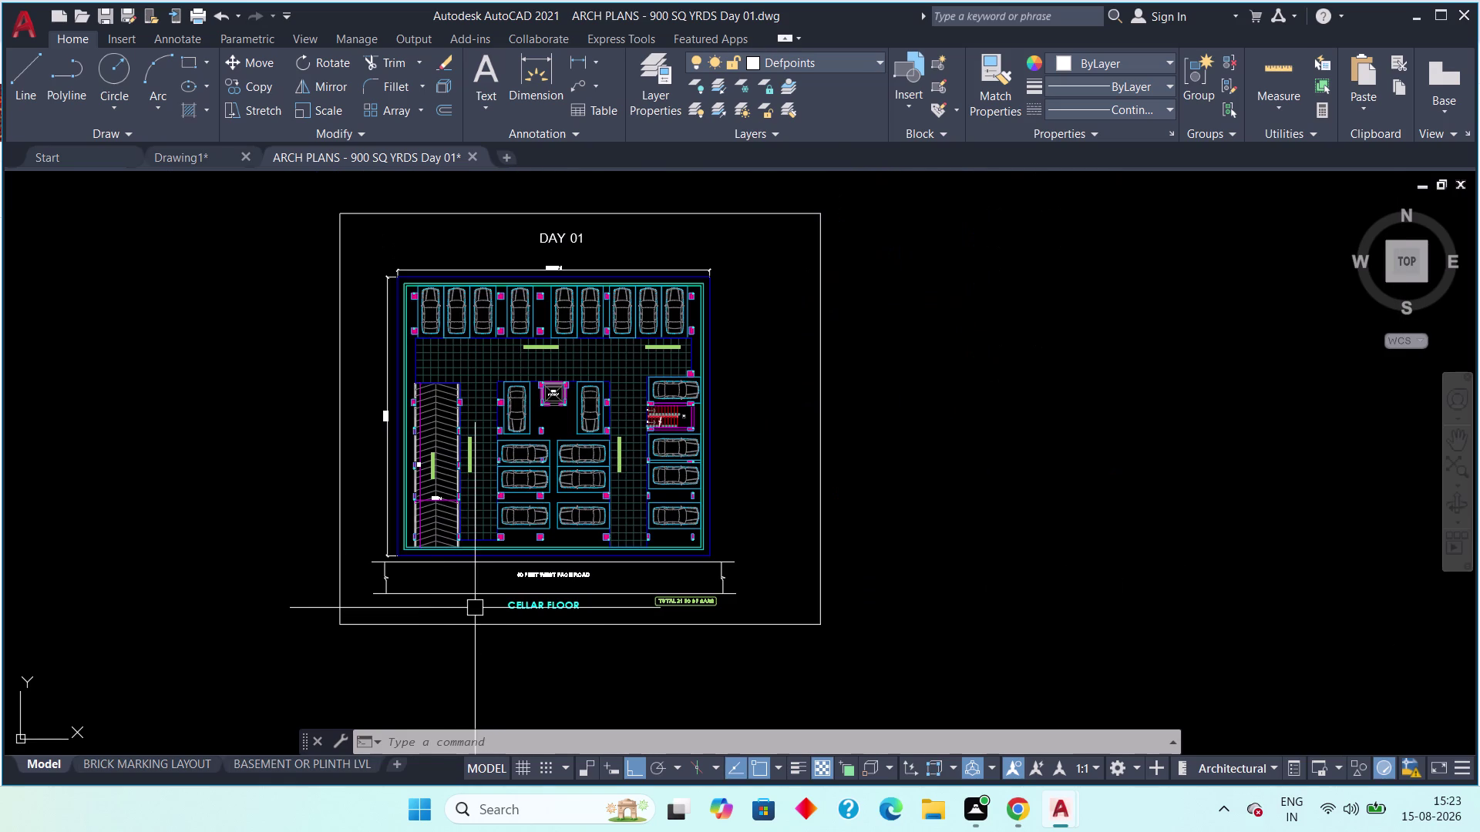
scroll(up, 3)
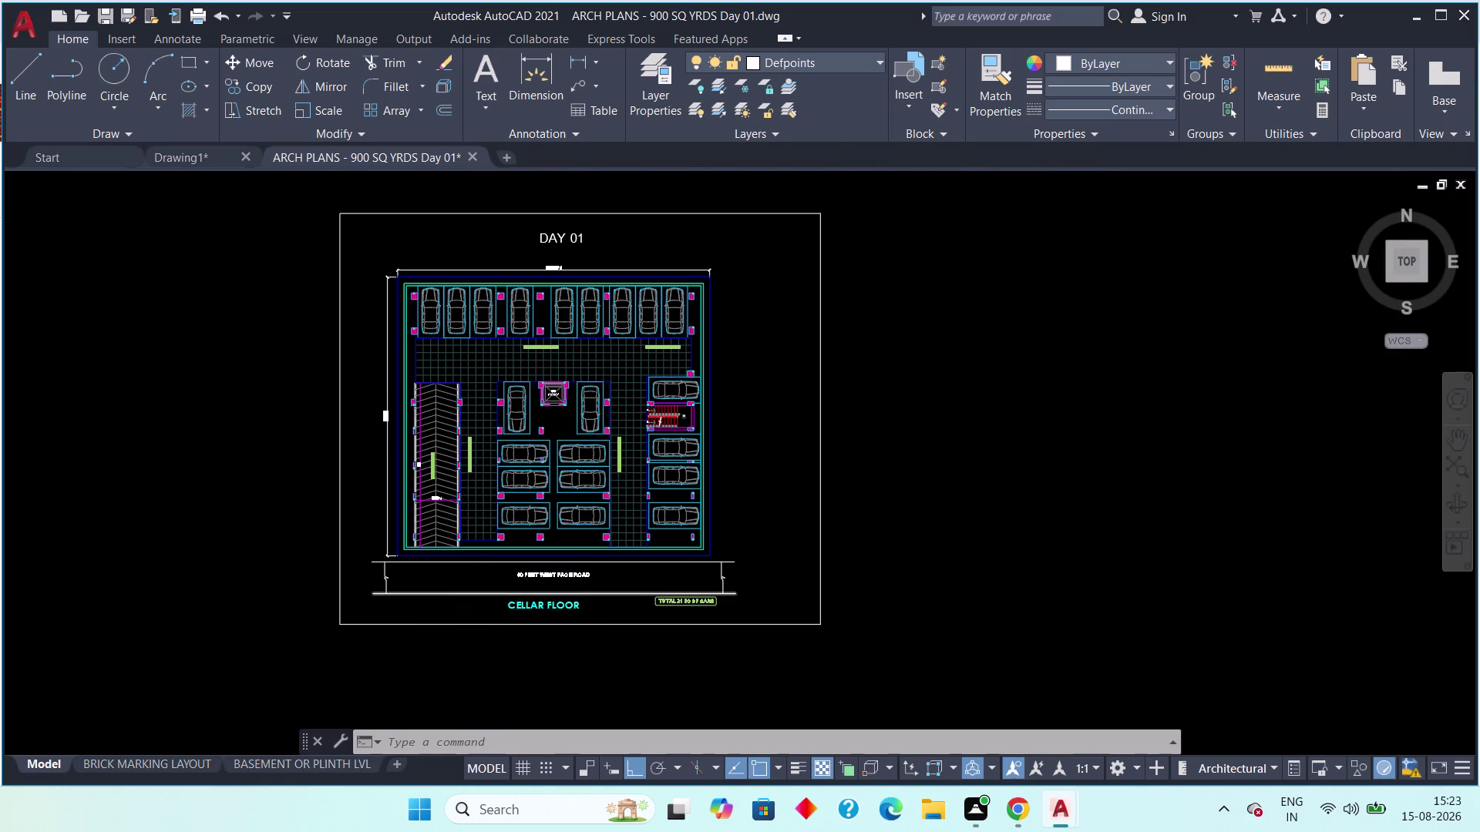
scroll(up, 3)
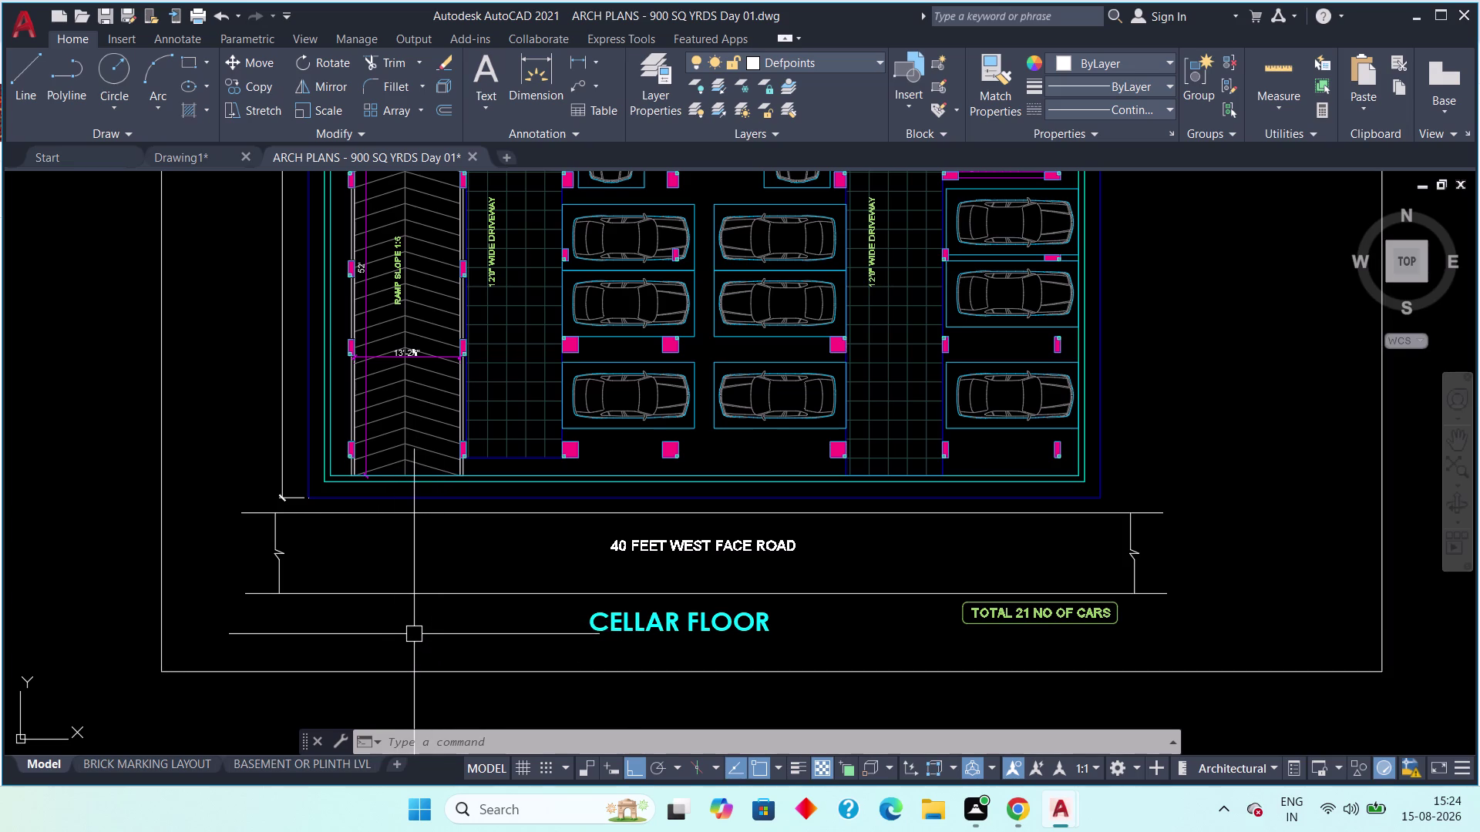
scroll(up, 3)
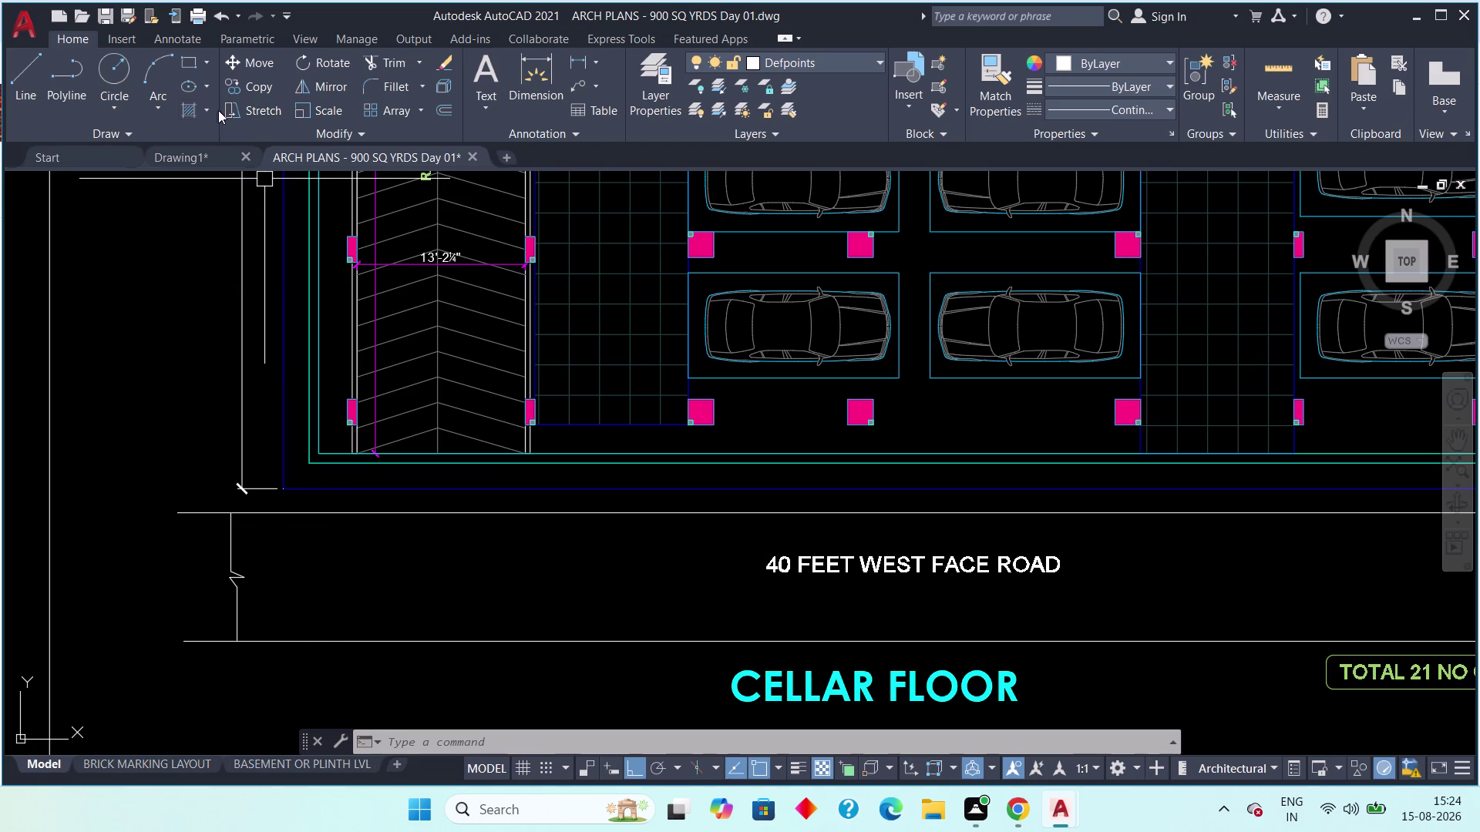
click(581, 66)
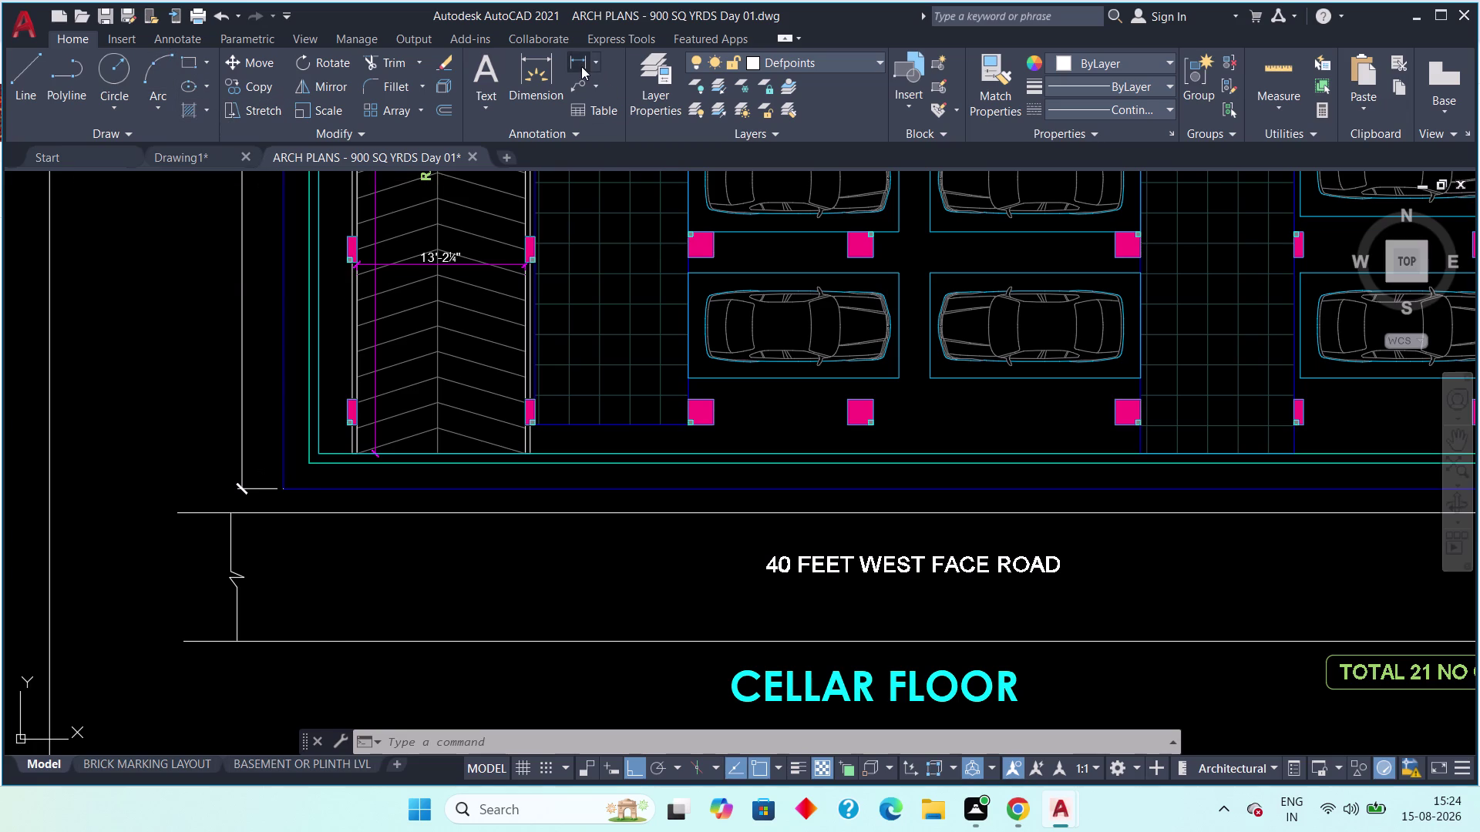
scroll(up, 3)
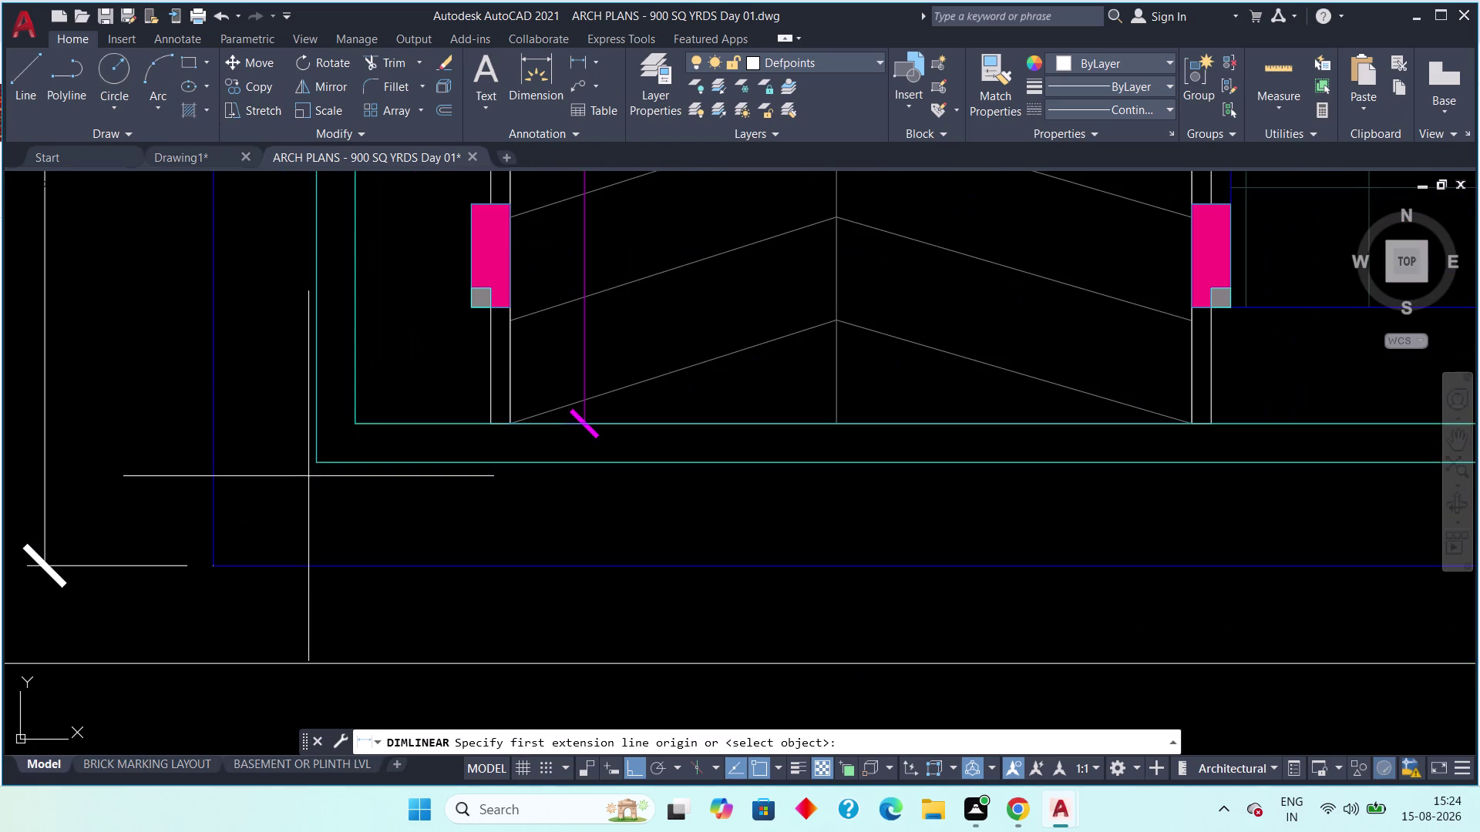
click(317, 461)
click(314, 665)
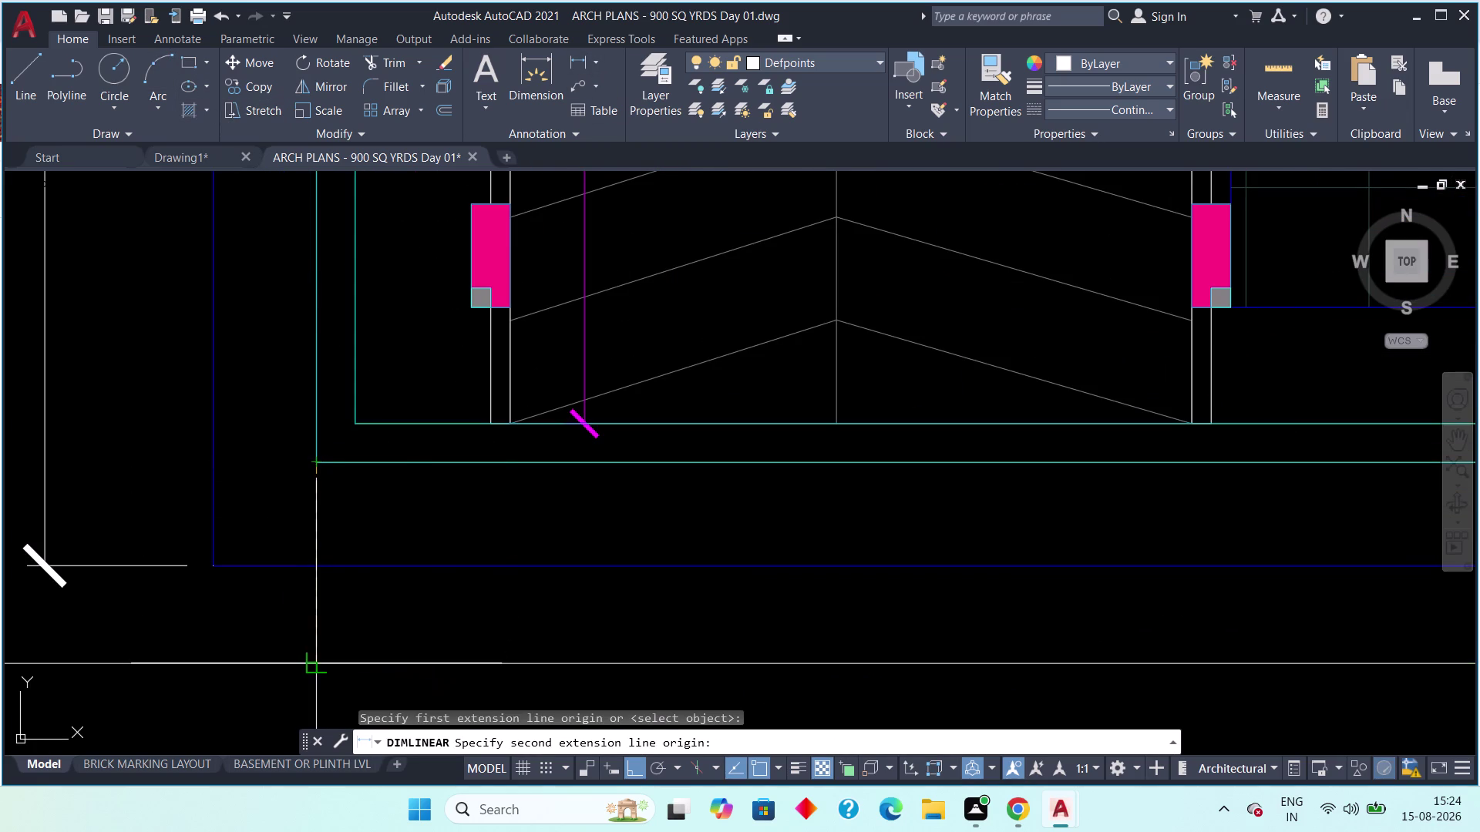
scroll(down, 3)
middle_drag(313, 634, 339, 457)
scroll(down, 3)
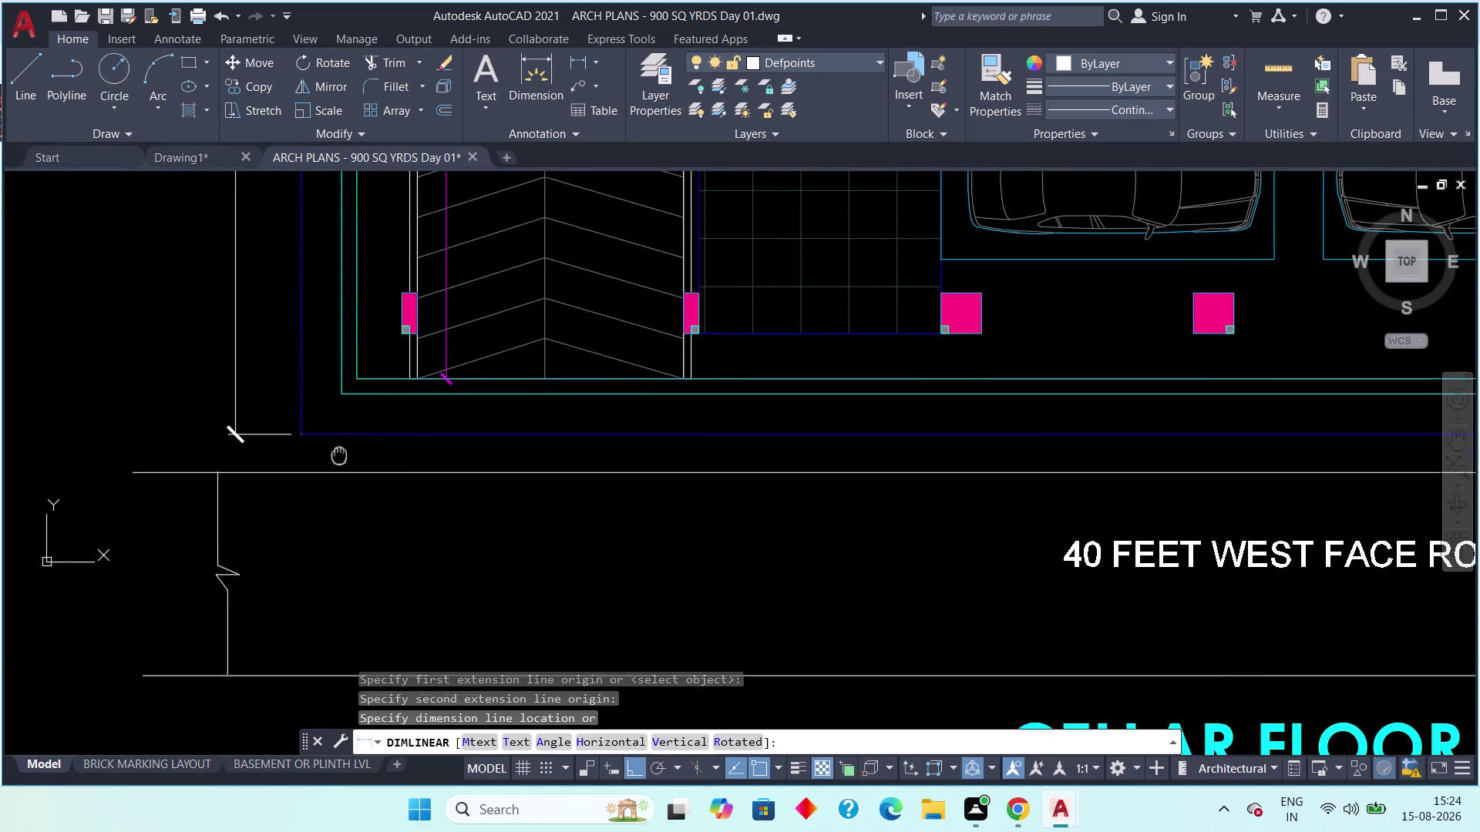
middle_drag(339, 456, 339, 444)
key(Escape)
scroll(down, 3)
middle_drag(344, 476, 461, 475)
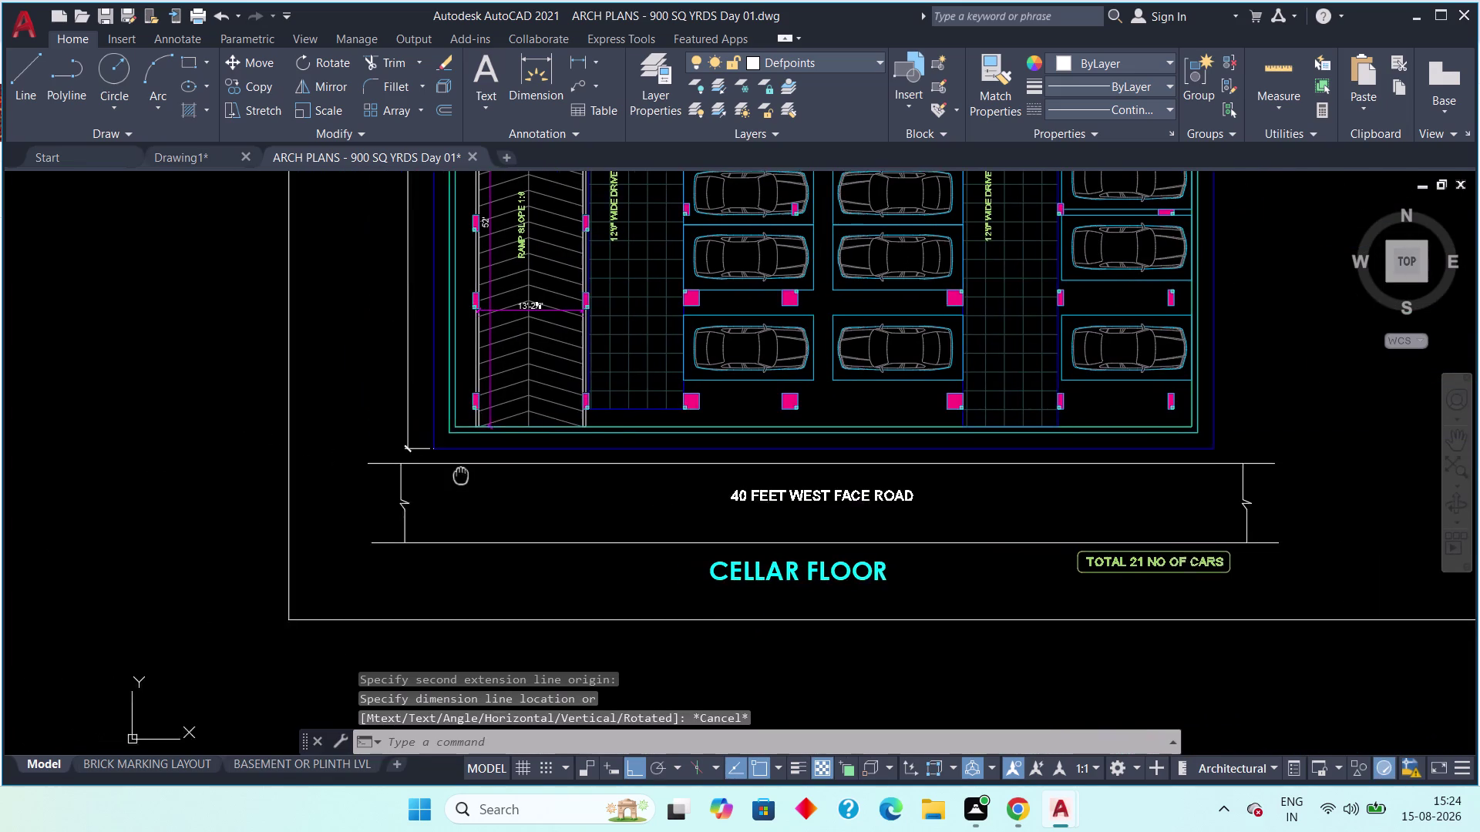
middle_drag(461, 475, 471, 473)
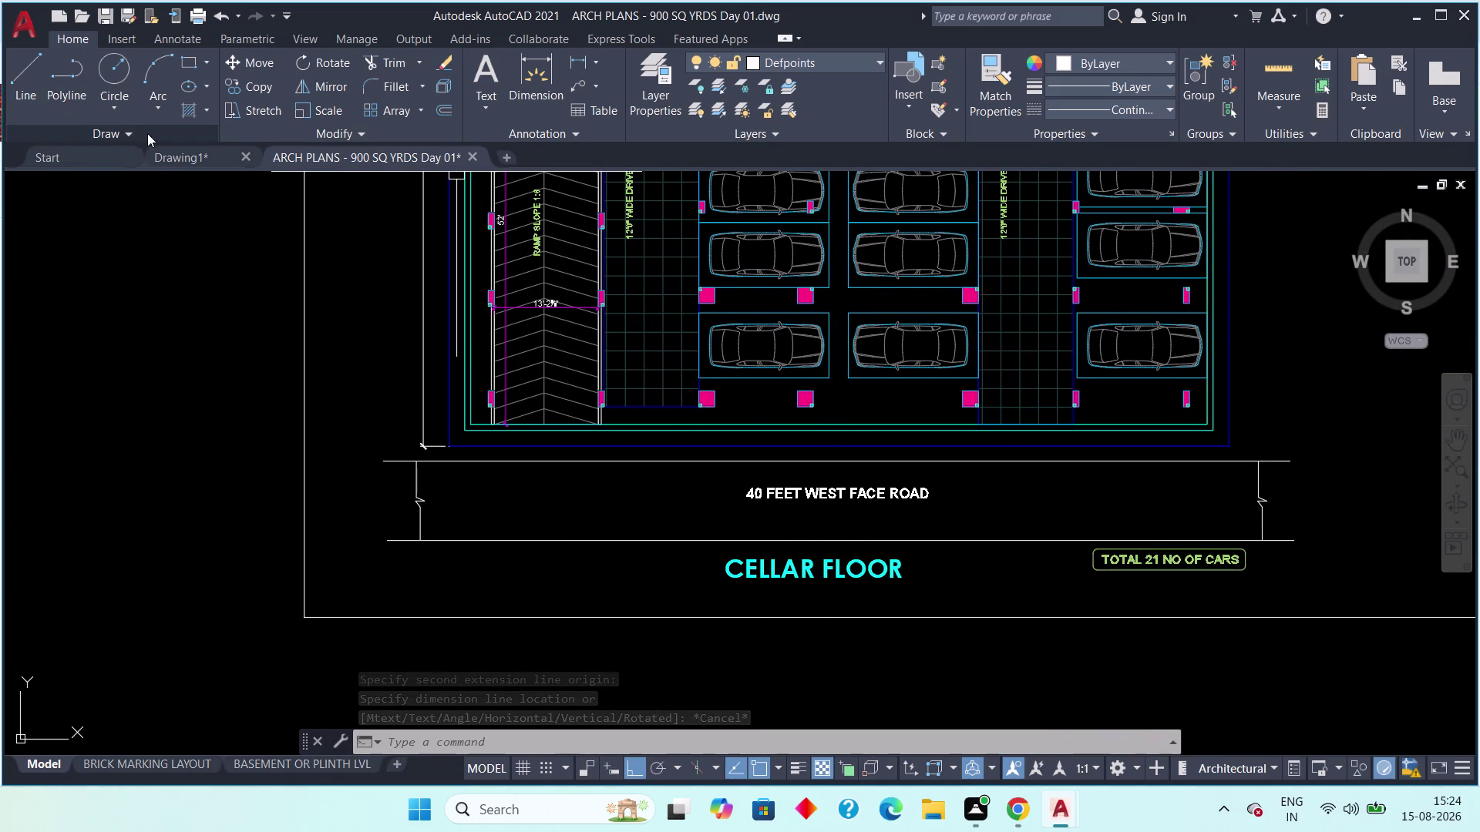
click(175, 159)
middle_drag(535, 415, 548, 265)
scroll(down, 3)
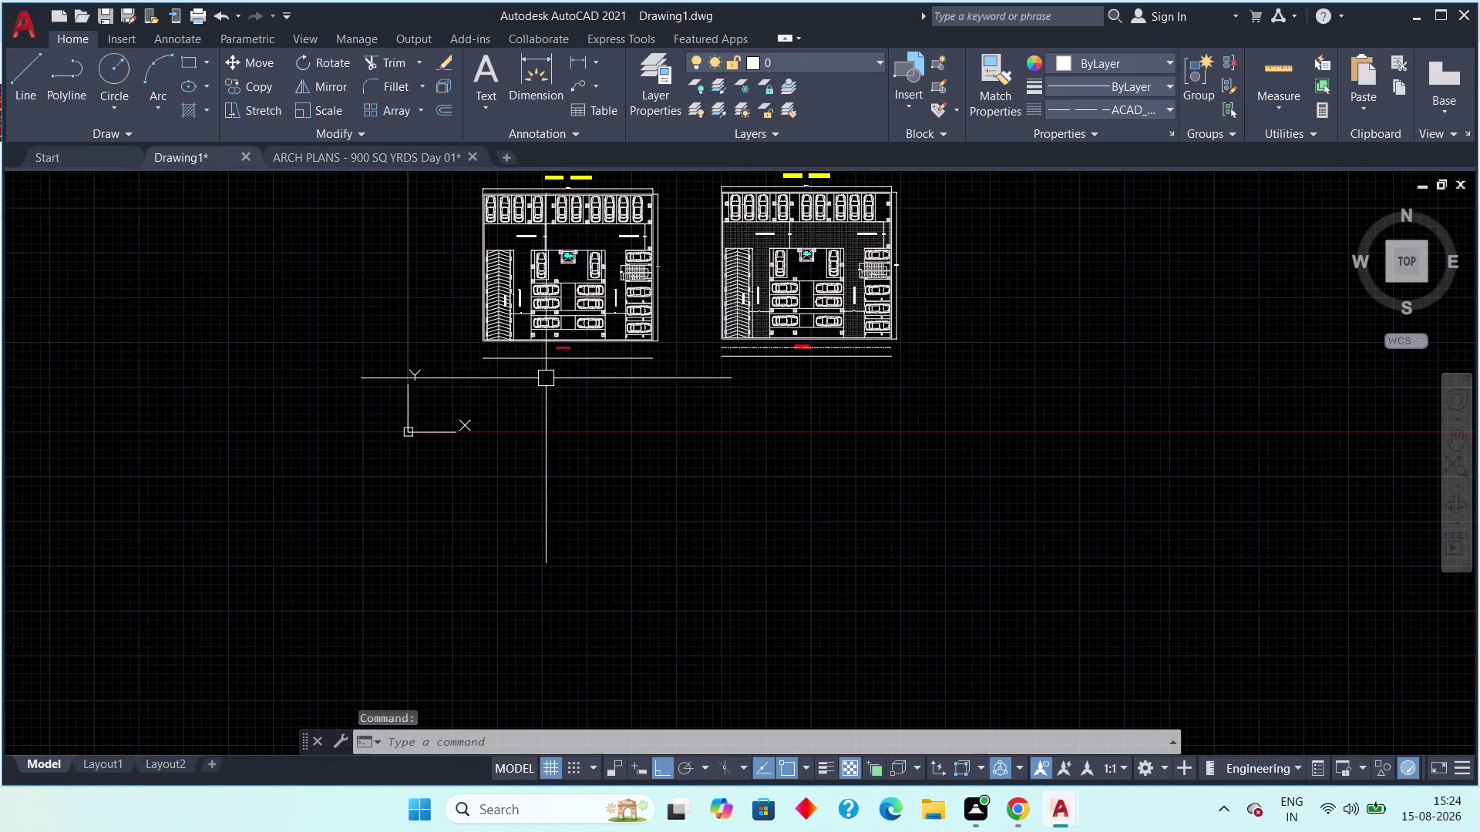
Select the two road lines under the right plan, then clear the selection.
scroll(up, 3)
middle_drag(526, 361, 486, 452)
scroll(up, 3)
middle_drag(477, 420, 397, 437)
scroll(down, 3)
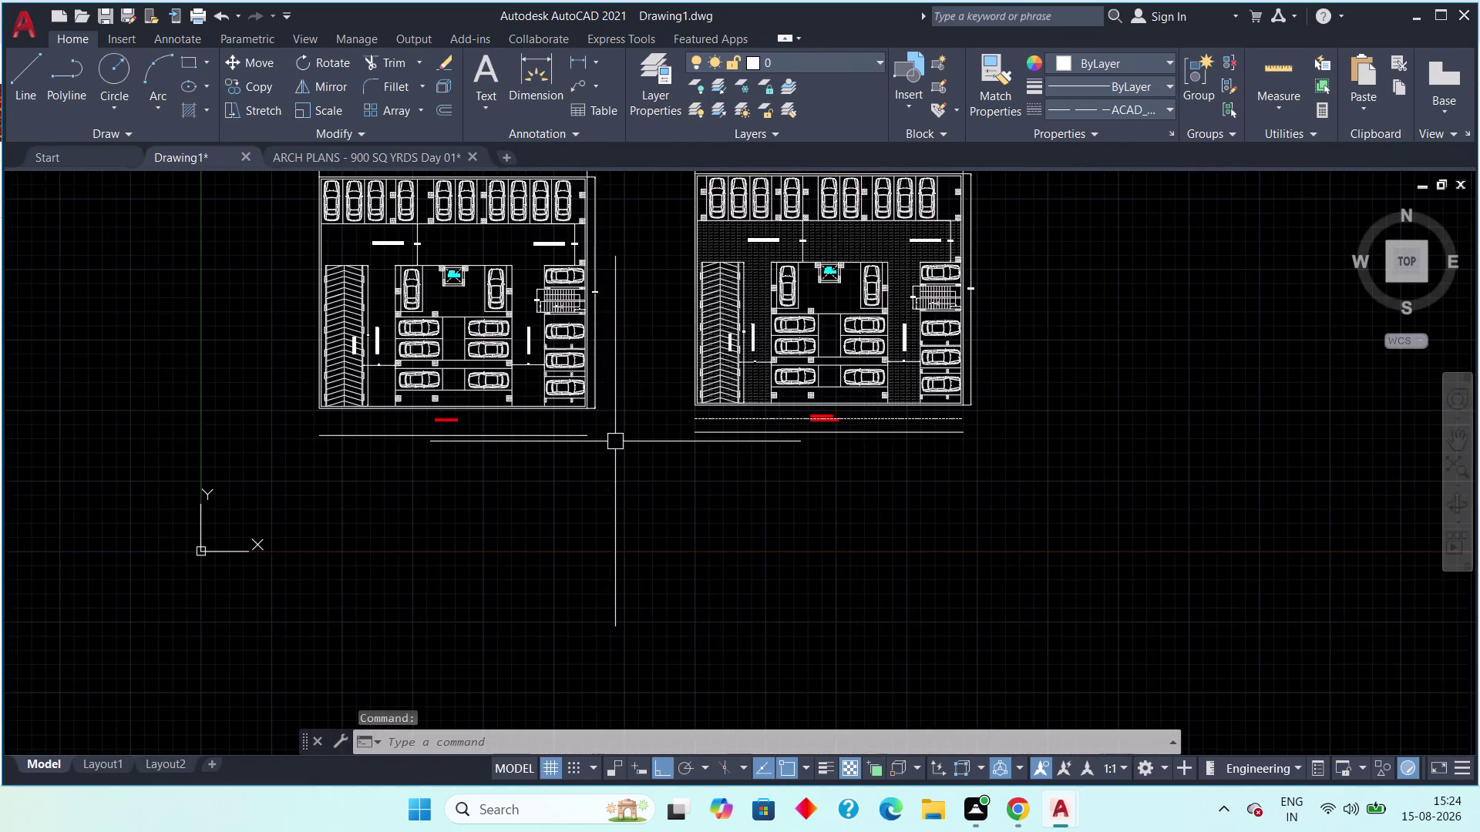
middle_drag(619, 443, 436, 434)
scroll(up, 3)
middle_drag(552, 419, 458, 459)
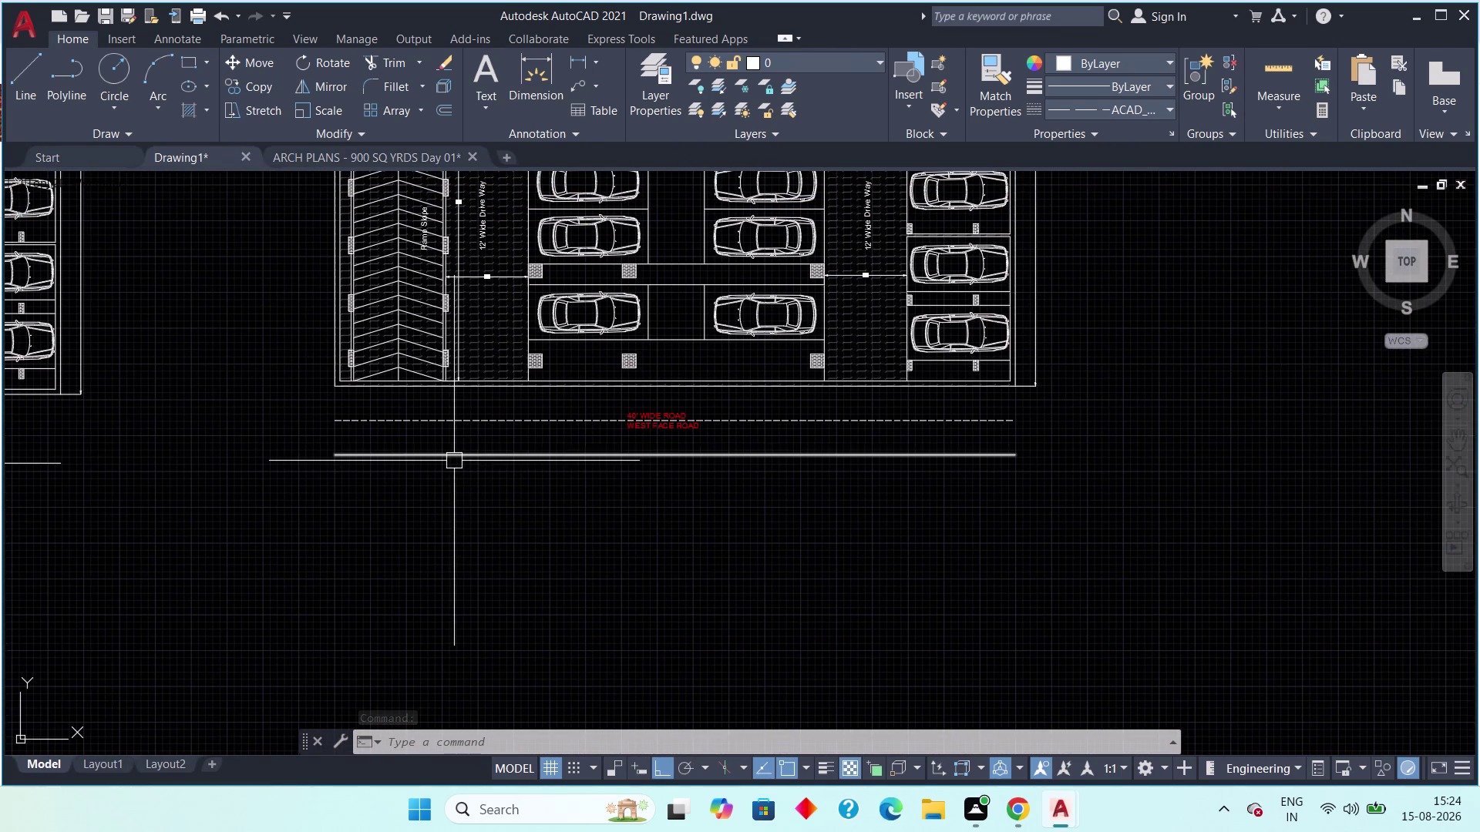
drag(486, 406, 469, 423)
click(403, 481)
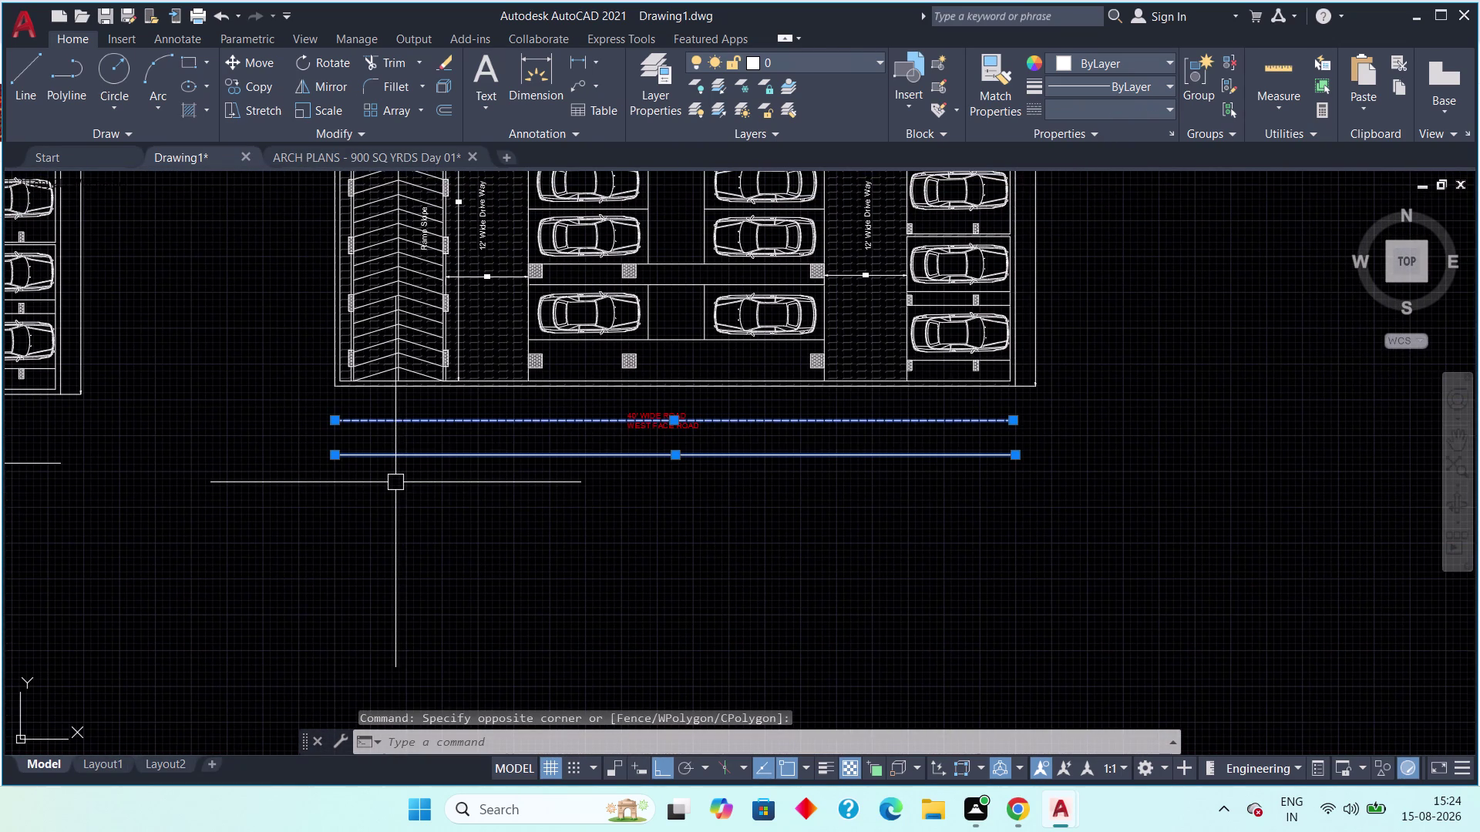
key(Escape)
Offset the plan's bottom boundary line 4' downward as a road edge.
scroll(up, 3)
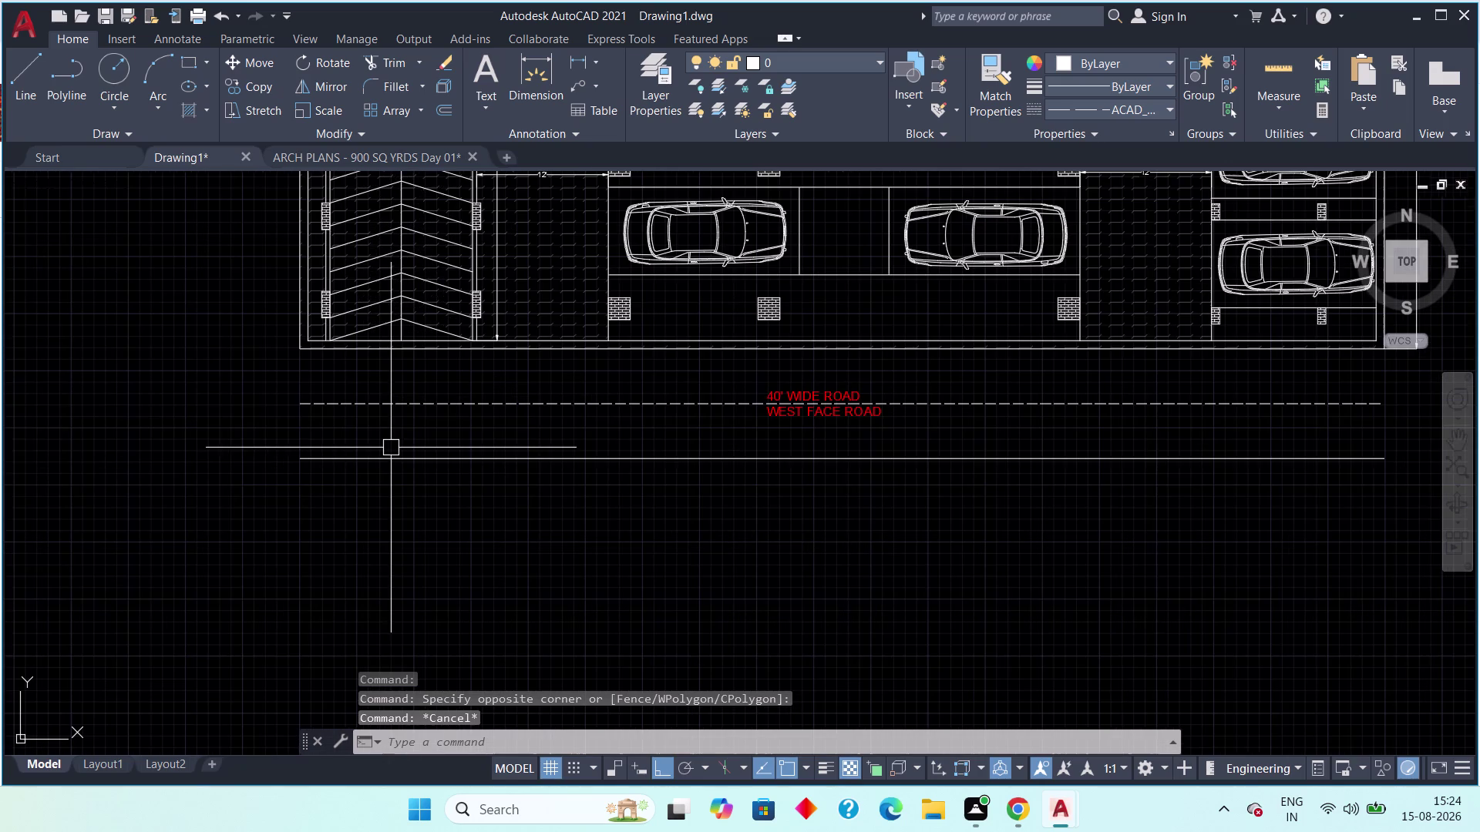
scroll(up, 3)
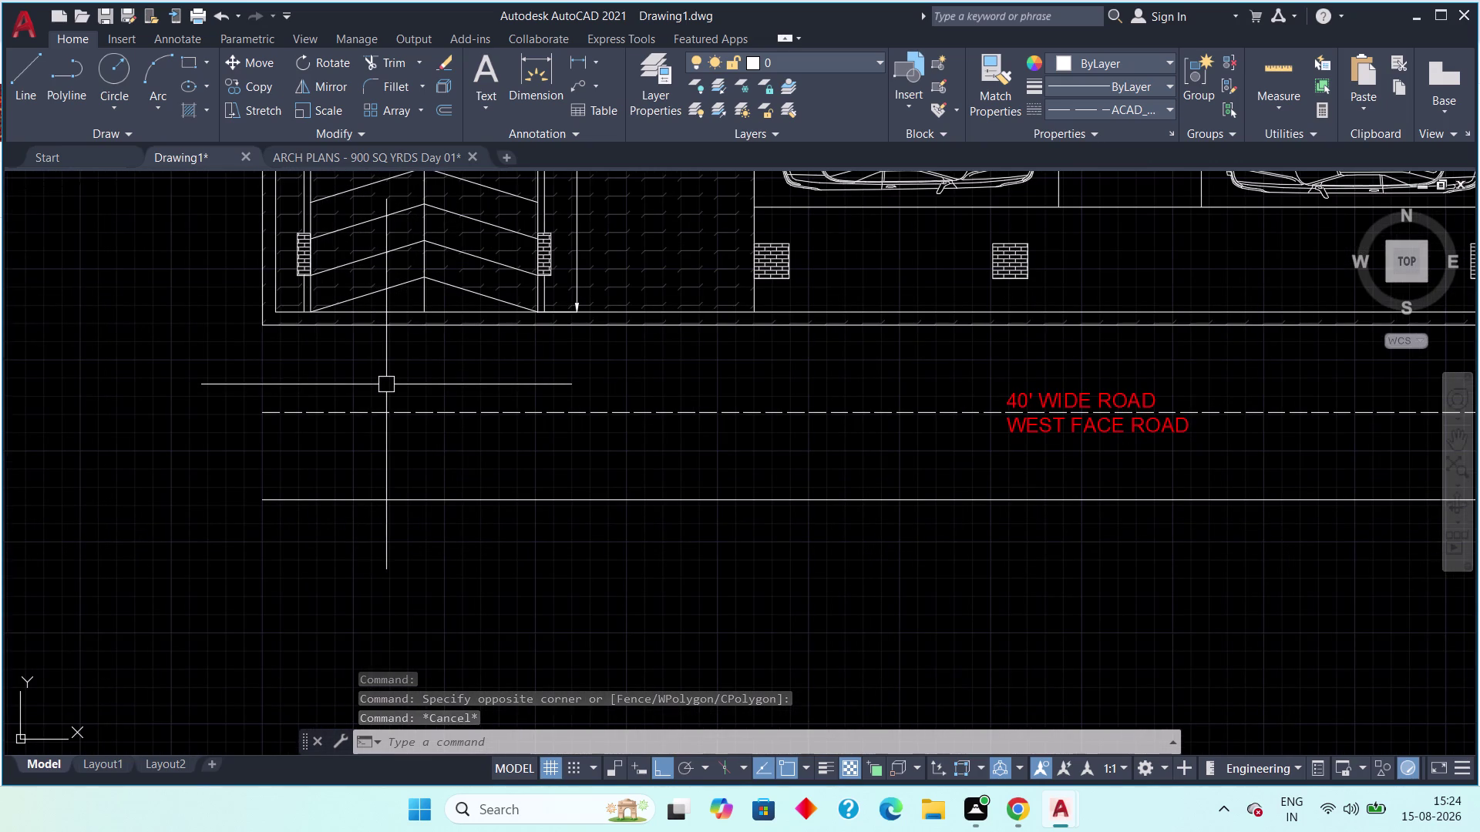
text(OFF)
key(space)
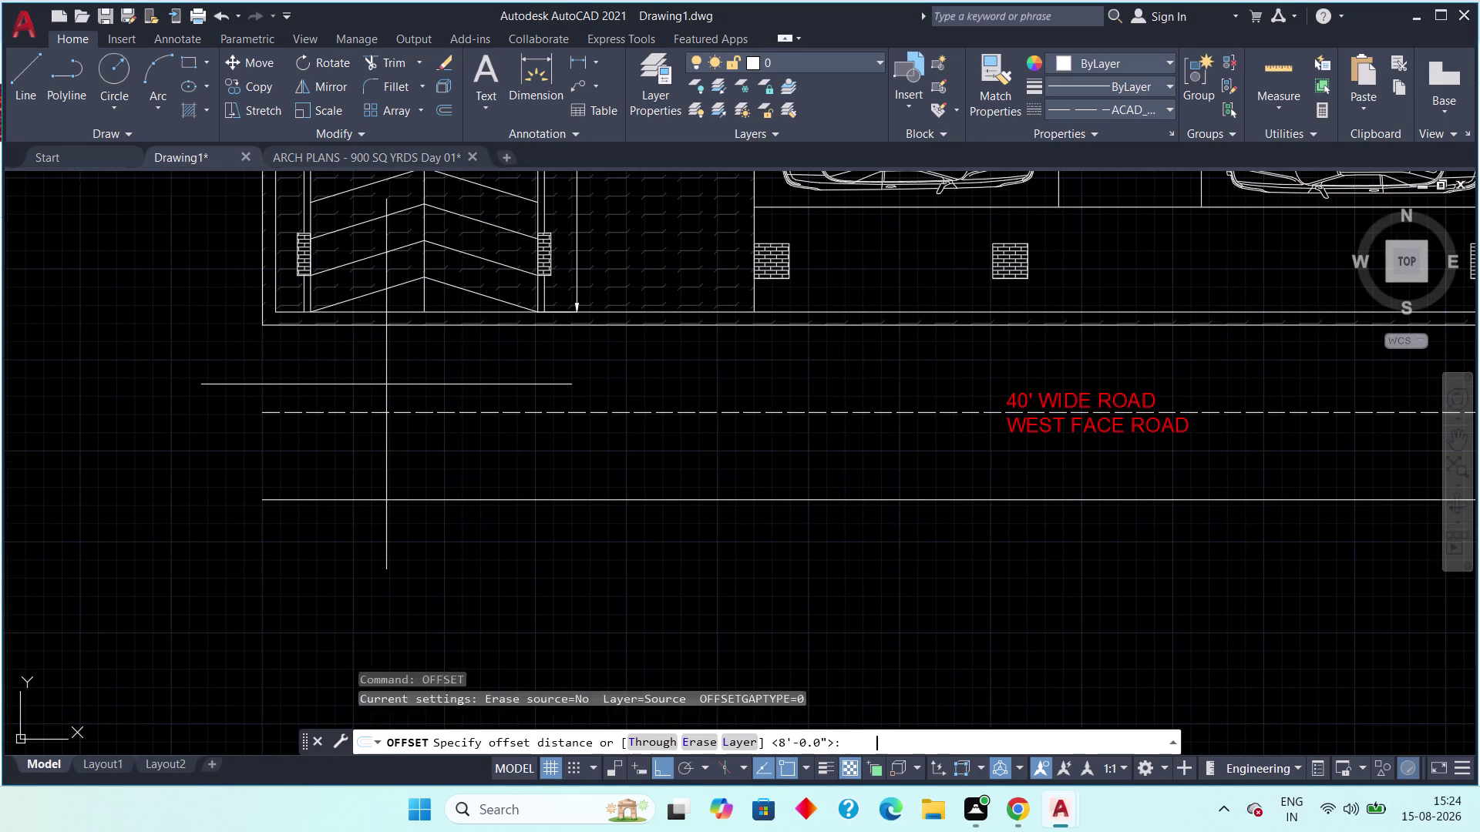
text(4')
key(Return)
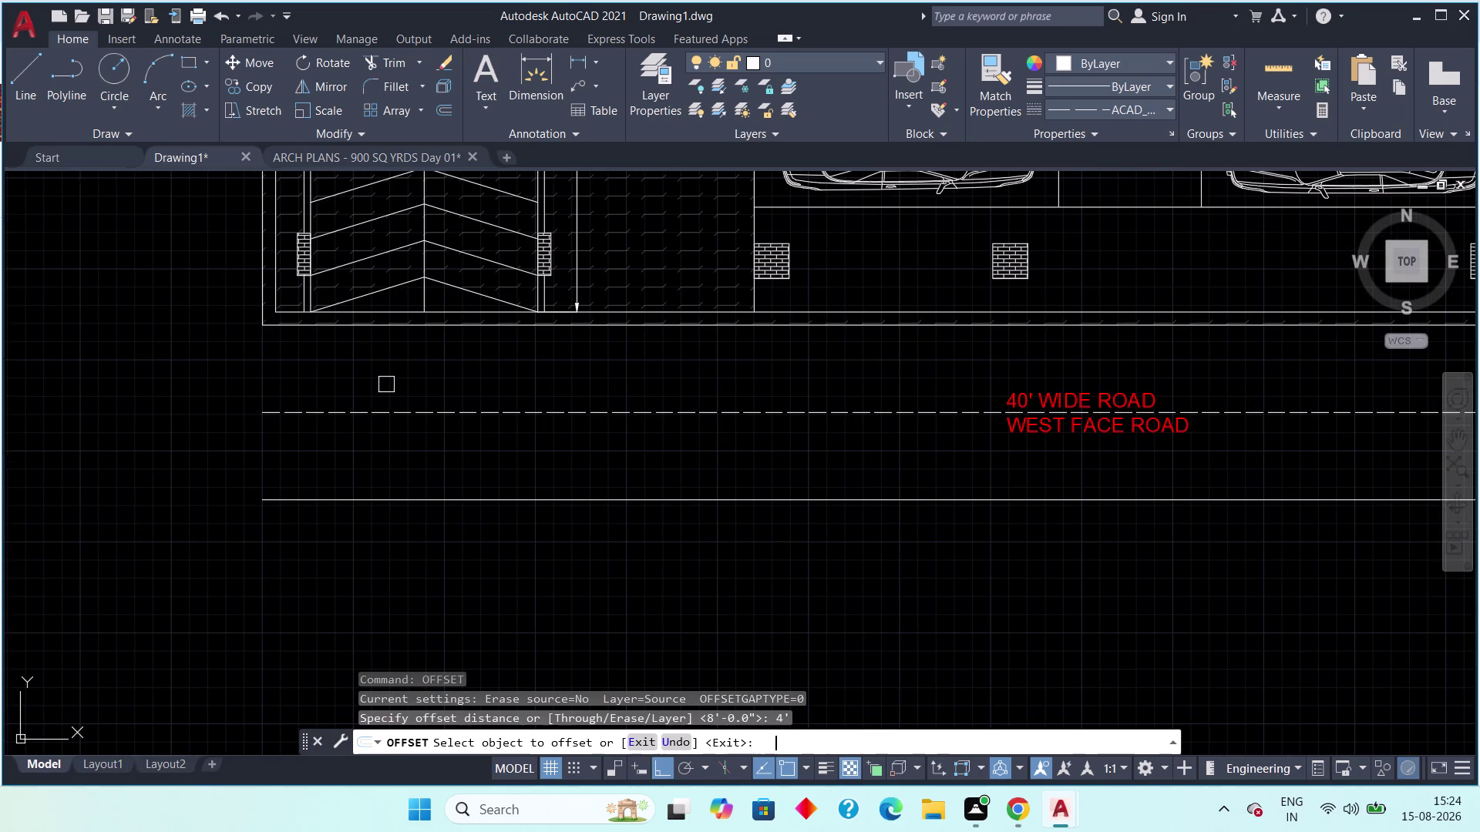
click(597, 330)
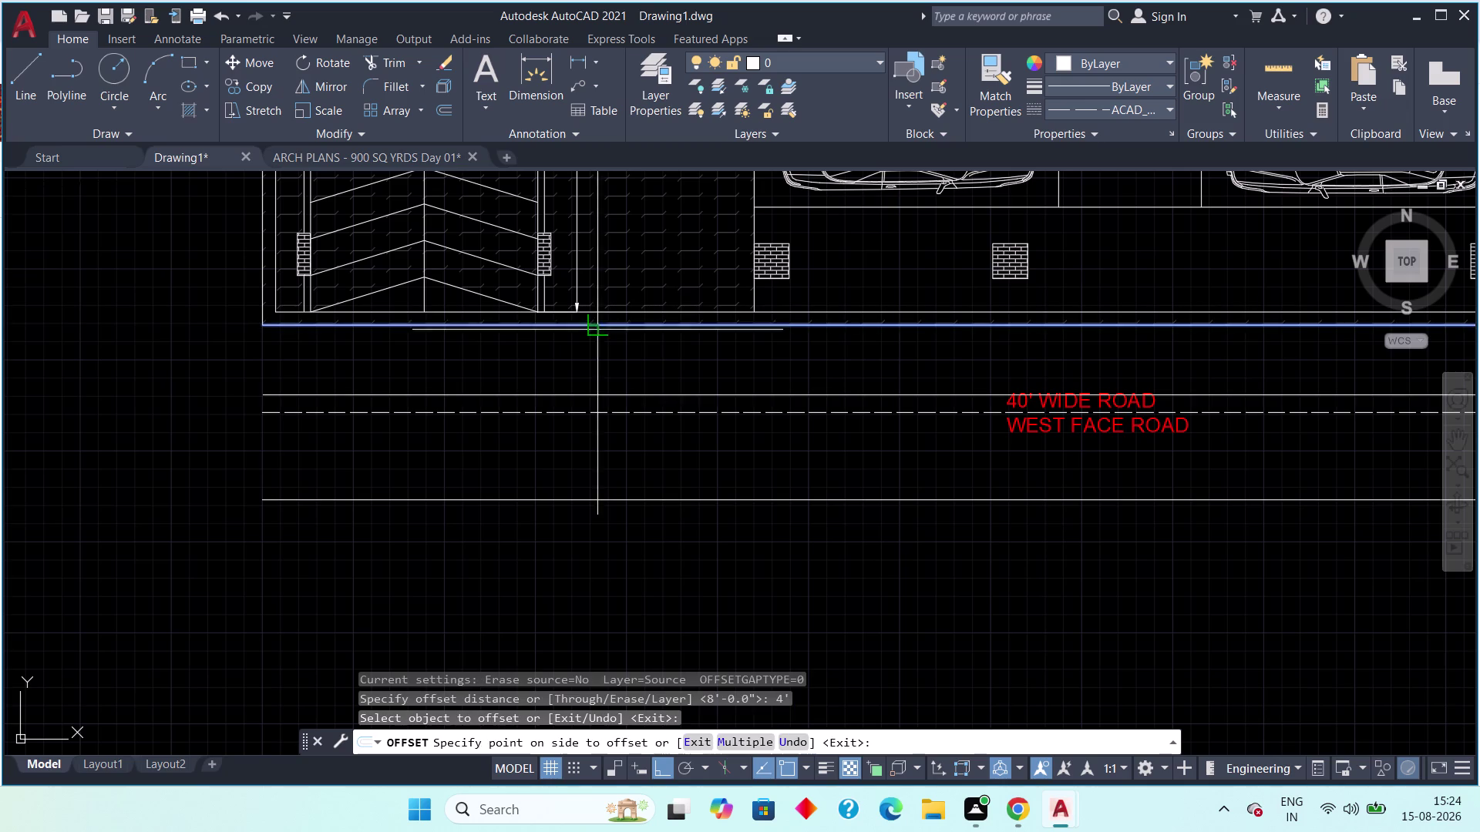
click(598, 416)
key(Escape)
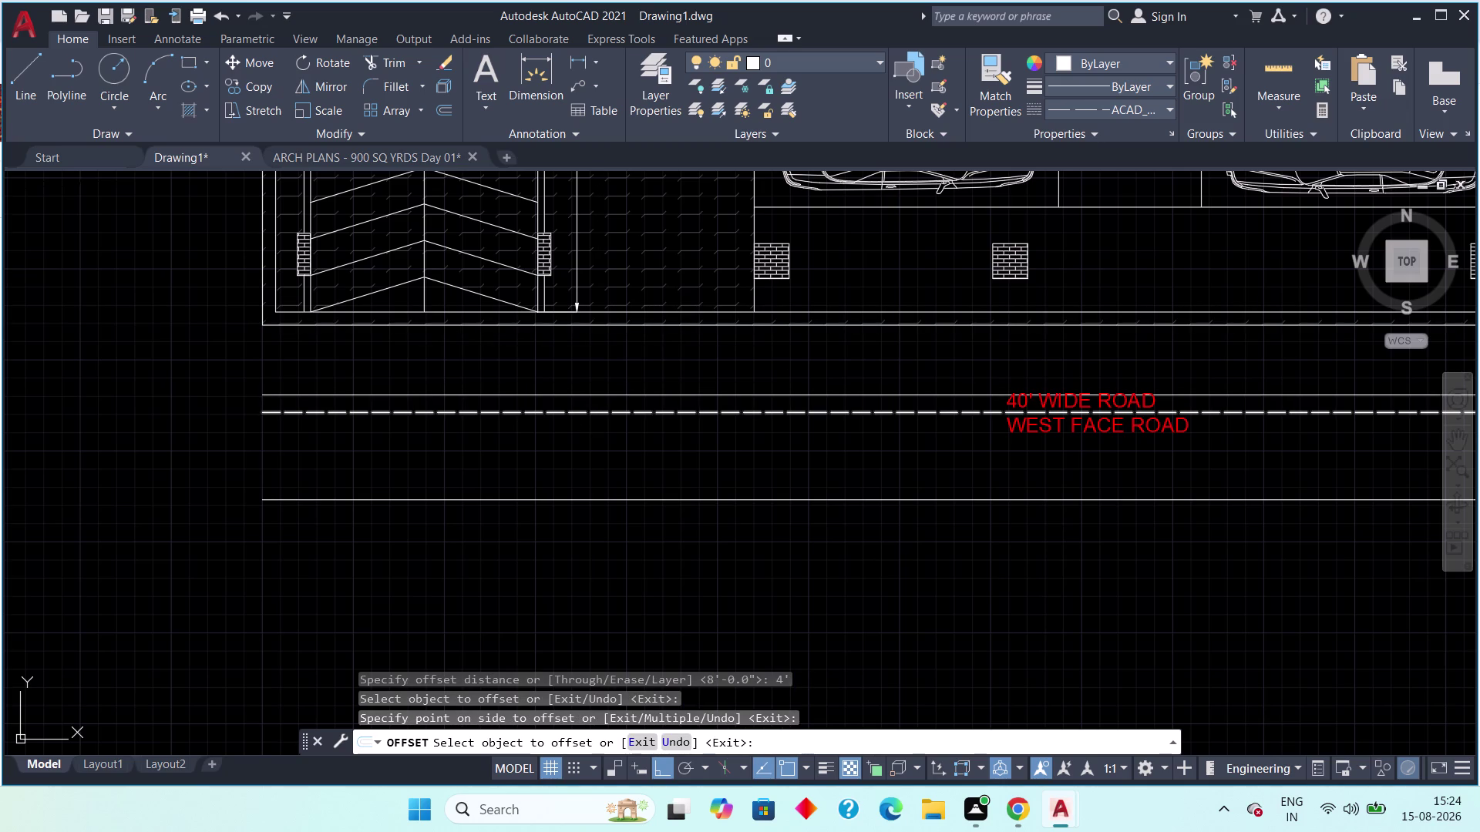
key(Escape)
middle_drag(423, 463, 414, 414)
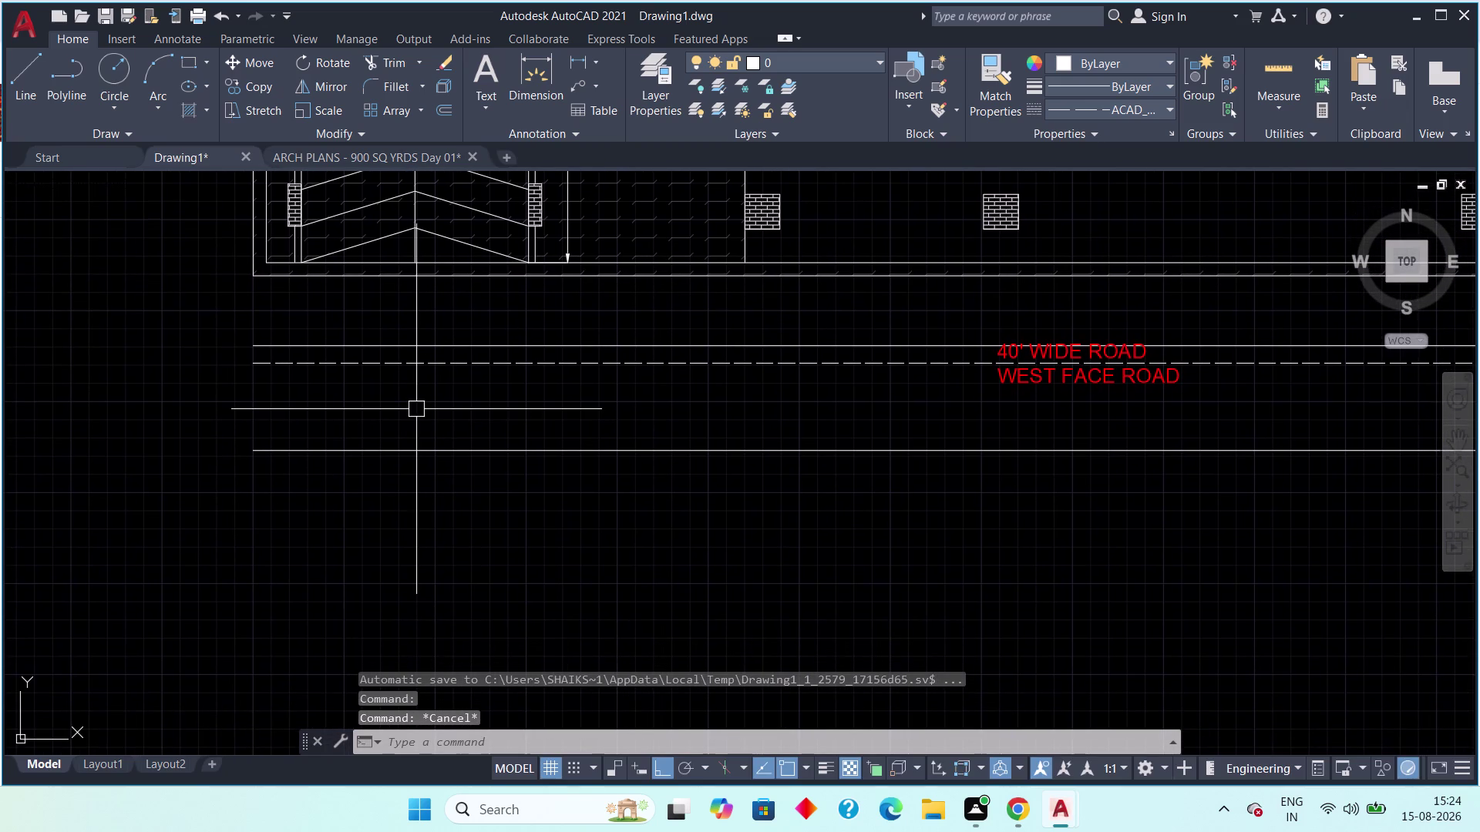
Start a 10' offset on the new road edge line, then cancel it.
text(OFF)
key(space)
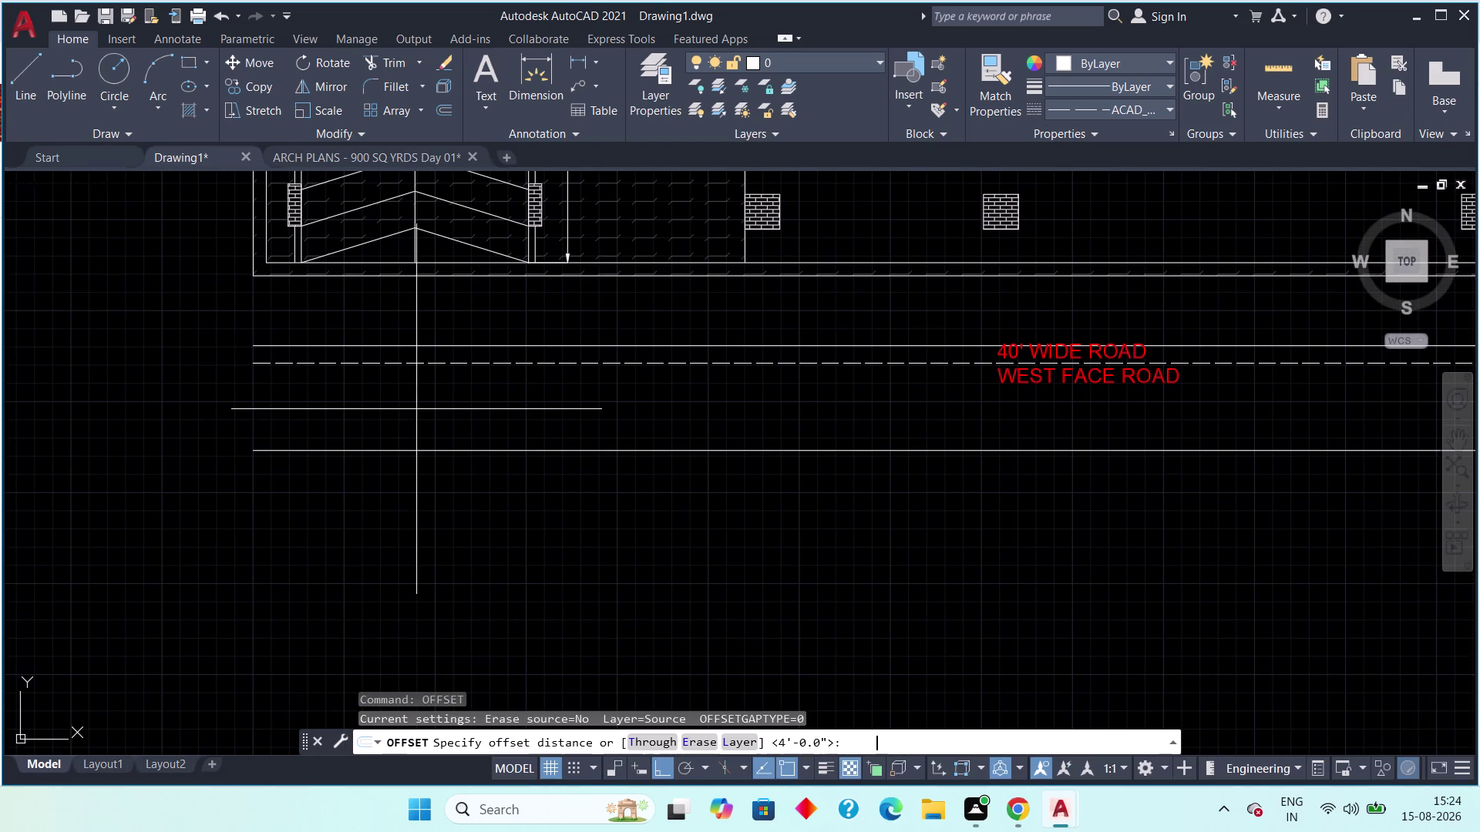
text(10)
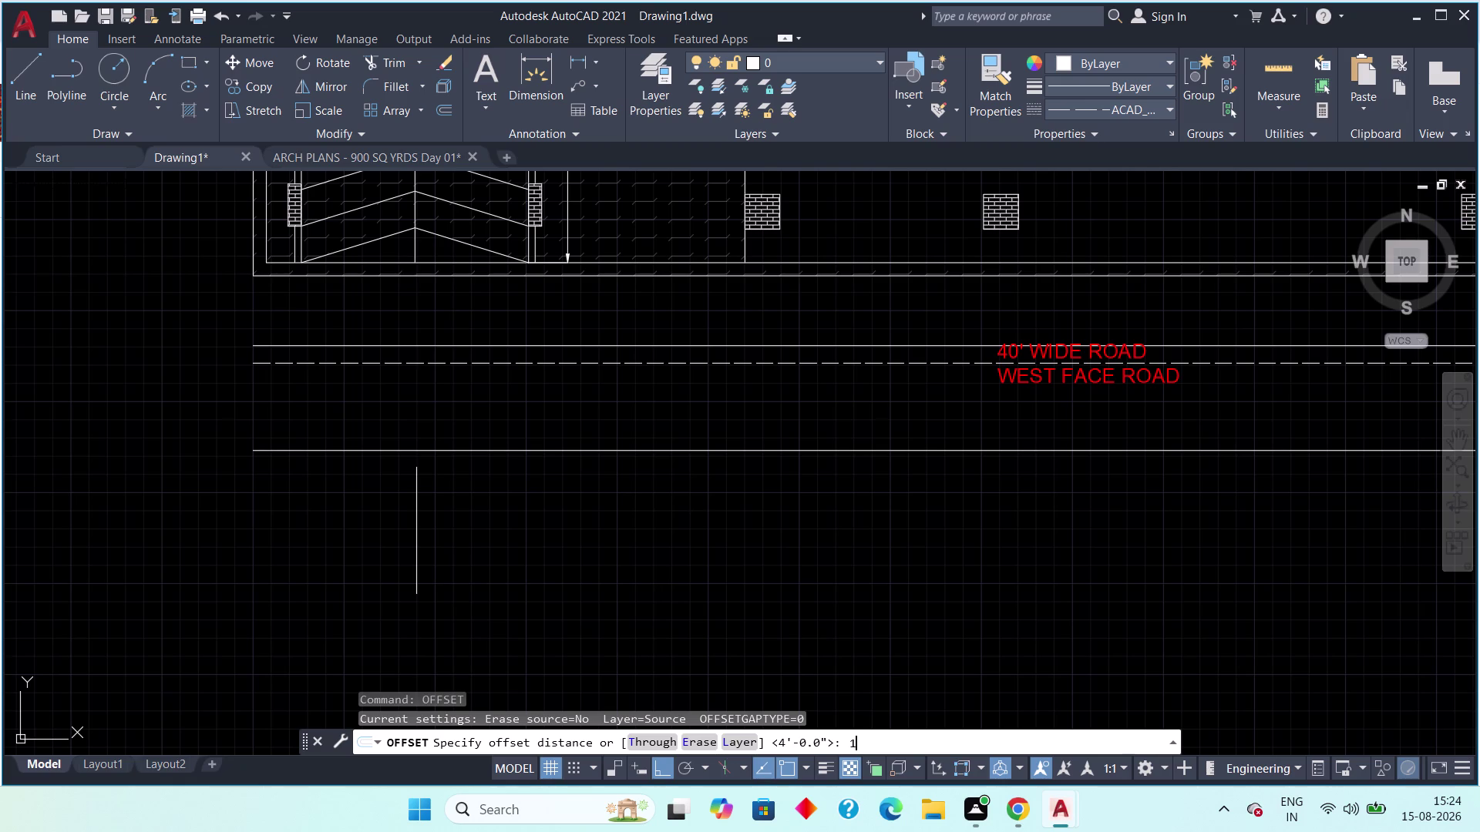
key(apostrophe)
key(Return)
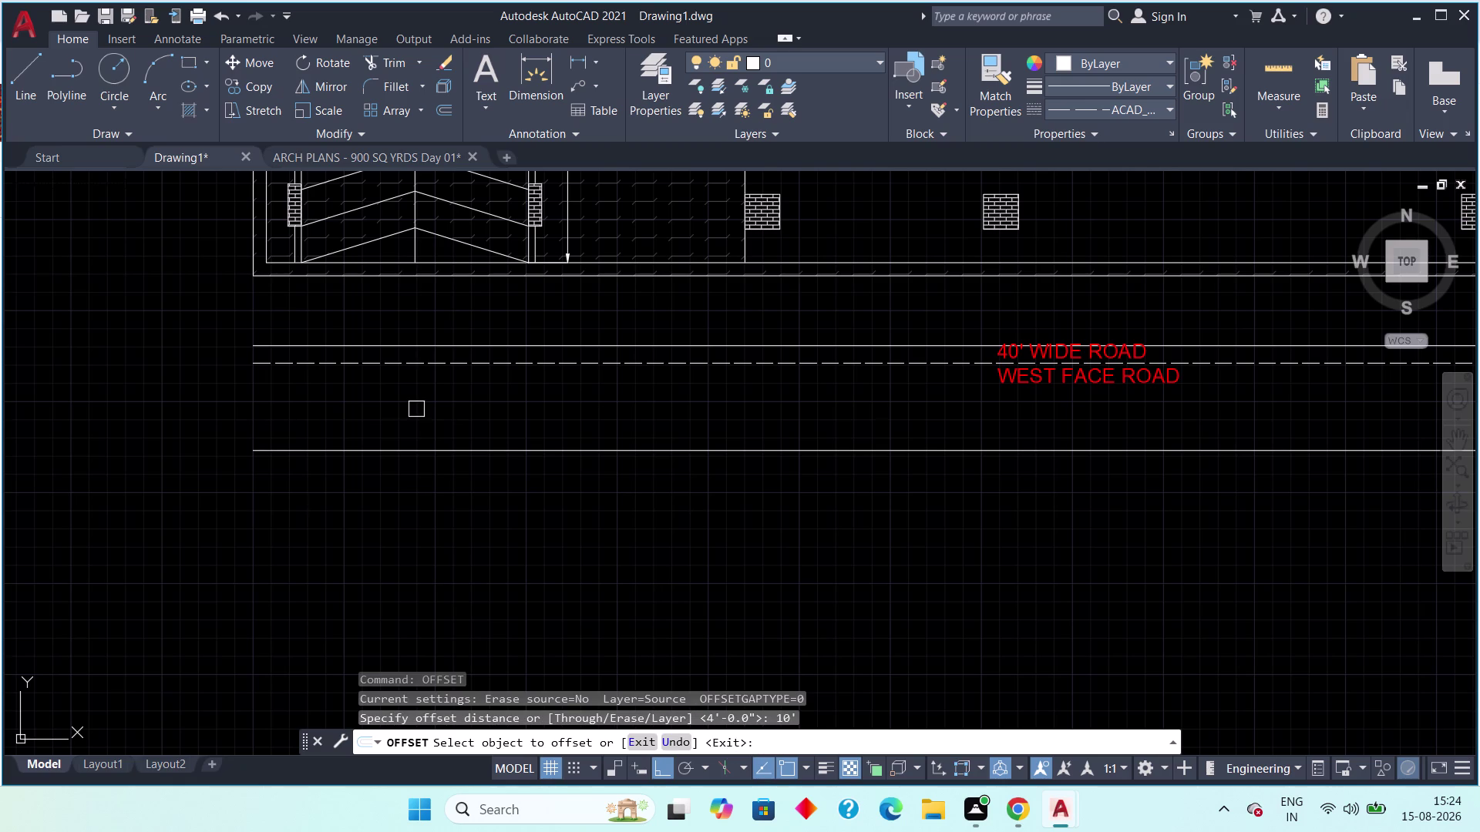
click(396, 349)
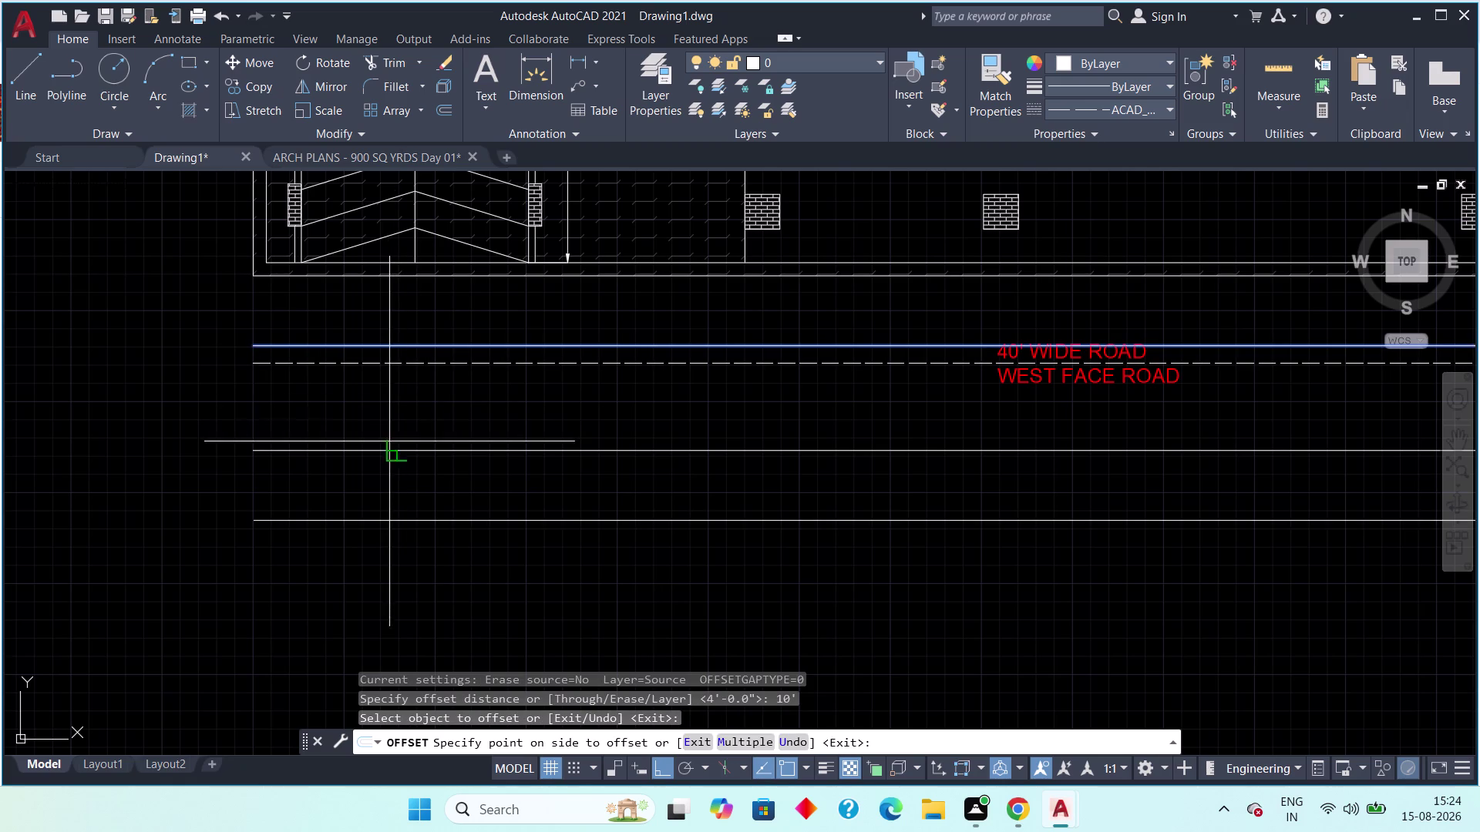
key(Escape)
key(Escape)
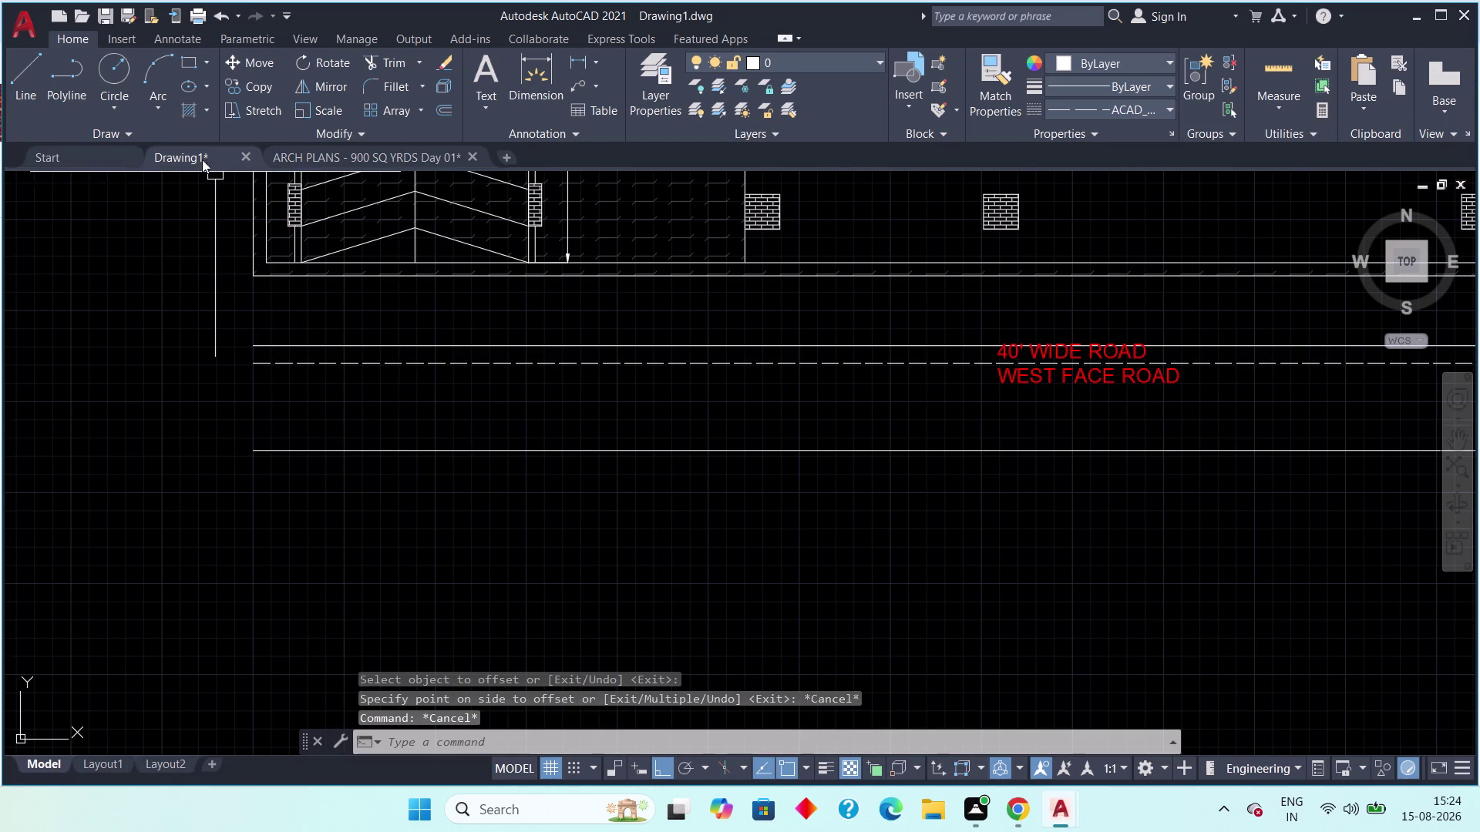
click(299, 162)
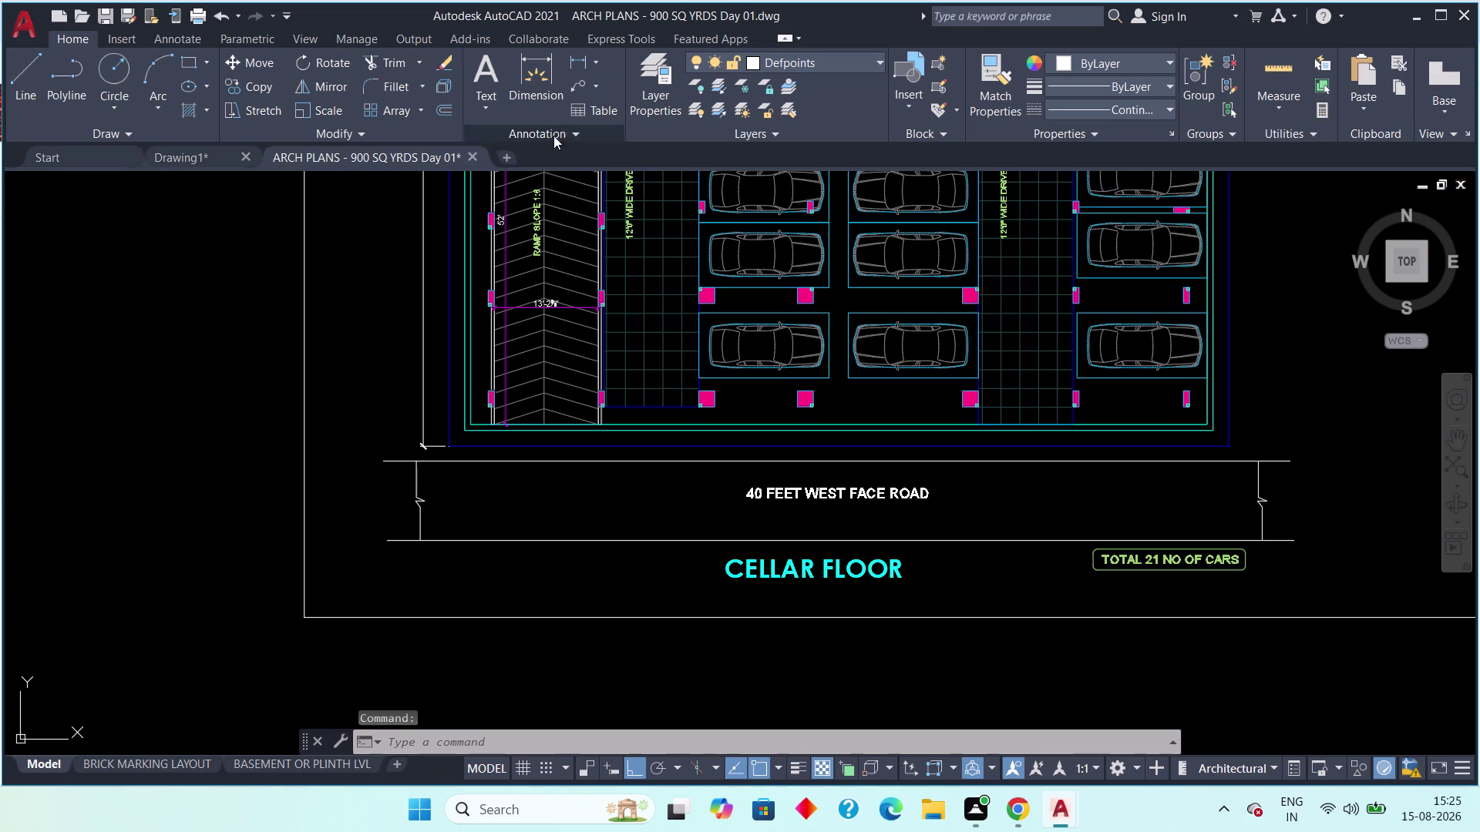
click(573, 52)
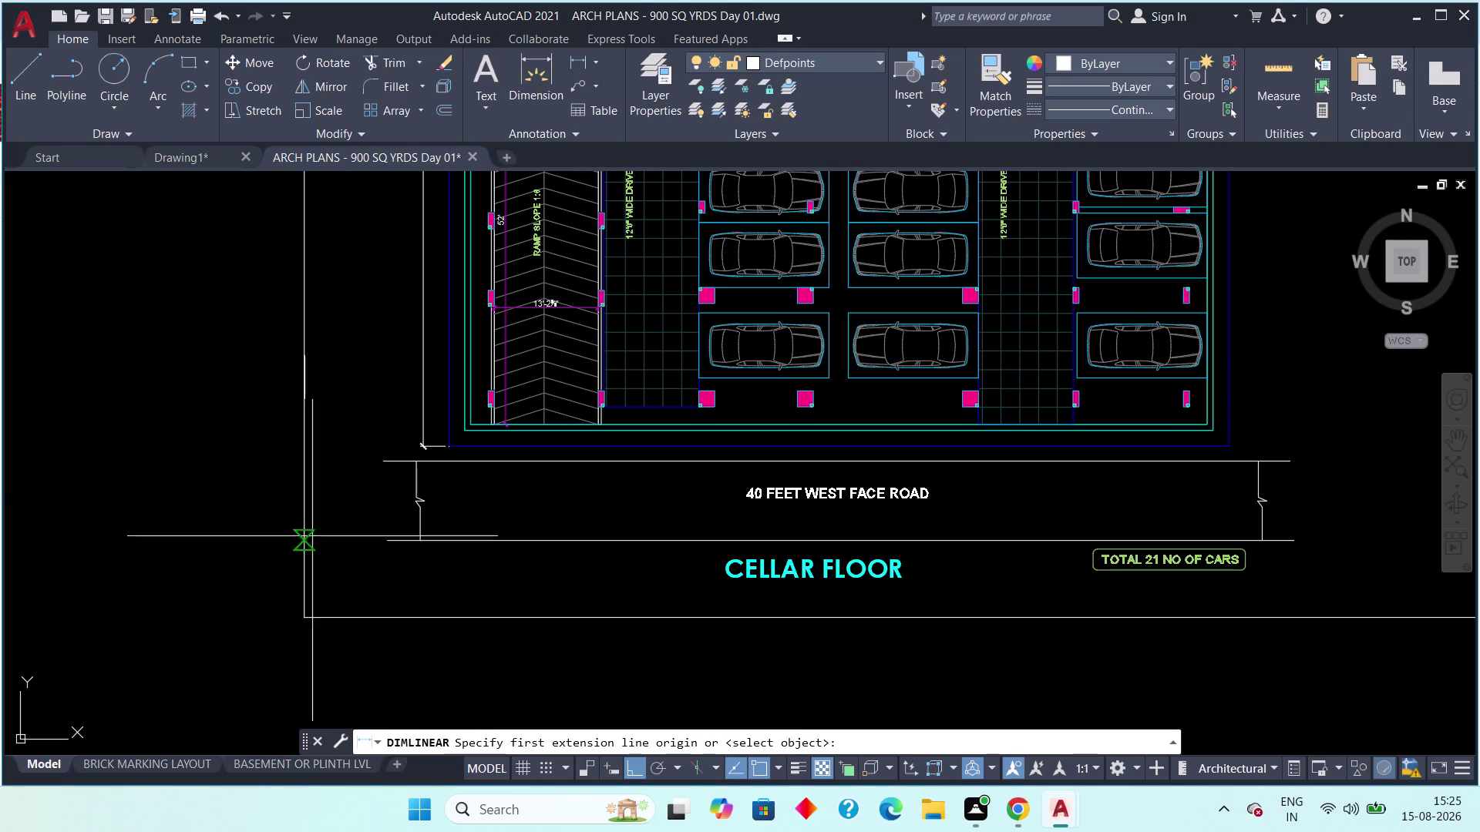
click(377, 461)
click(383, 535)
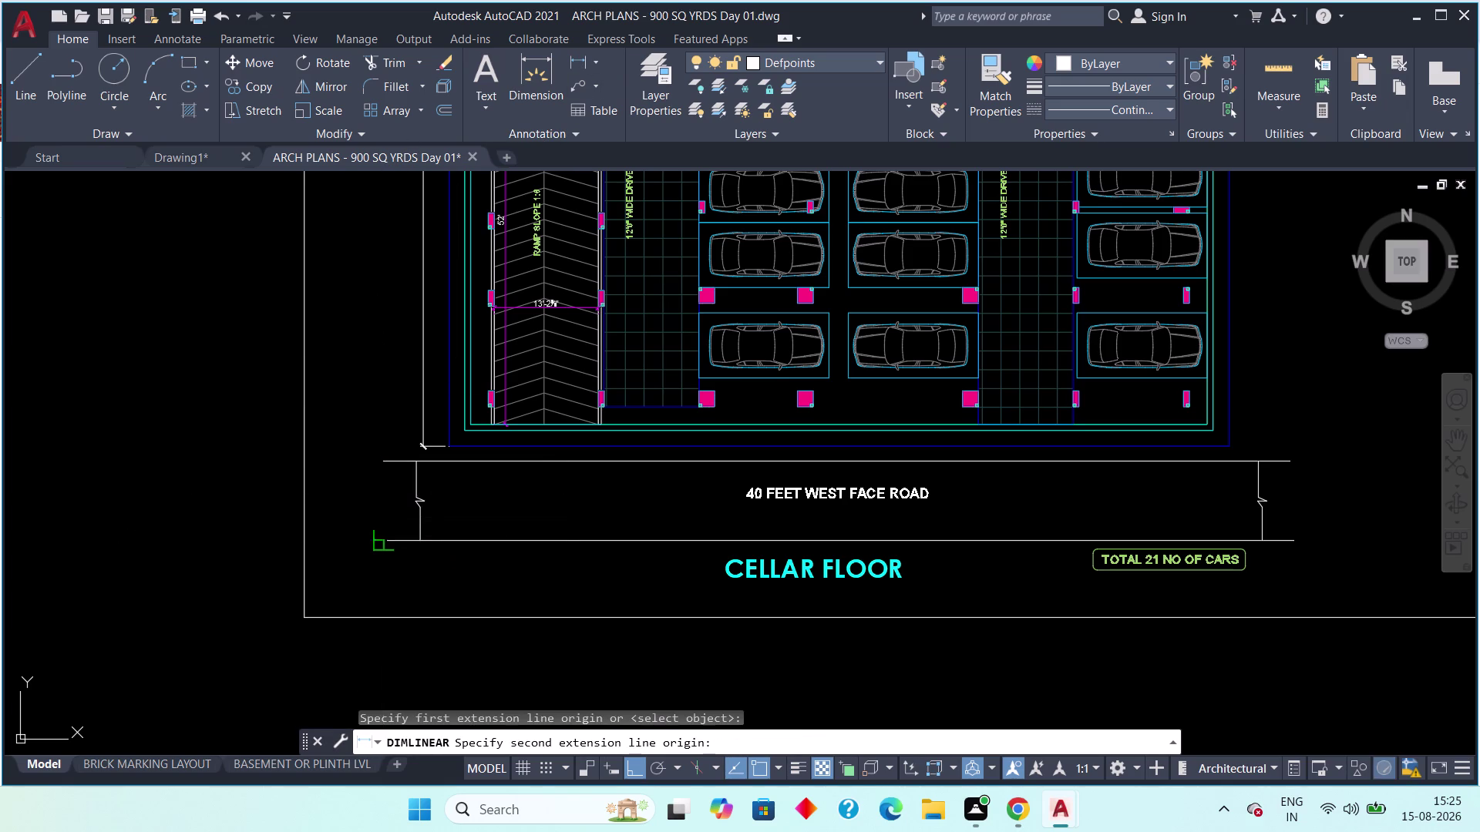
scroll(up, 3)
scroll(down, 3)
key(Escape)
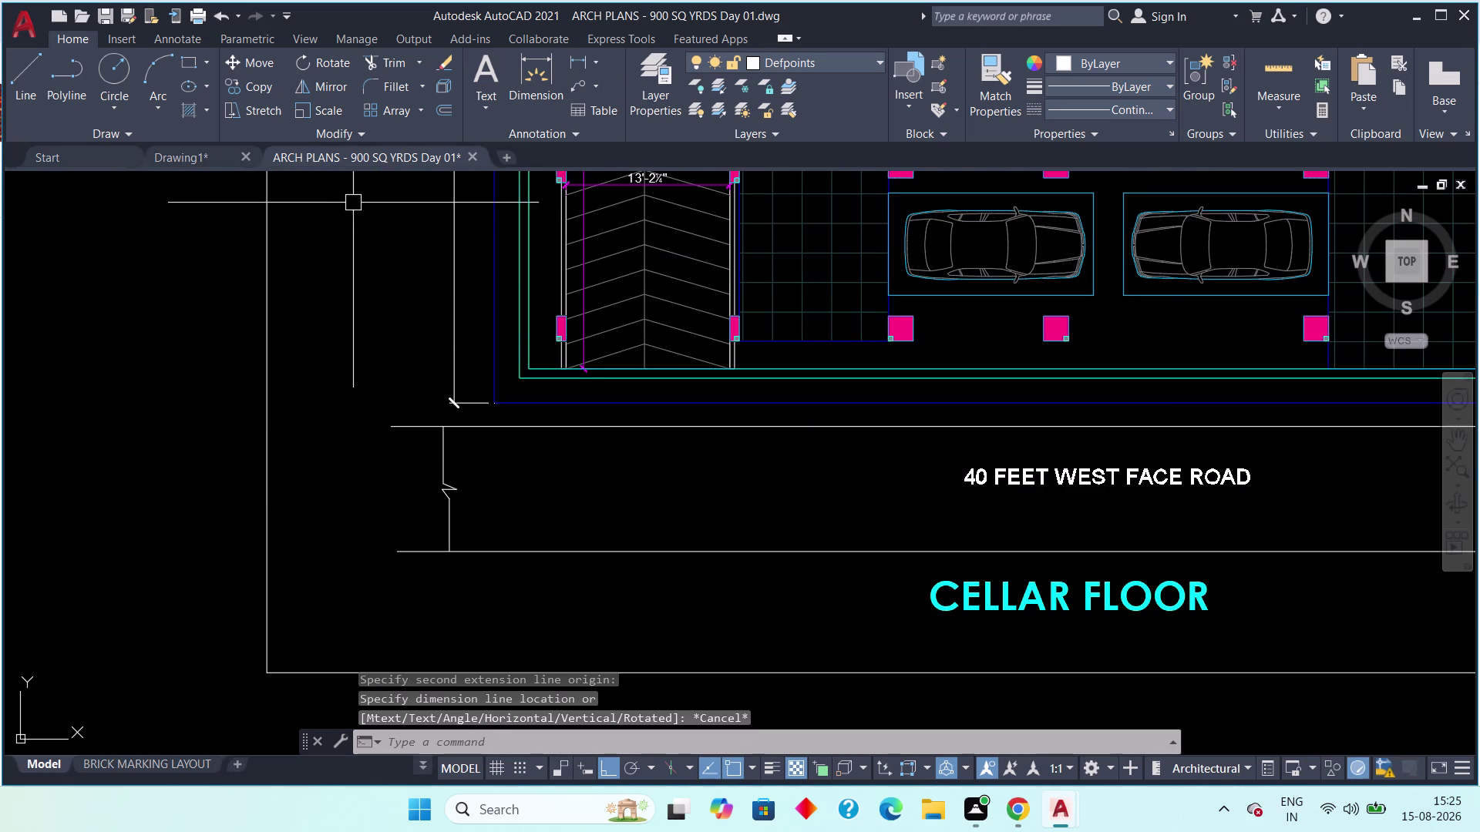
click(173, 155)
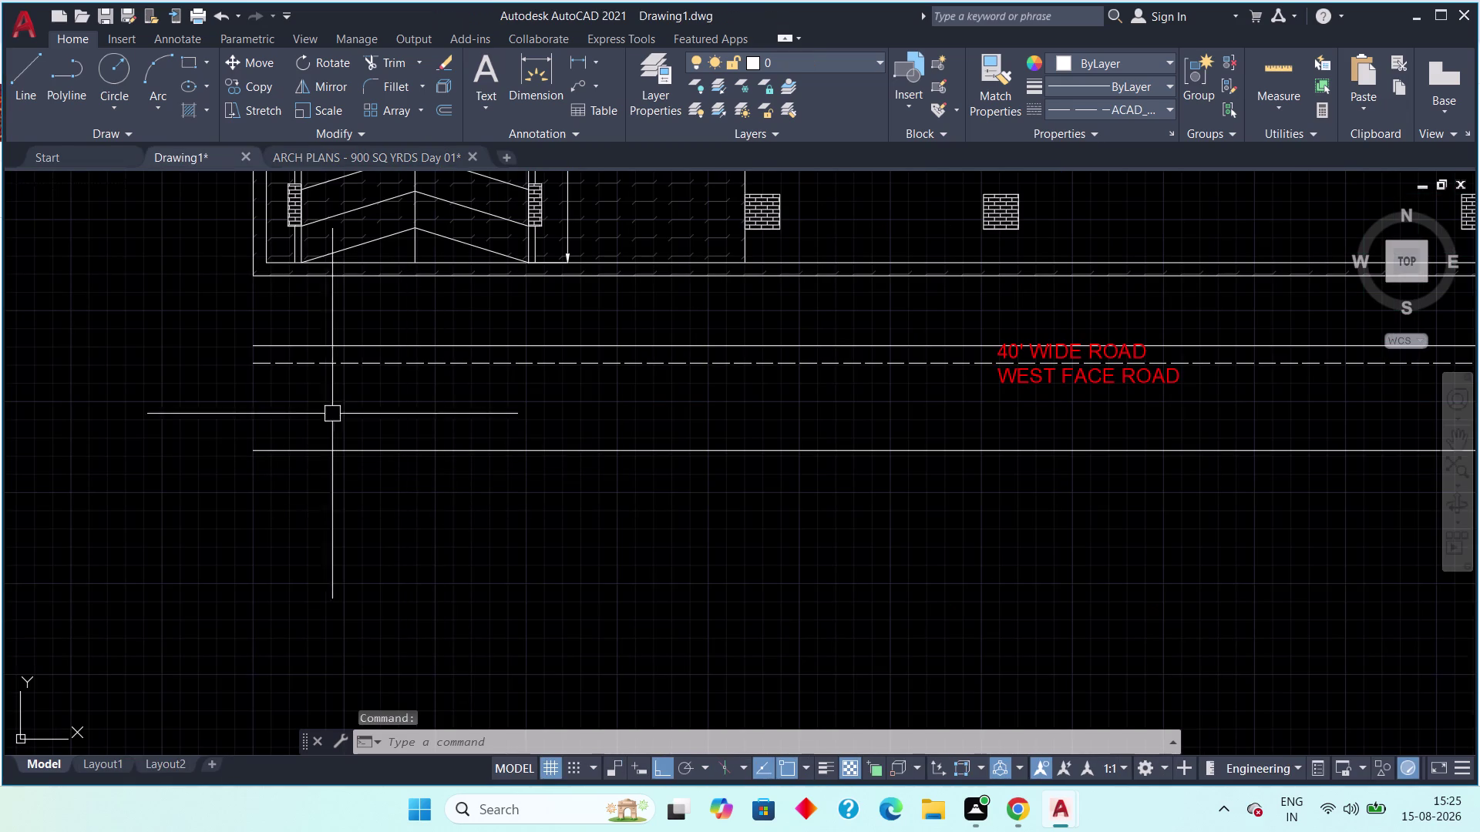
Offset the road's lower edge 10' downward and delete the original edge line.
middle_drag(316, 435, 360, 508)
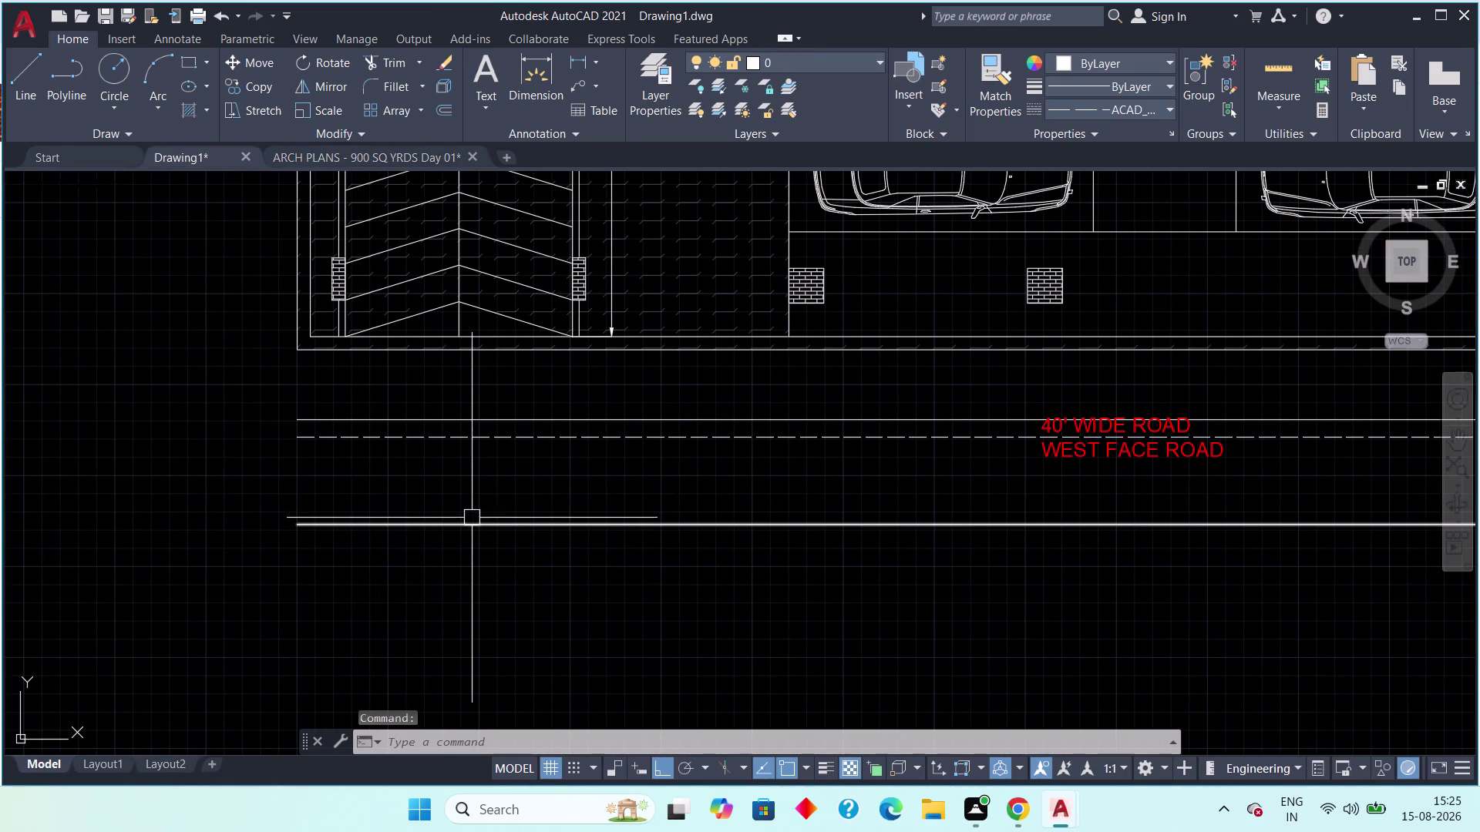
middle_drag(521, 518, 452, 495)
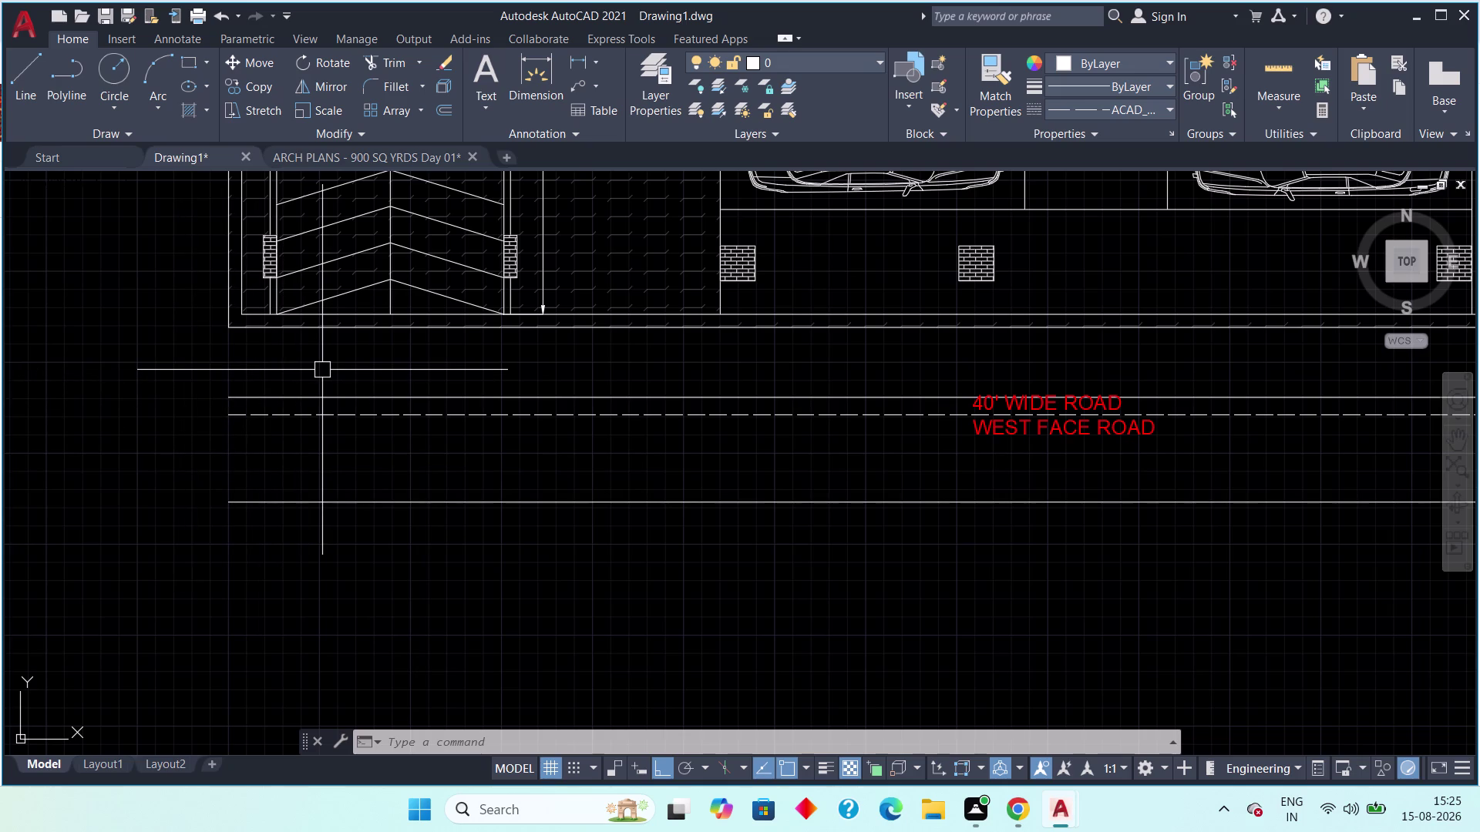
text(OFF 10)
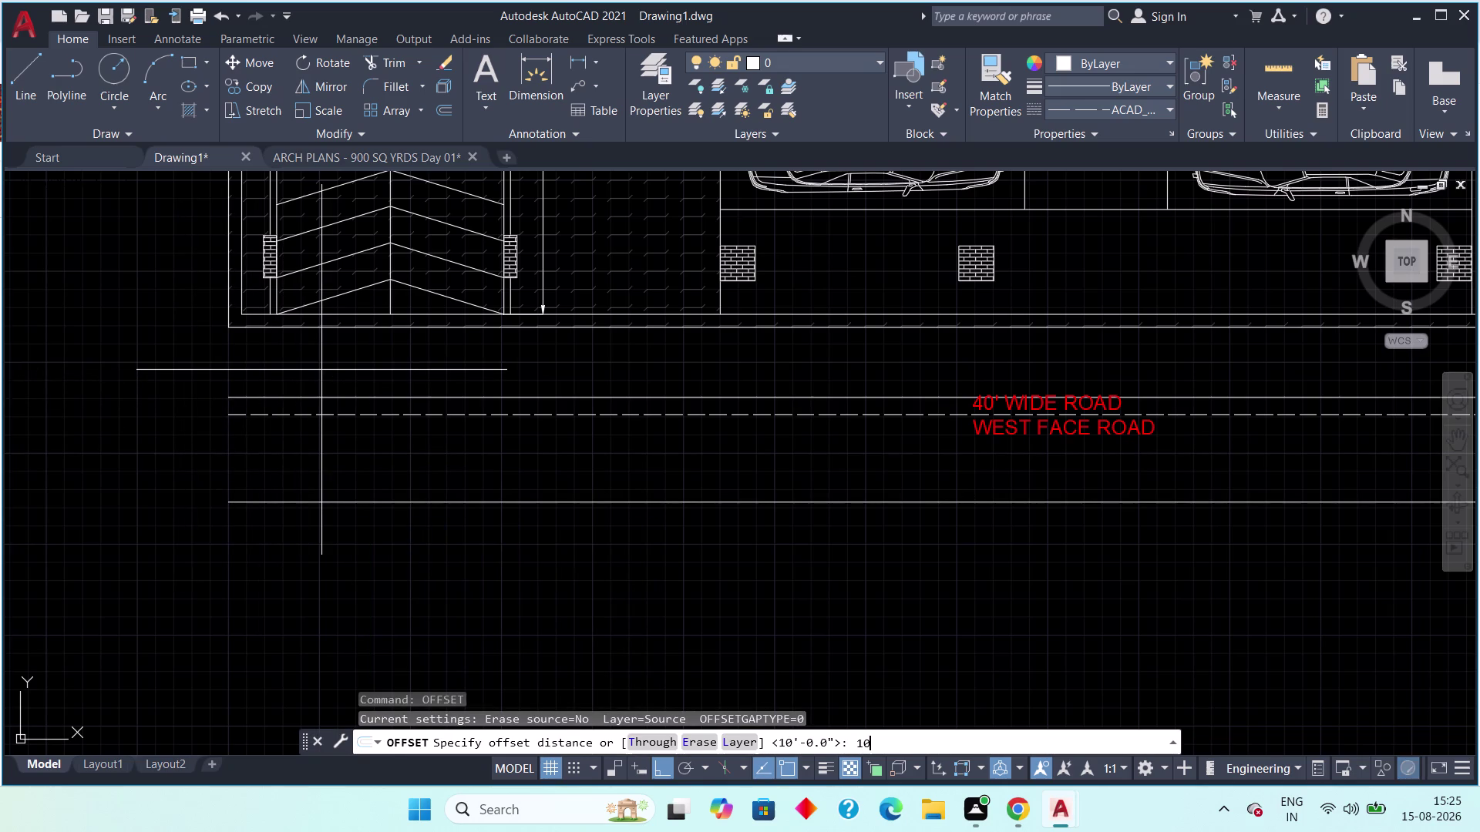
text(')
key(space)
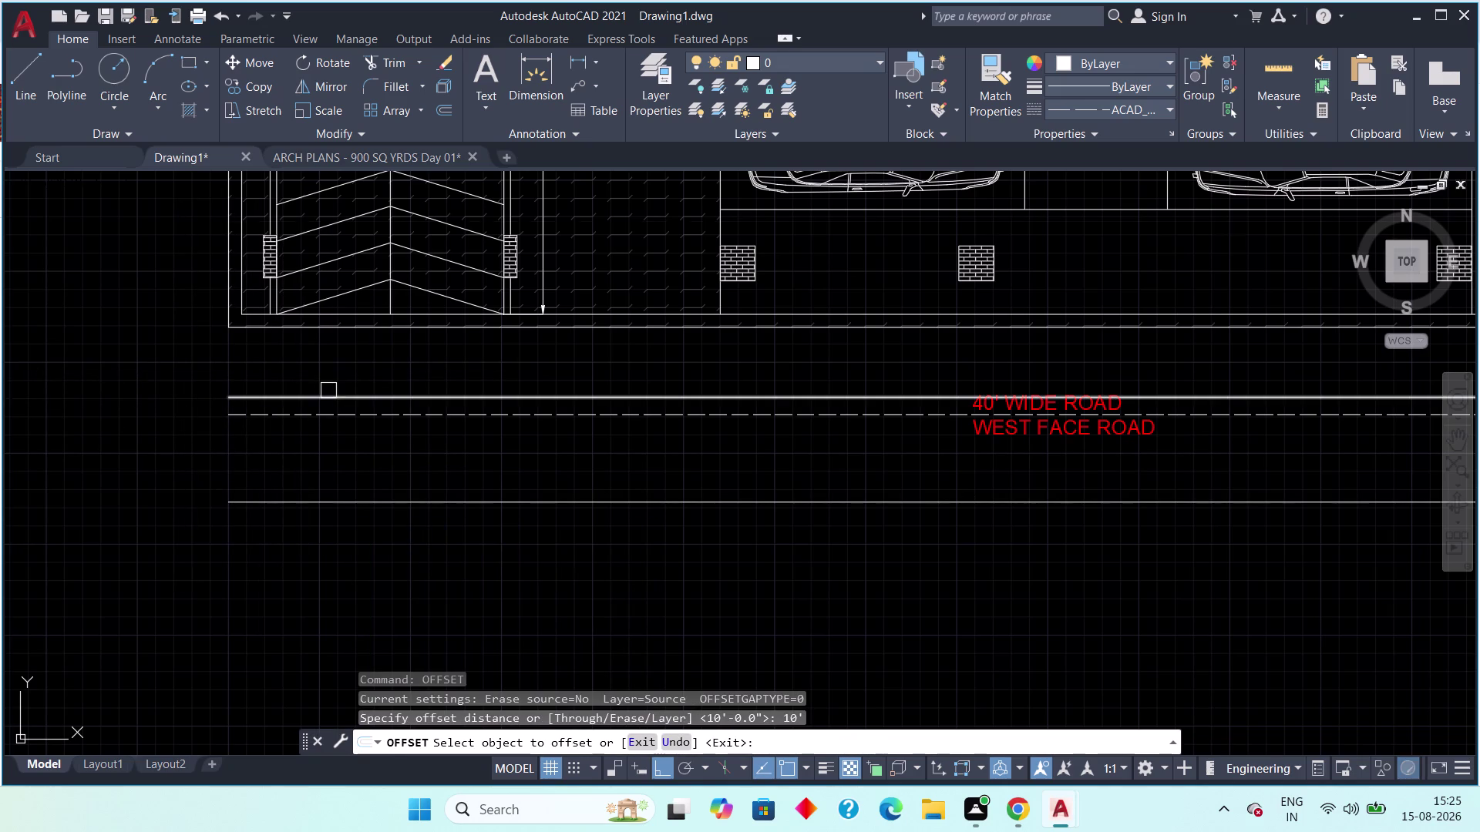
click(329, 391)
click(315, 532)
key(Escape)
drag(327, 489, 283, 521)
click(266, 544)
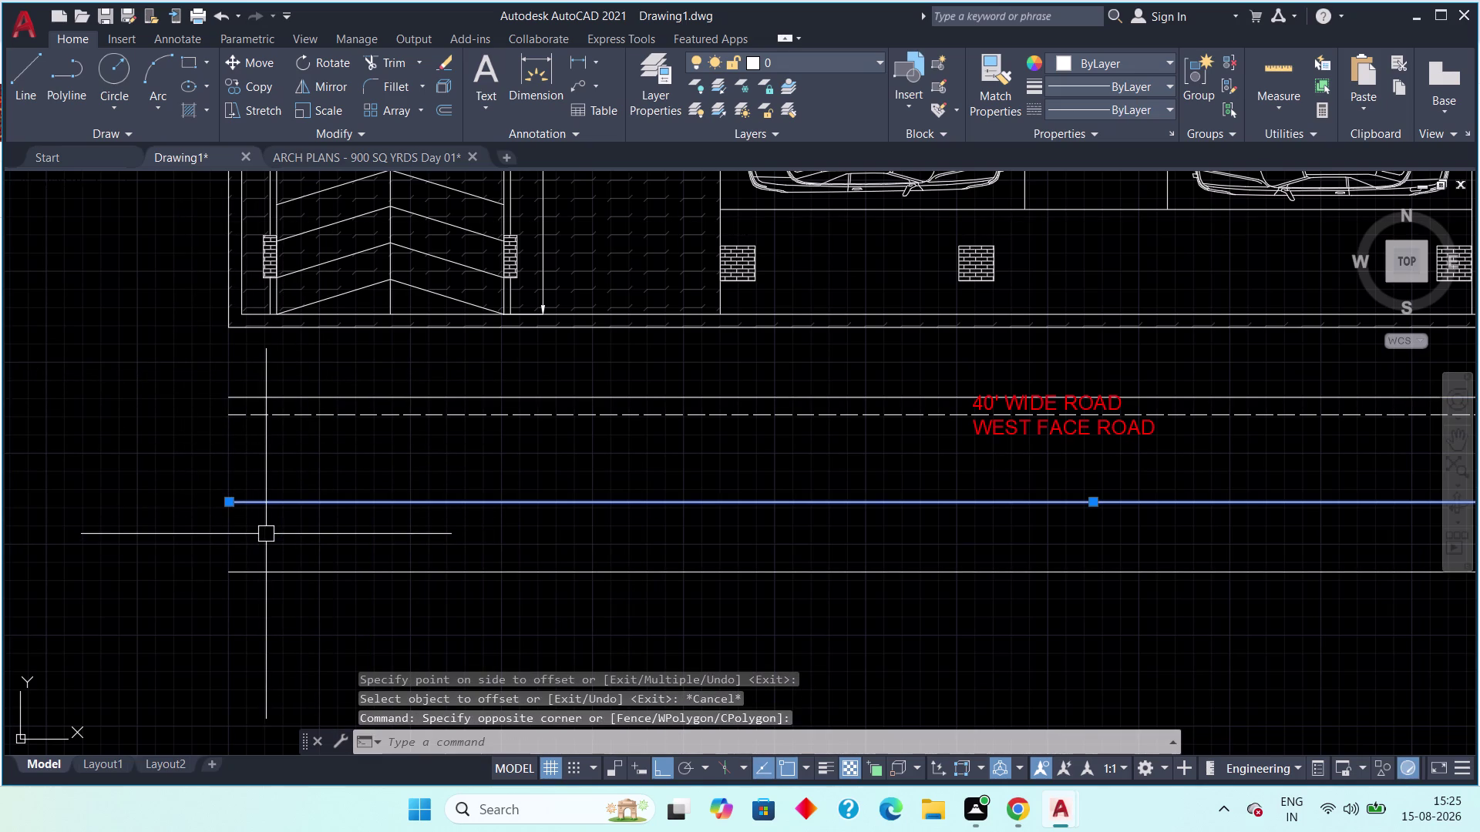
key(Delete)
middle_drag(275, 531, 331, 509)
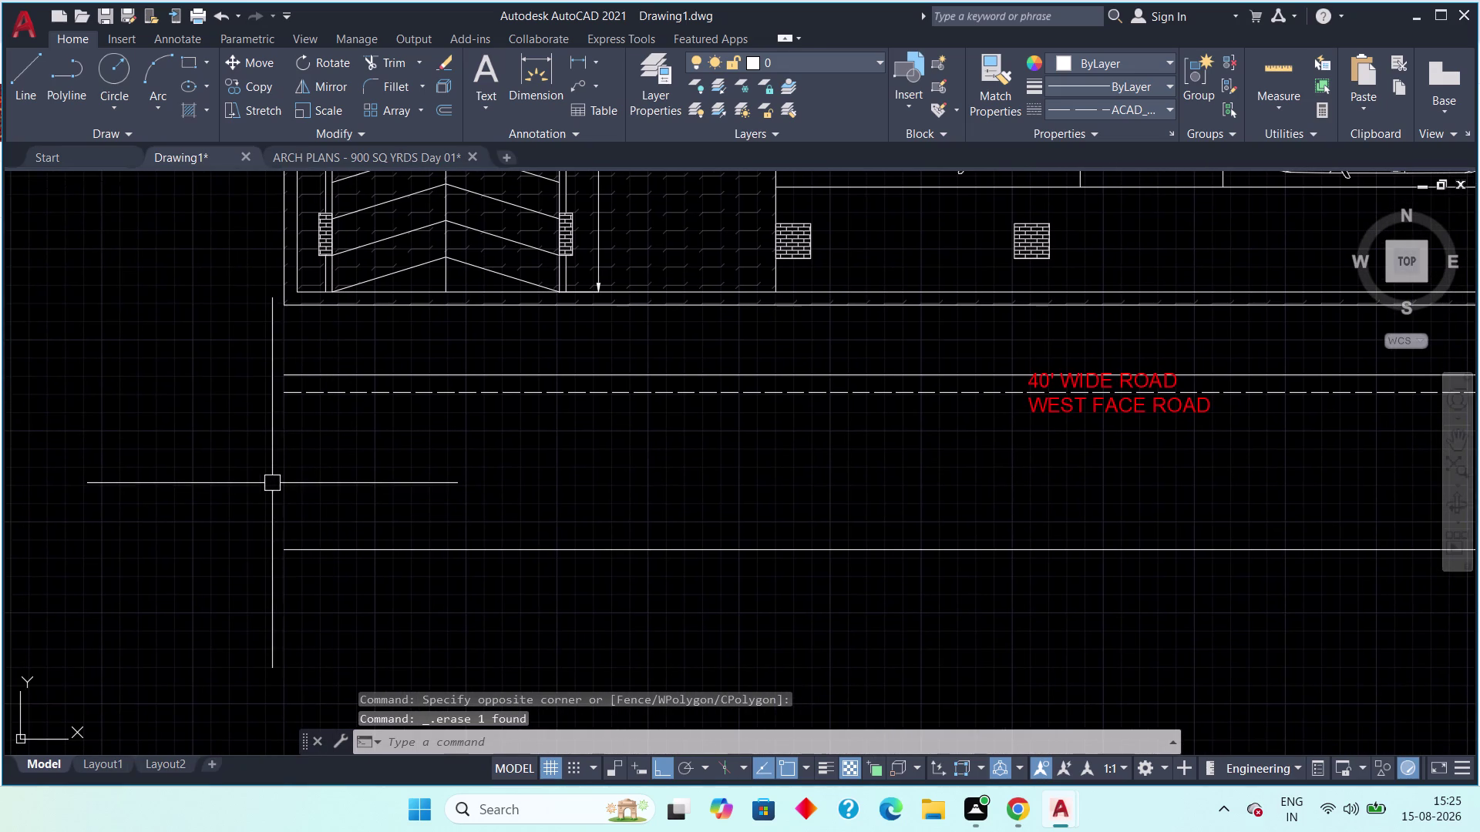
Draw a vertical line from the road's upper edge to its new lower edge, closing the left end.
click(19, 83)
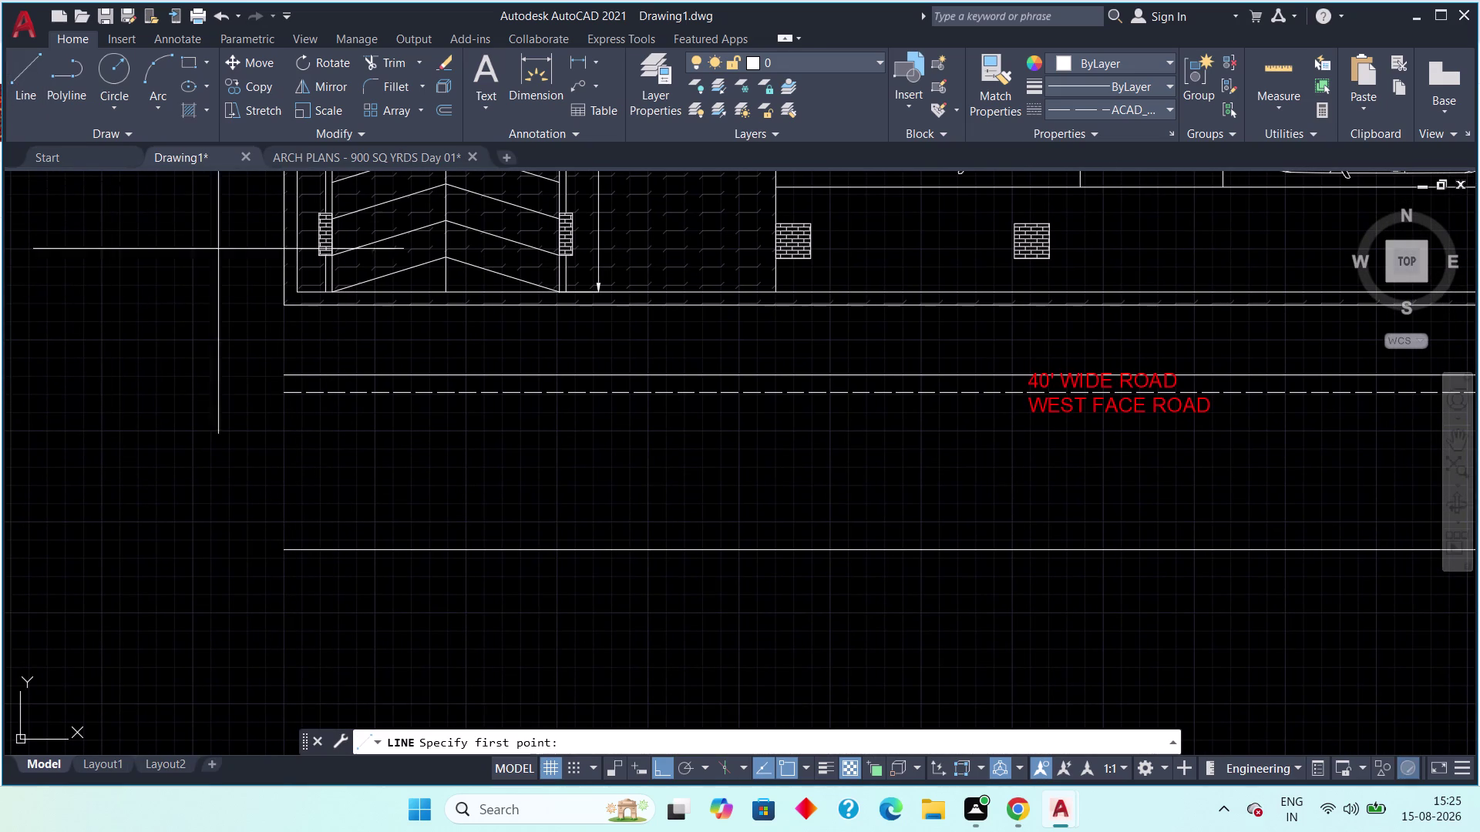
click(282, 369)
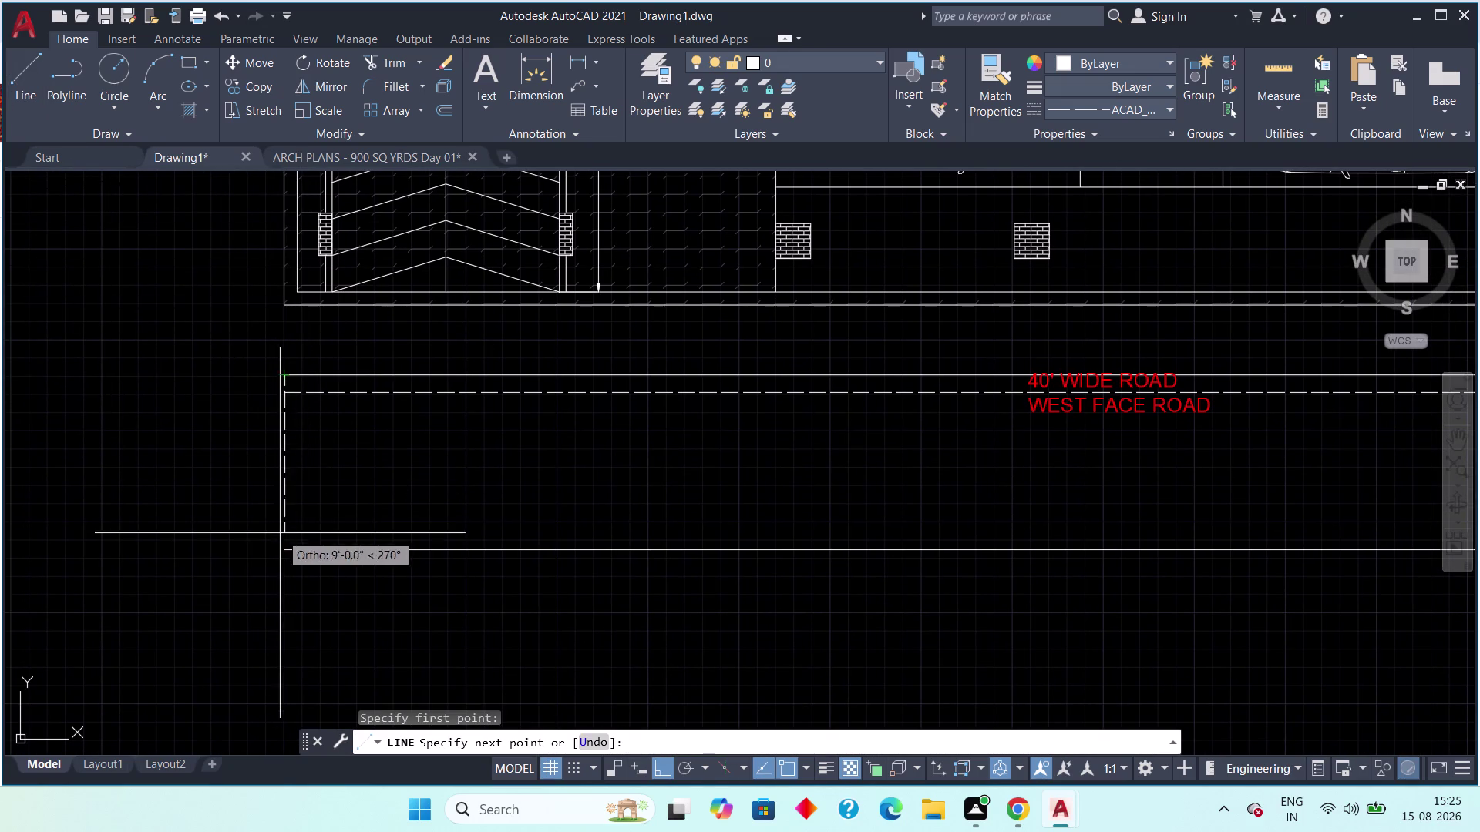
click(274, 550)
key(Escape)
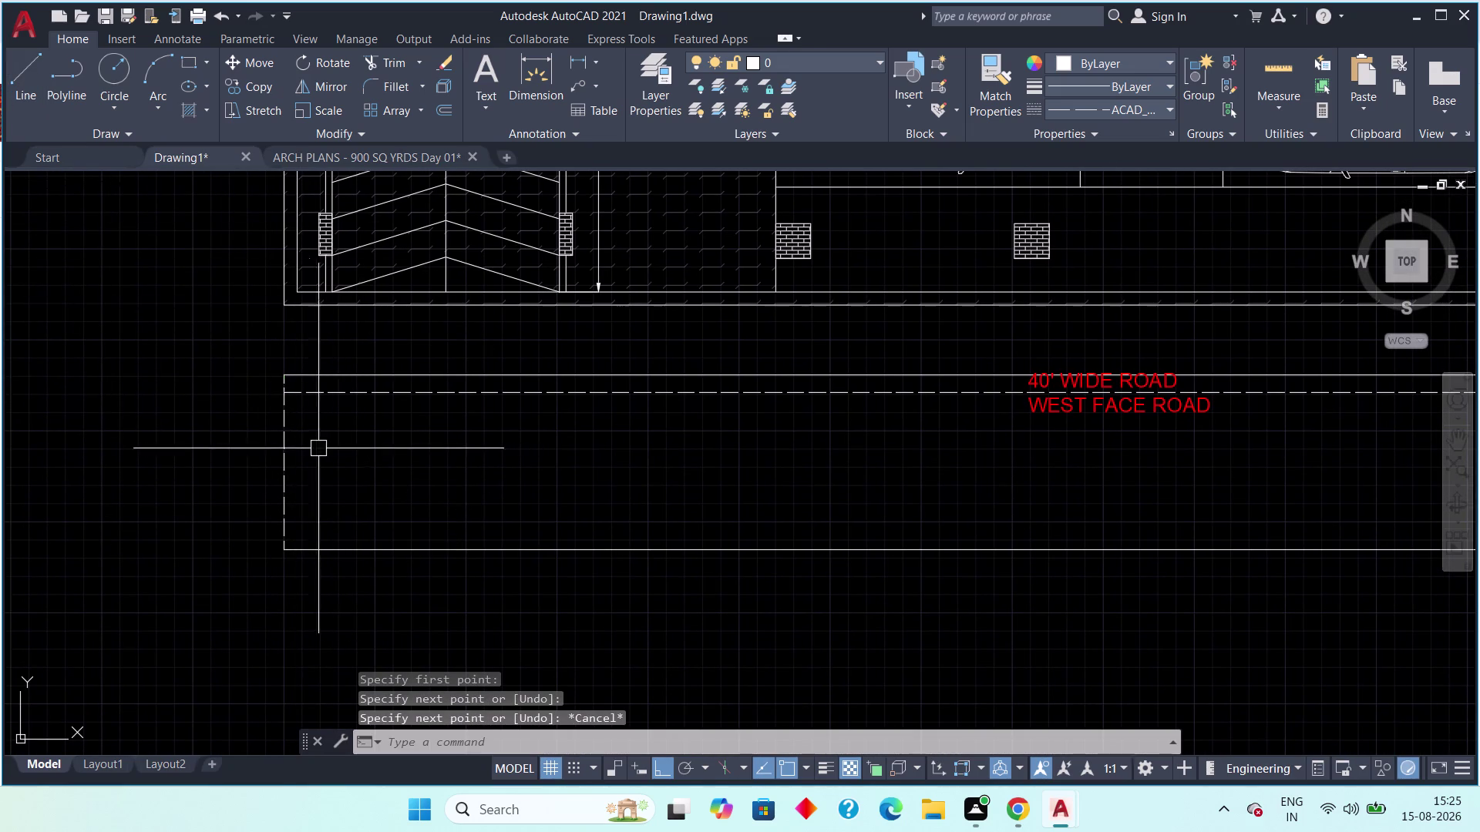
middle_drag(312, 447, 309, 501)
scroll(up, 3)
middle_drag(307, 501, 370, 494)
scroll(down, 3)
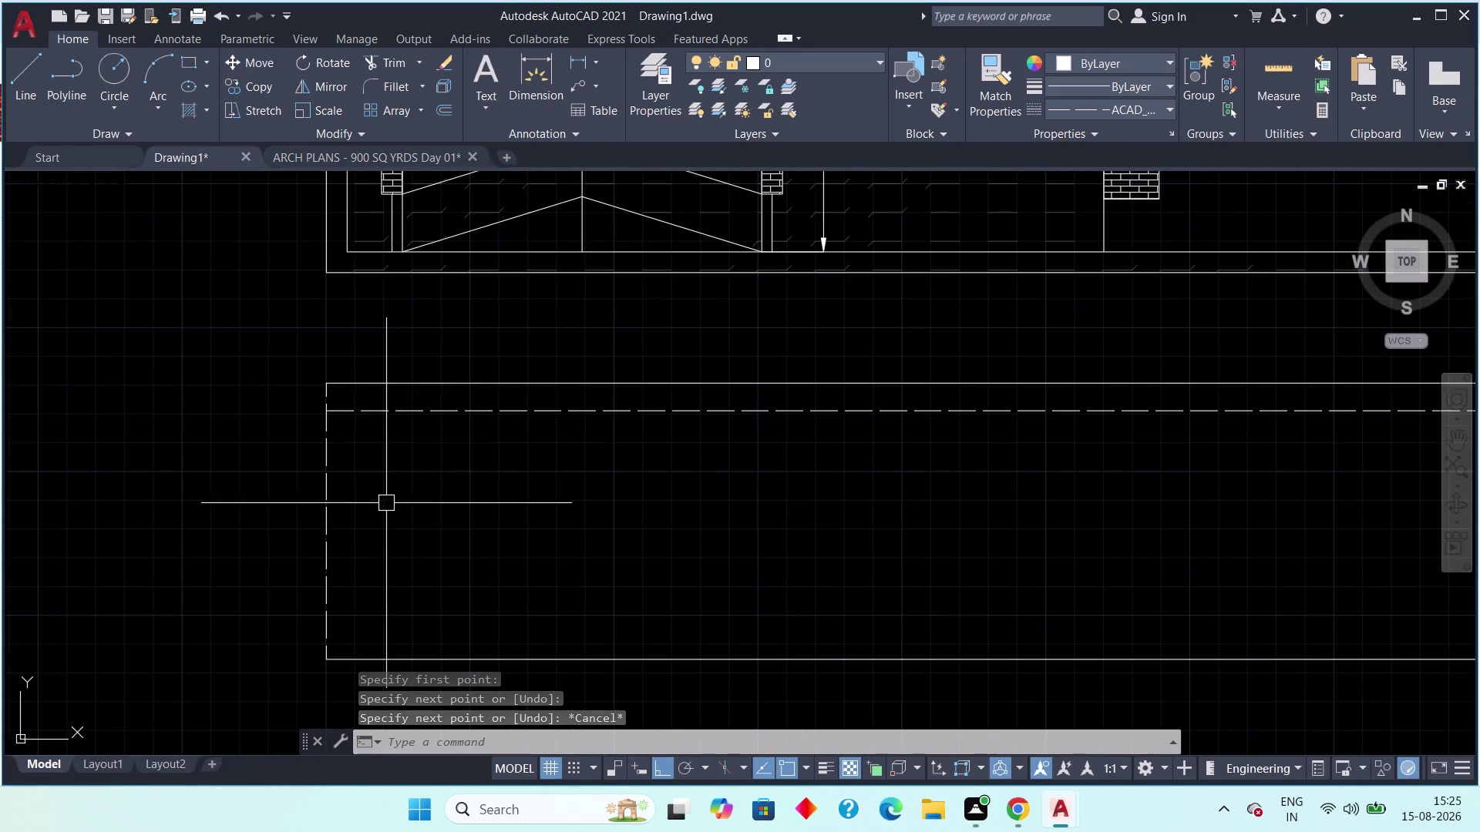
key(l)
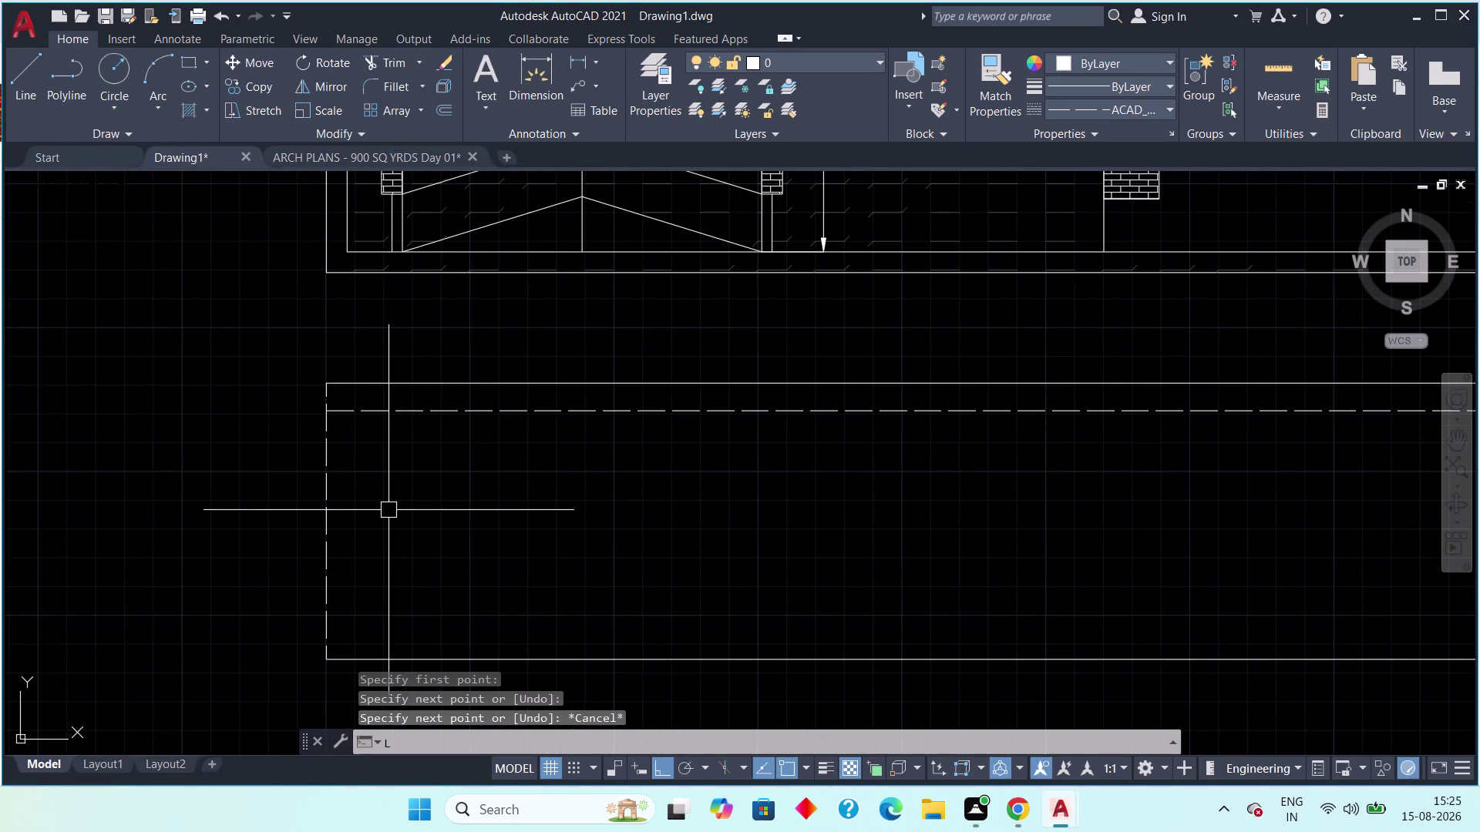
key(space)
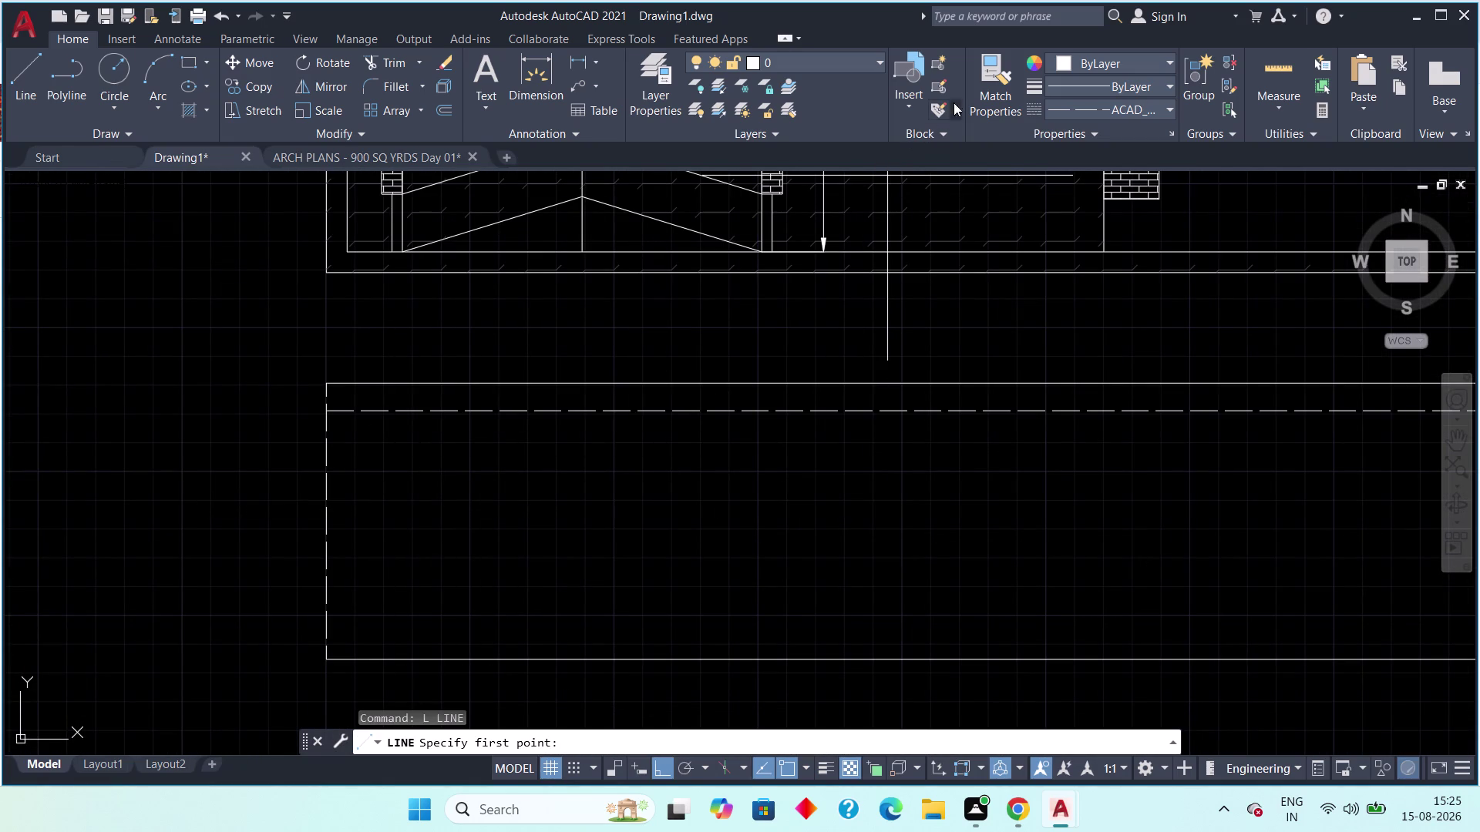
Set the line type to ByLayer and cancel the unfinished line.
click(1155, 105)
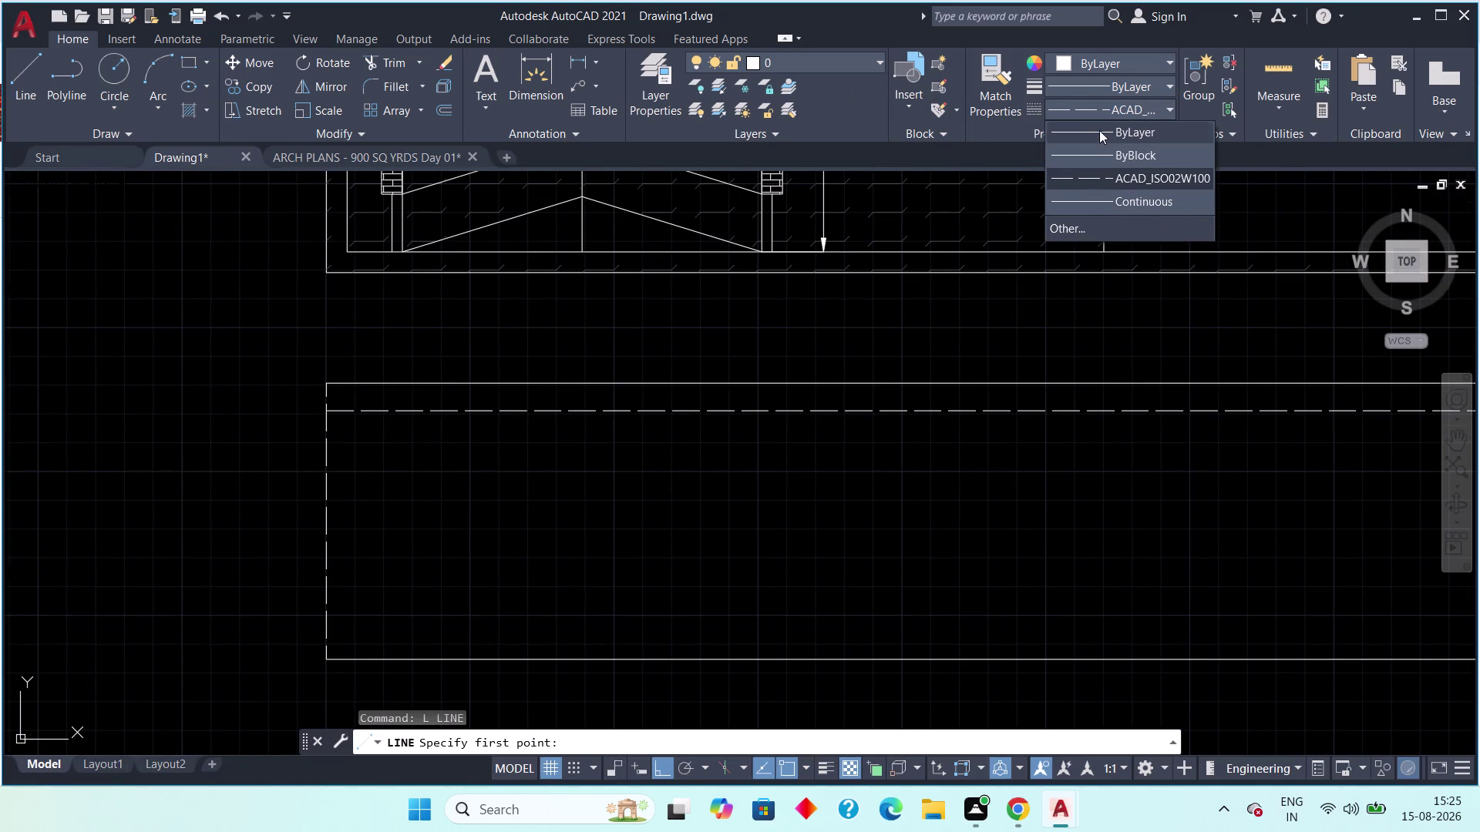
click(1096, 131)
click(735, 540)
click(892, 542)
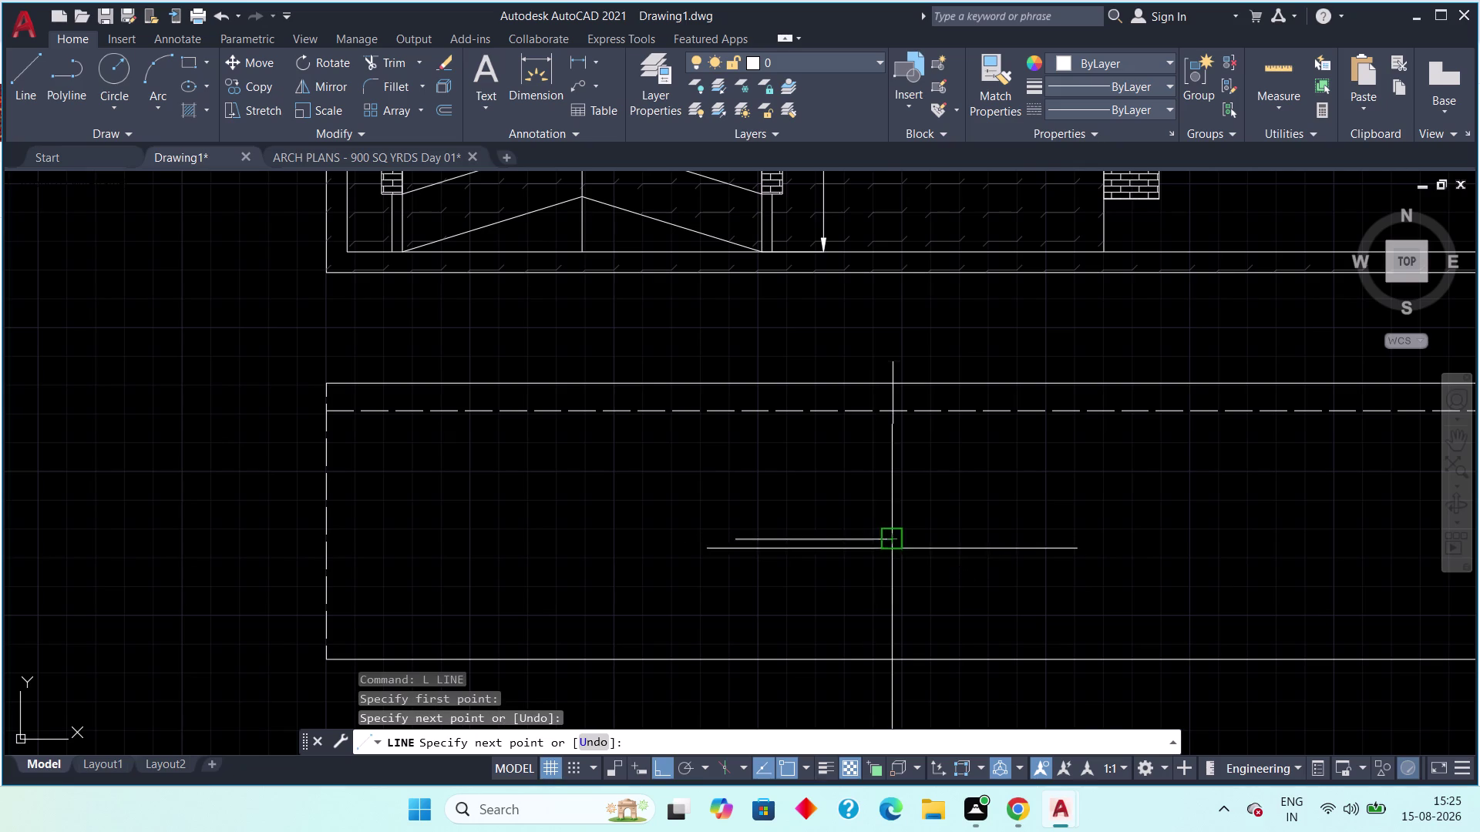
click(861, 597)
key(Escape)
key(Escape)
Delete the stray line pieces beside the road.
drag(972, 485, 827, 539)
click(720, 597)
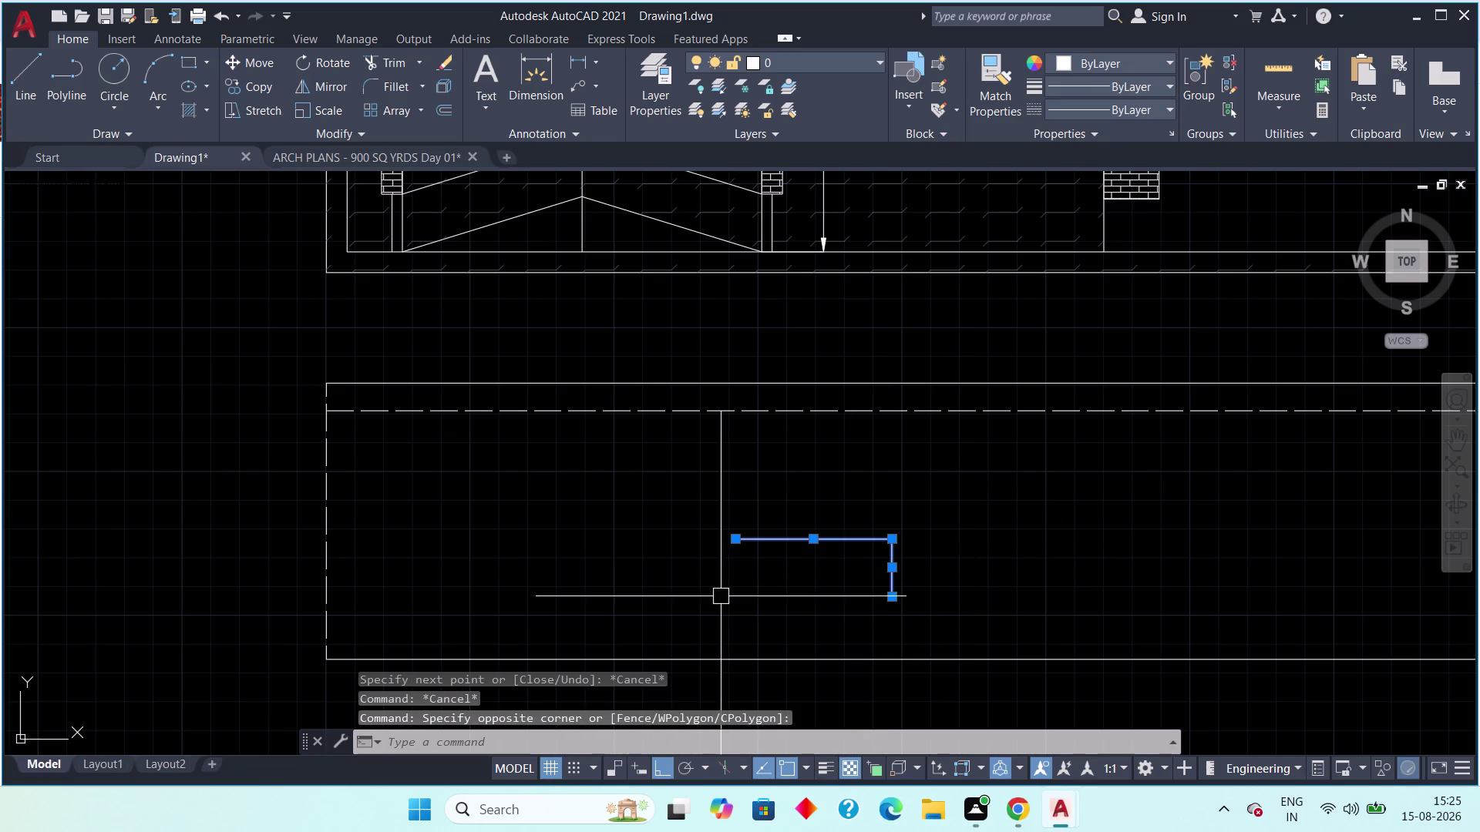
key(Delete)
middle_drag(700, 585, 744, 583)
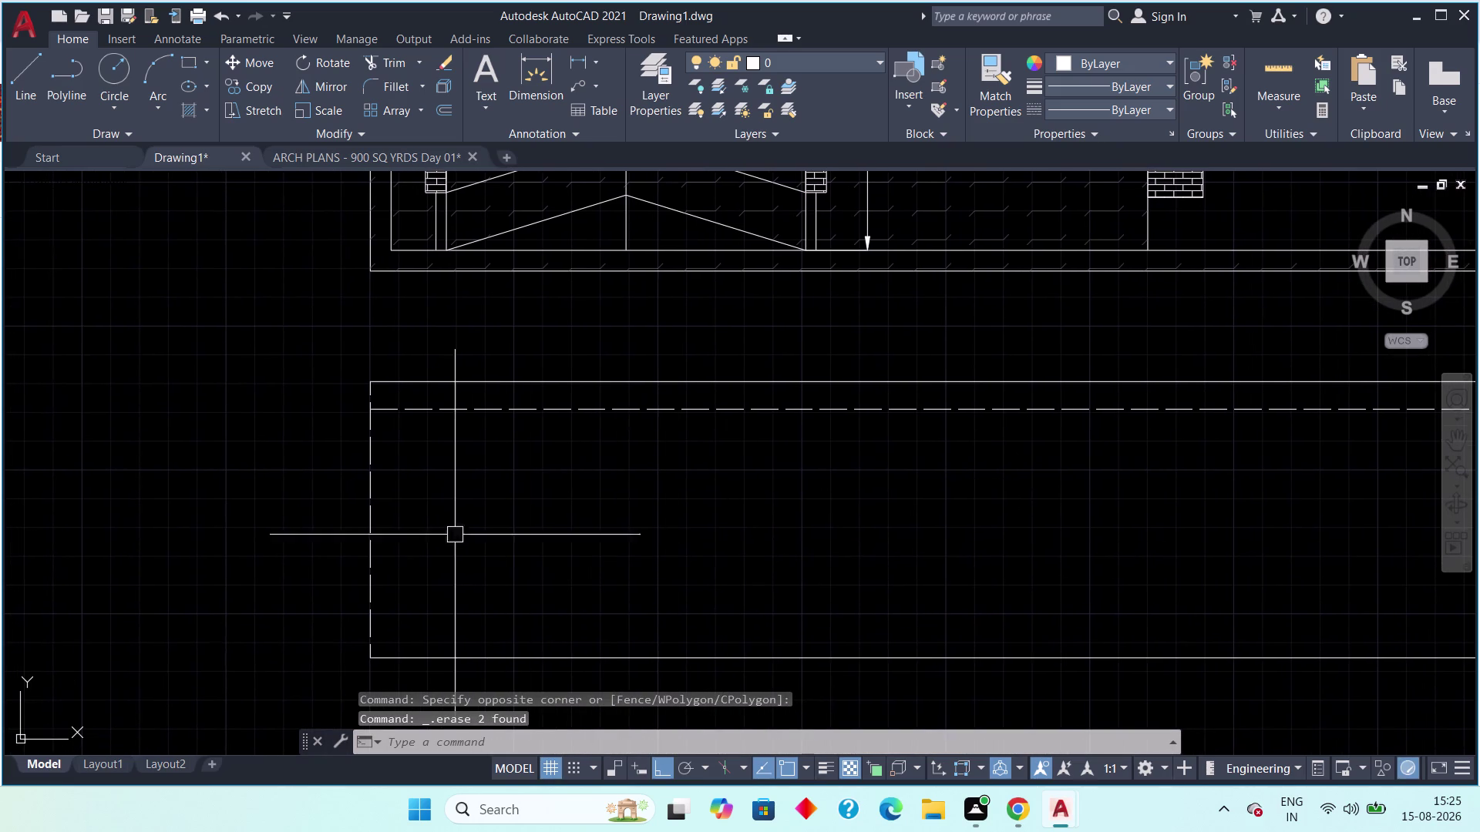
drag(421, 494, 336, 551)
click(302, 572)
key(Delete)
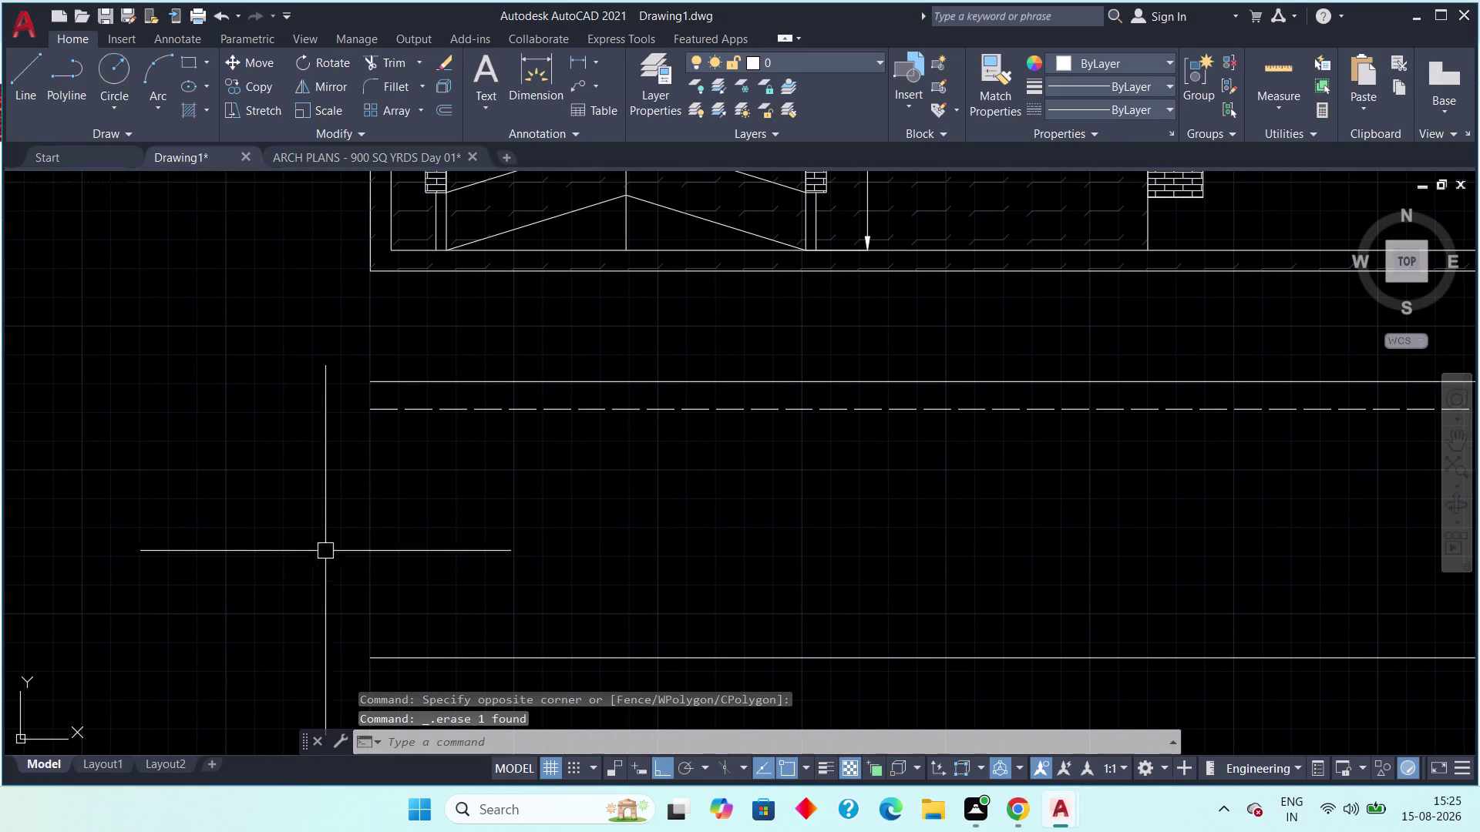
Start a line at the road corner, then cancel it.
click(14, 53)
click(374, 376)
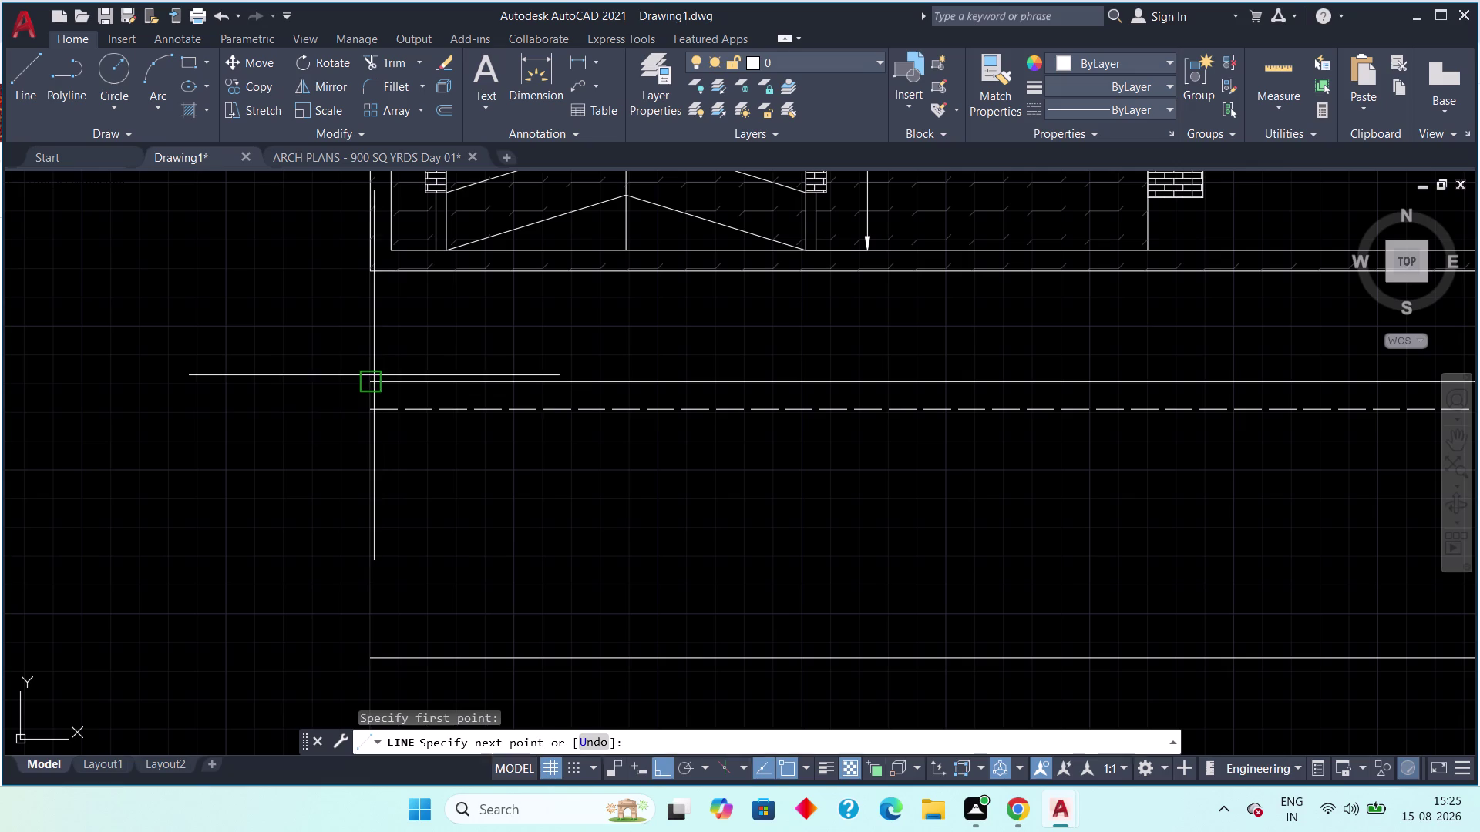
click(375, 656)
key(Escape)
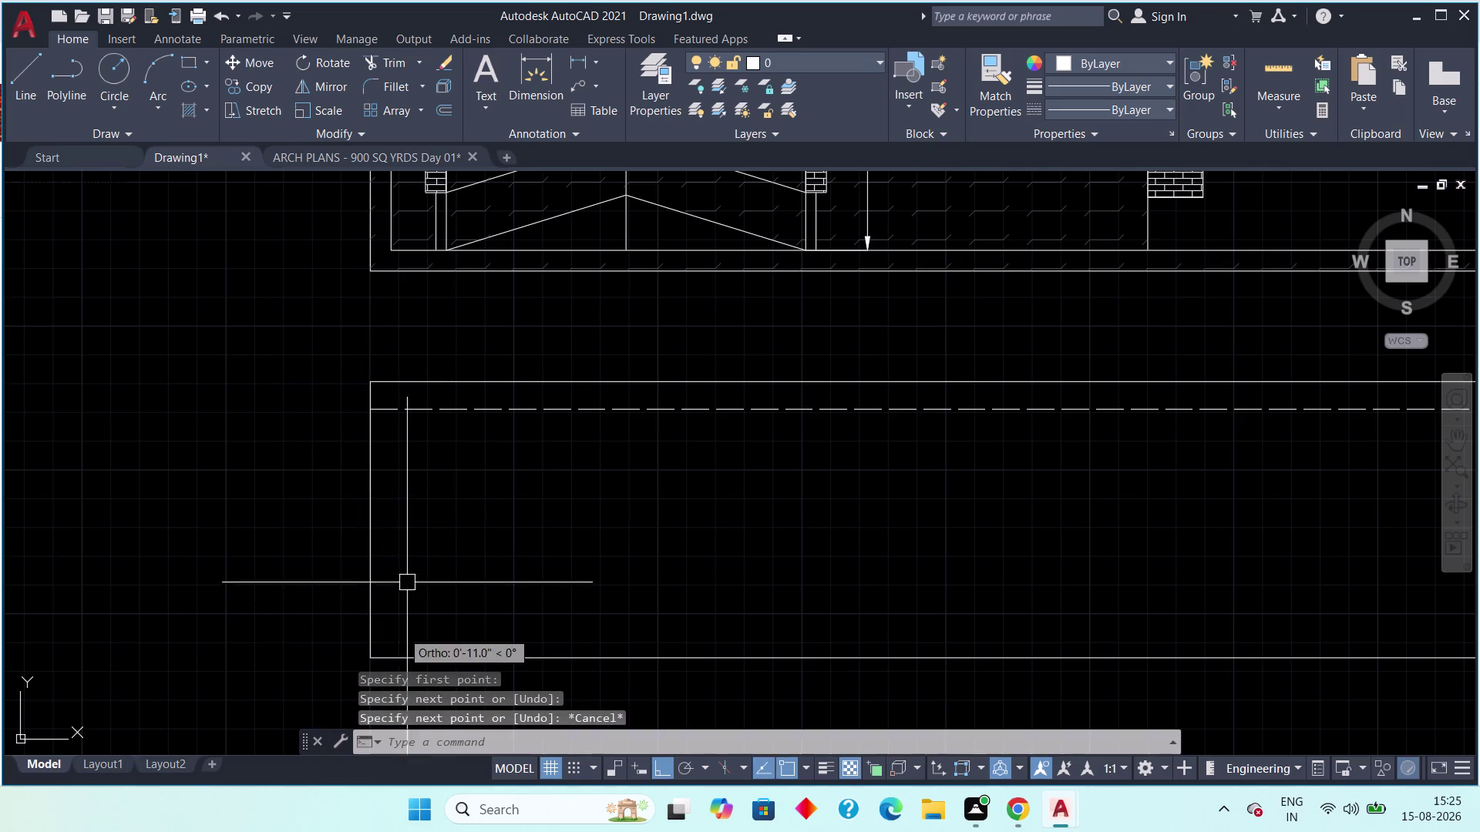
key(Escape)
Select the dashed road centre line and start MOVE on it.
middle_drag(425, 504, 373, 616)
scroll(up, 3)
click(439, 479)
click(402, 523)
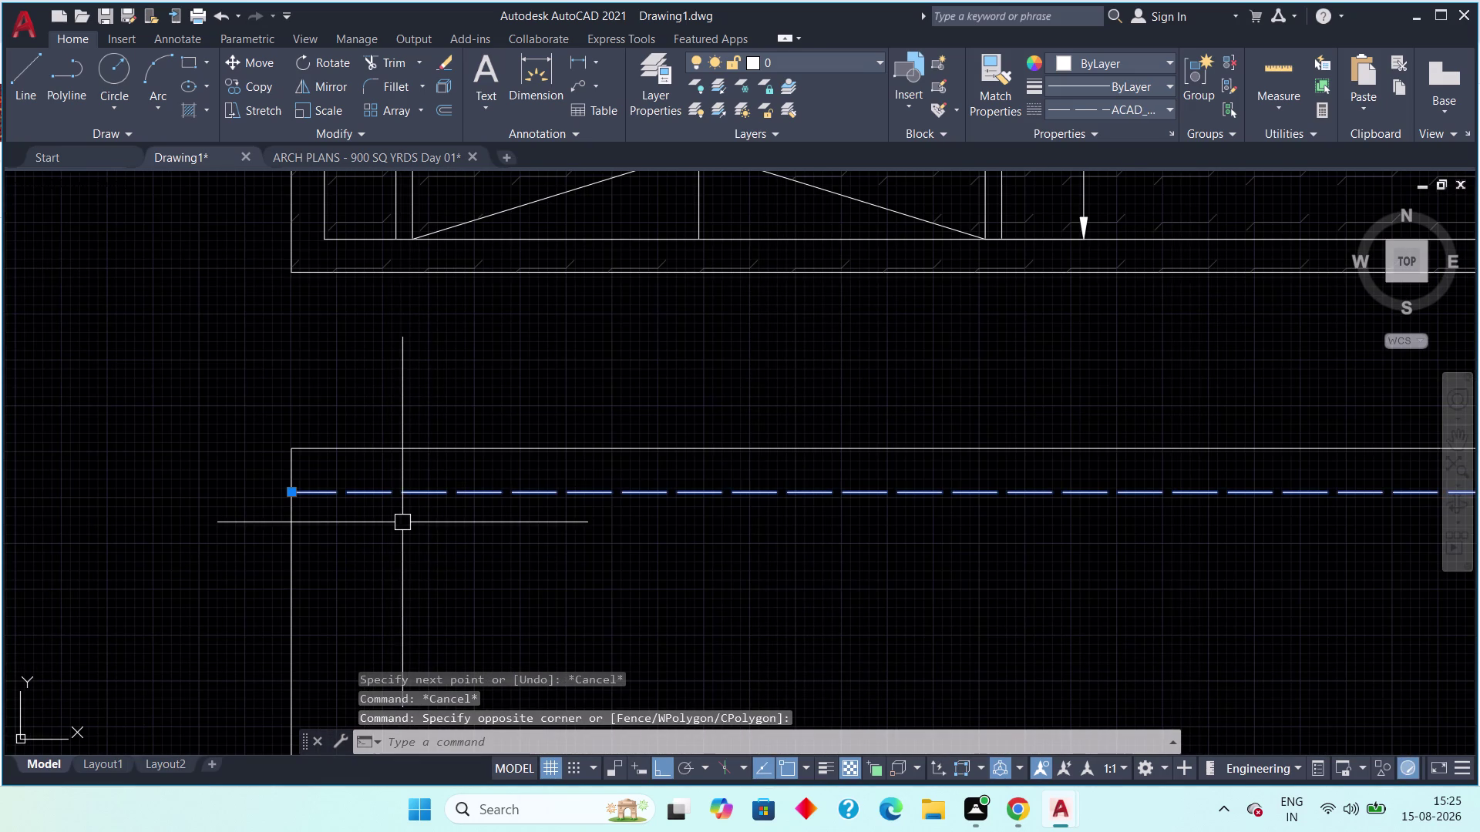
text(M)
key(space)
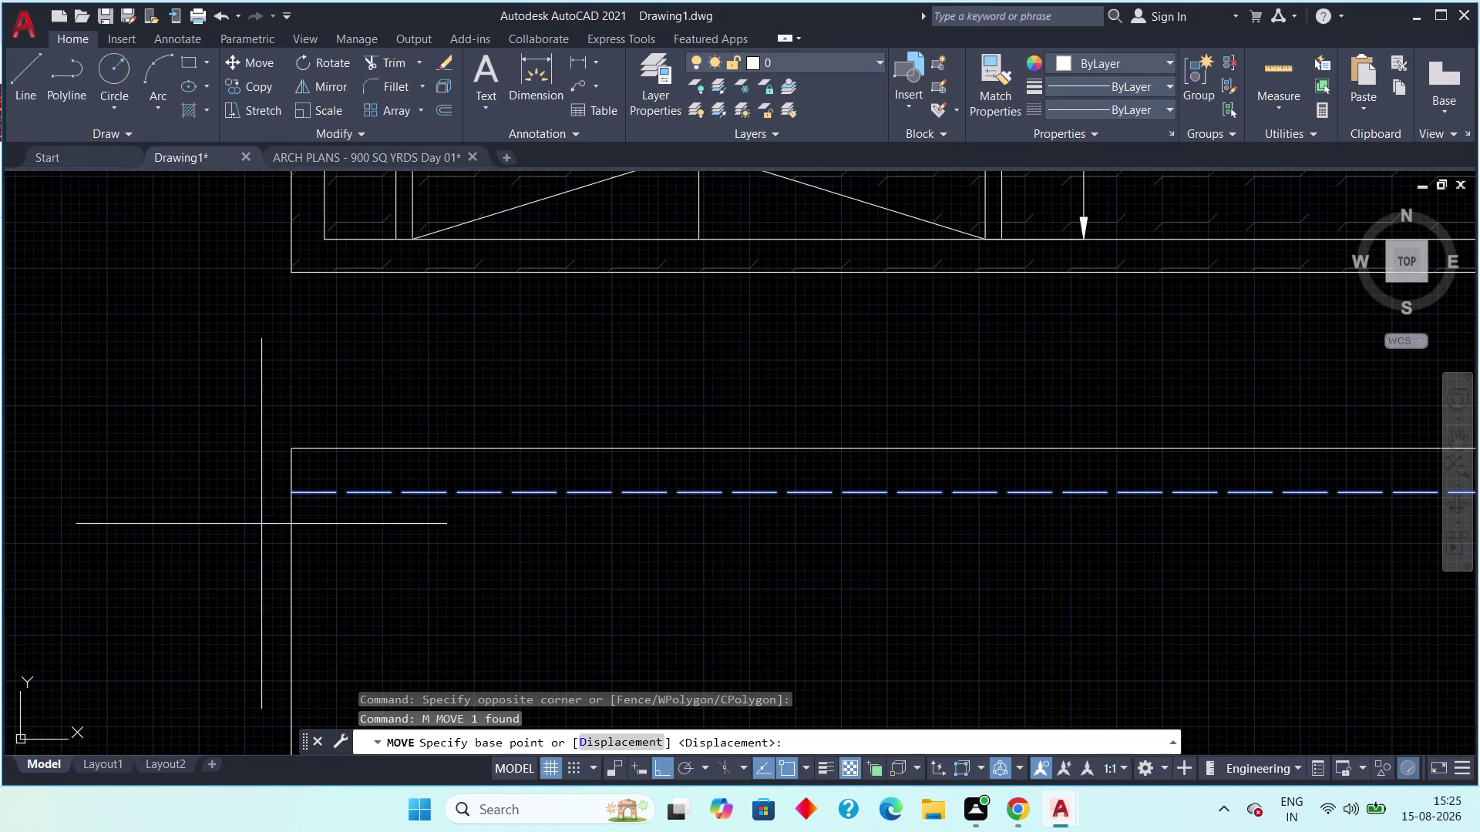
Move the dashed road centre line to its new position.
drag(292, 493, 293, 501)
middle_drag(369, 645, 449, 434)
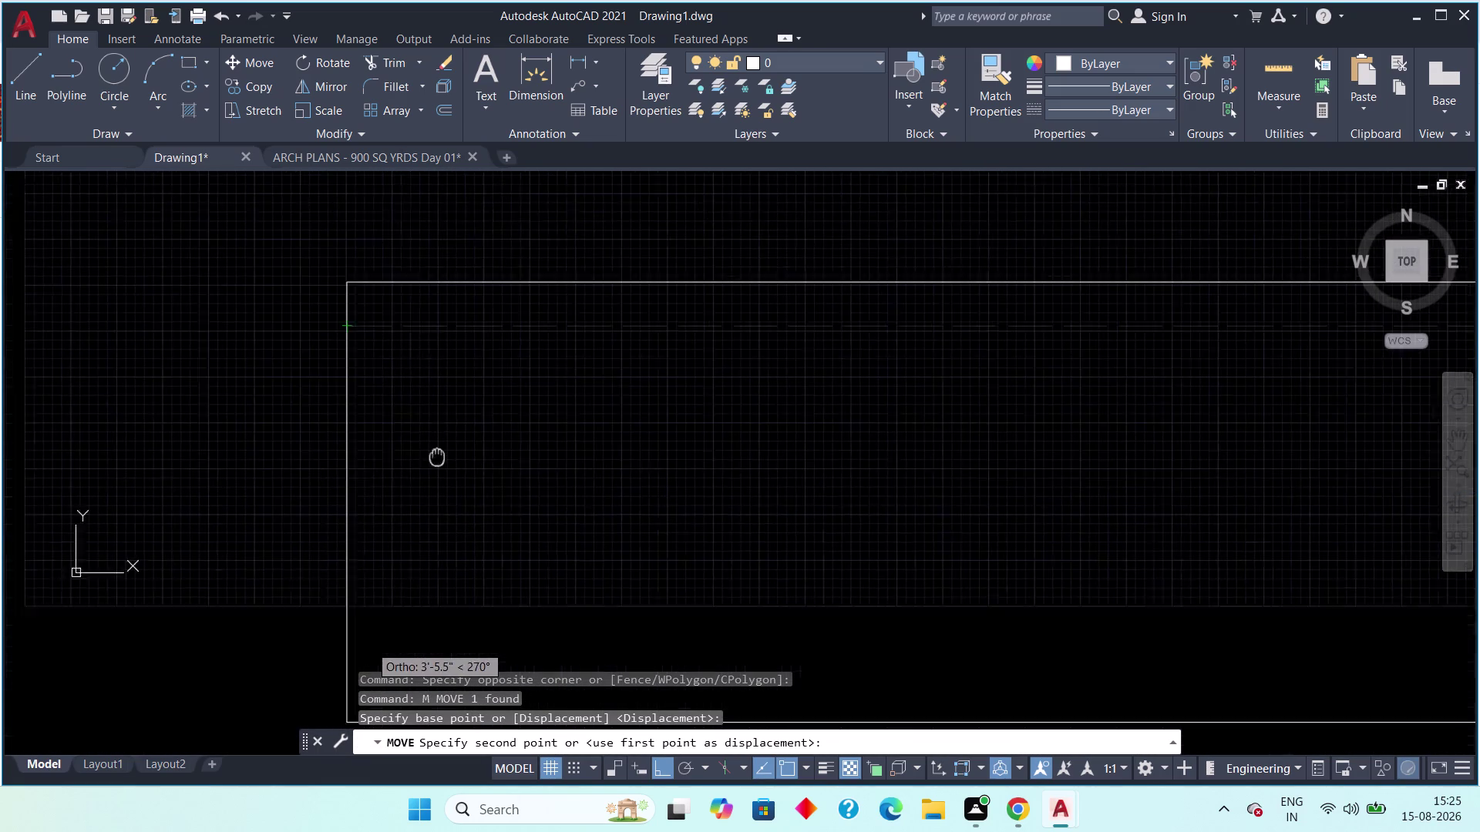
middle_drag(448, 435, 482, 381)
click(404, 410)
scroll(down, 3)
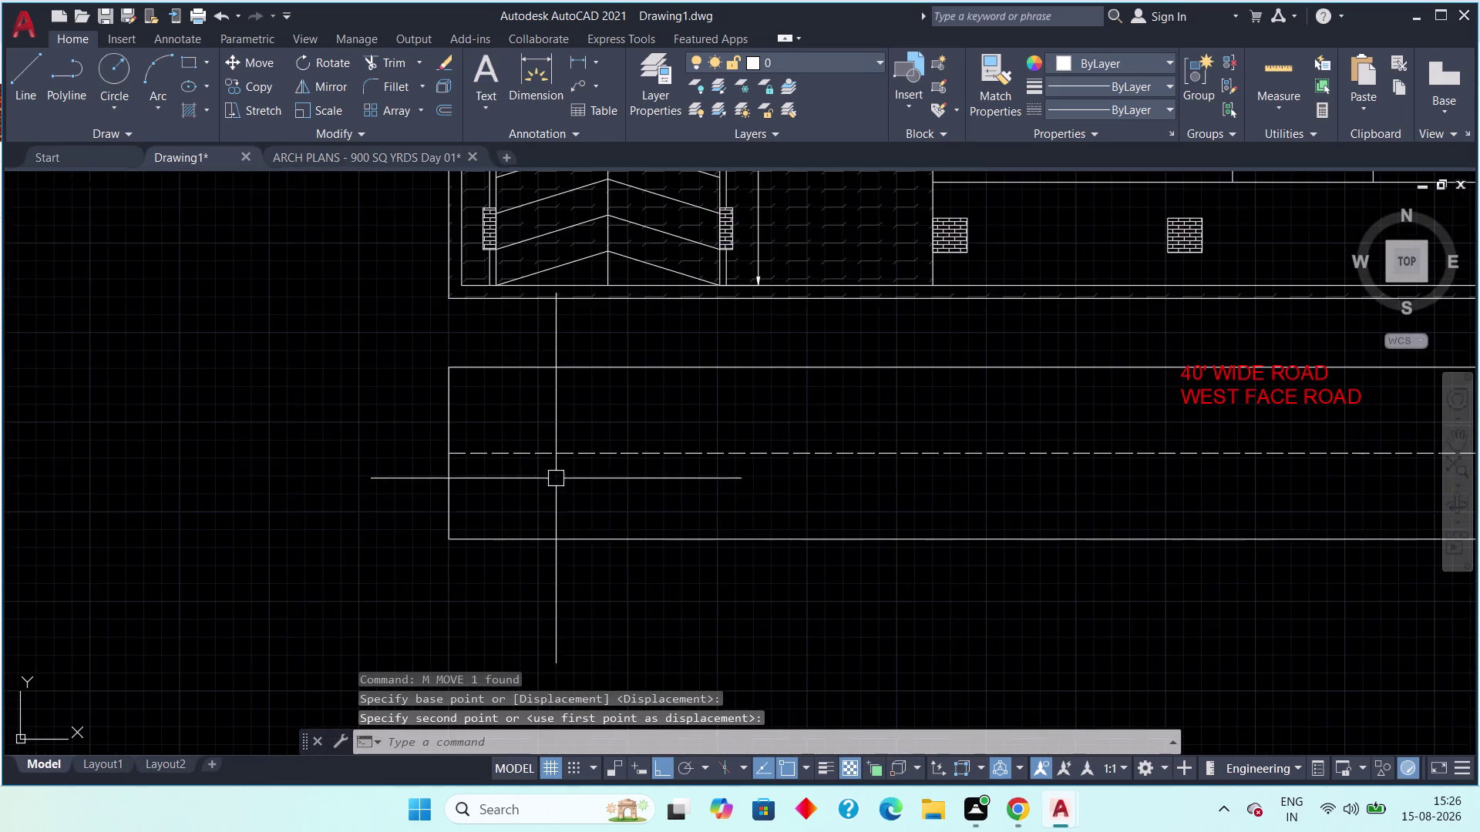
middle_drag(558, 478, 289, 465)
scroll(down, 3)
middle_drag(620, 476, 504, 482)
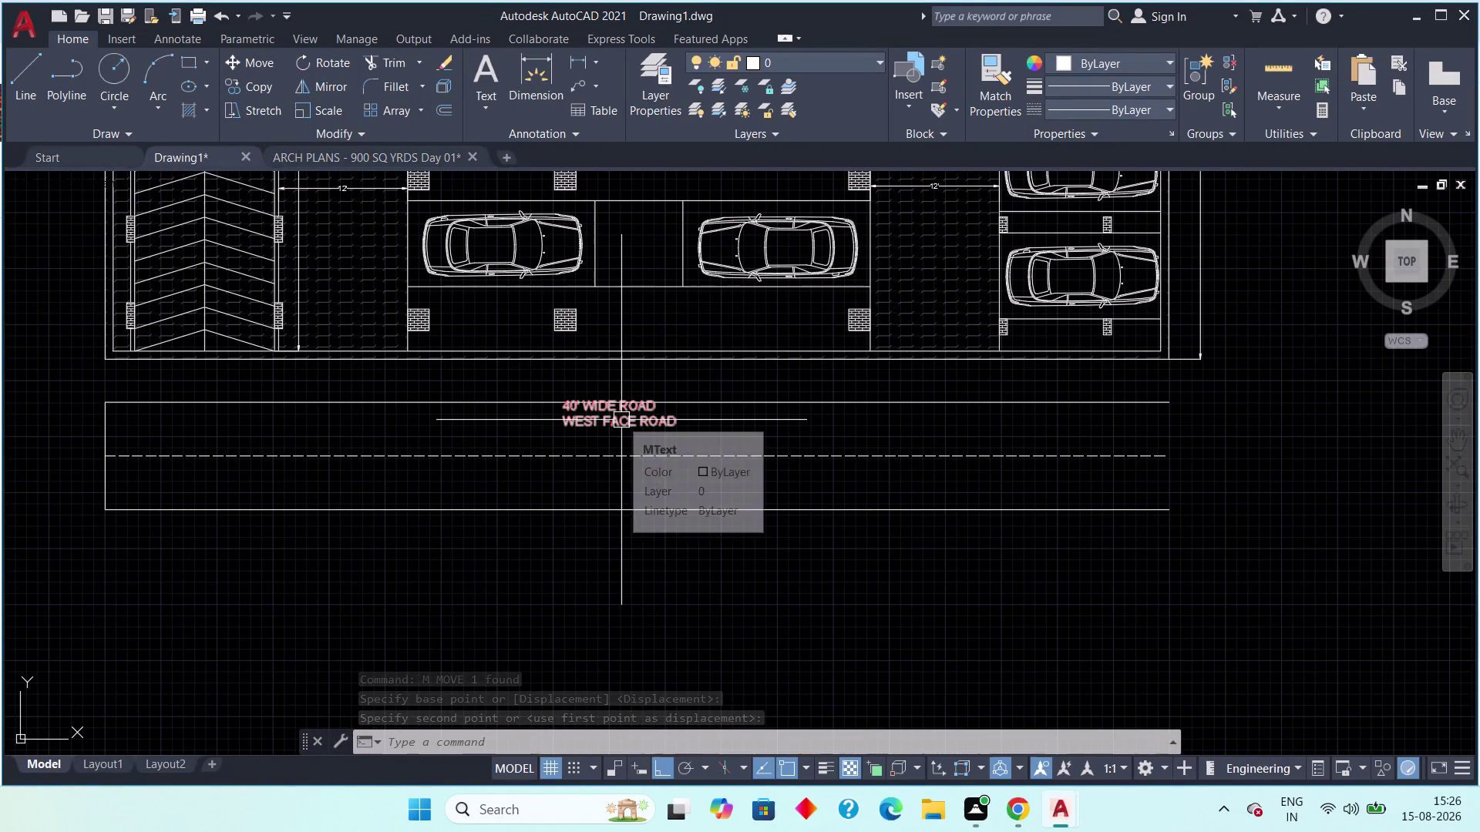
middle_drag(601, 412, 523, 446)
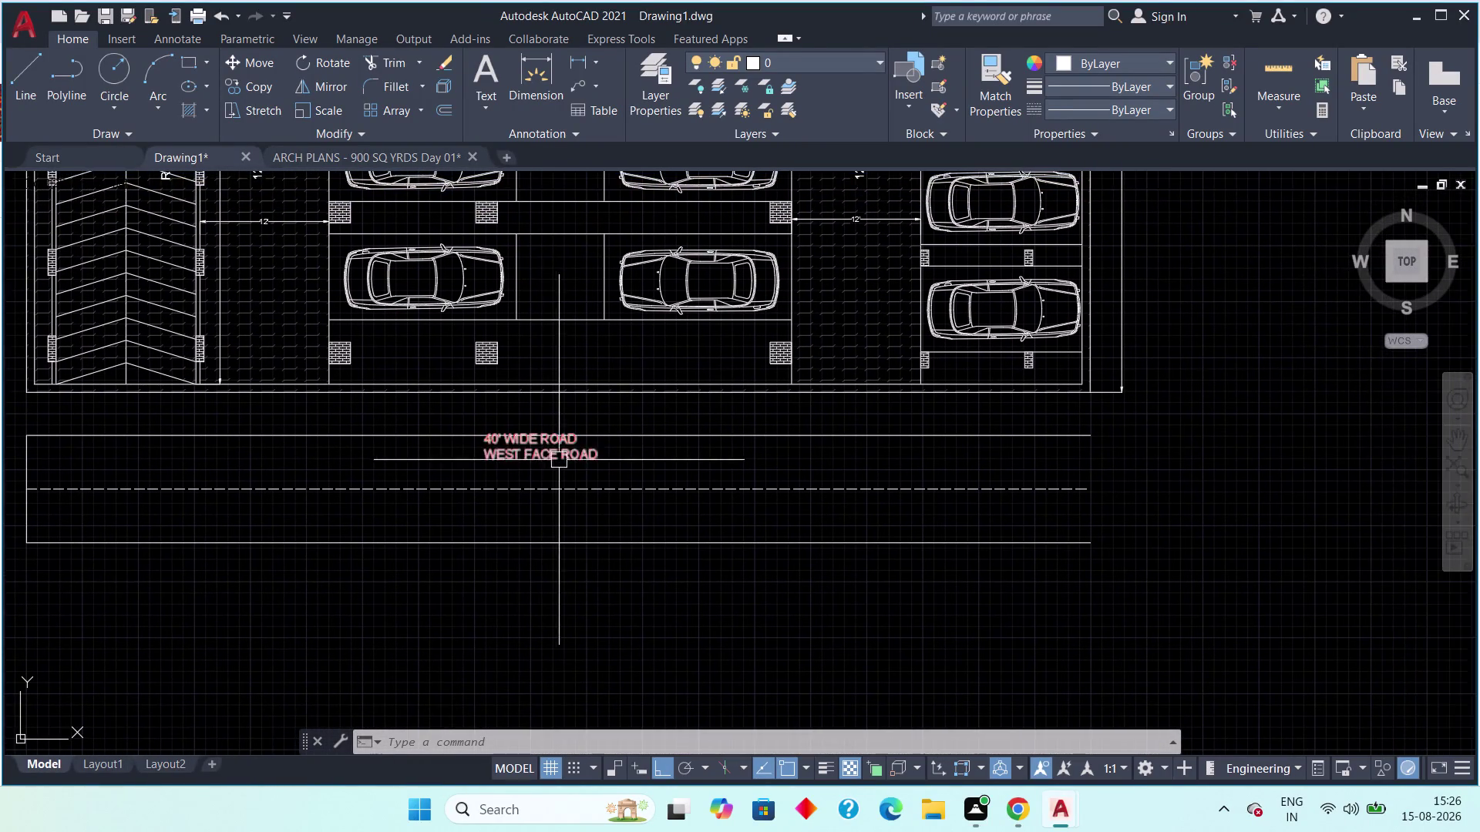
scroll(up, 3)
Move the 40' WIDE ROAD / WEST FACE ROAD label down onto the dashed centre line.
drag(686, 414, 577, 442)
drag(534, 455, 533, 463)
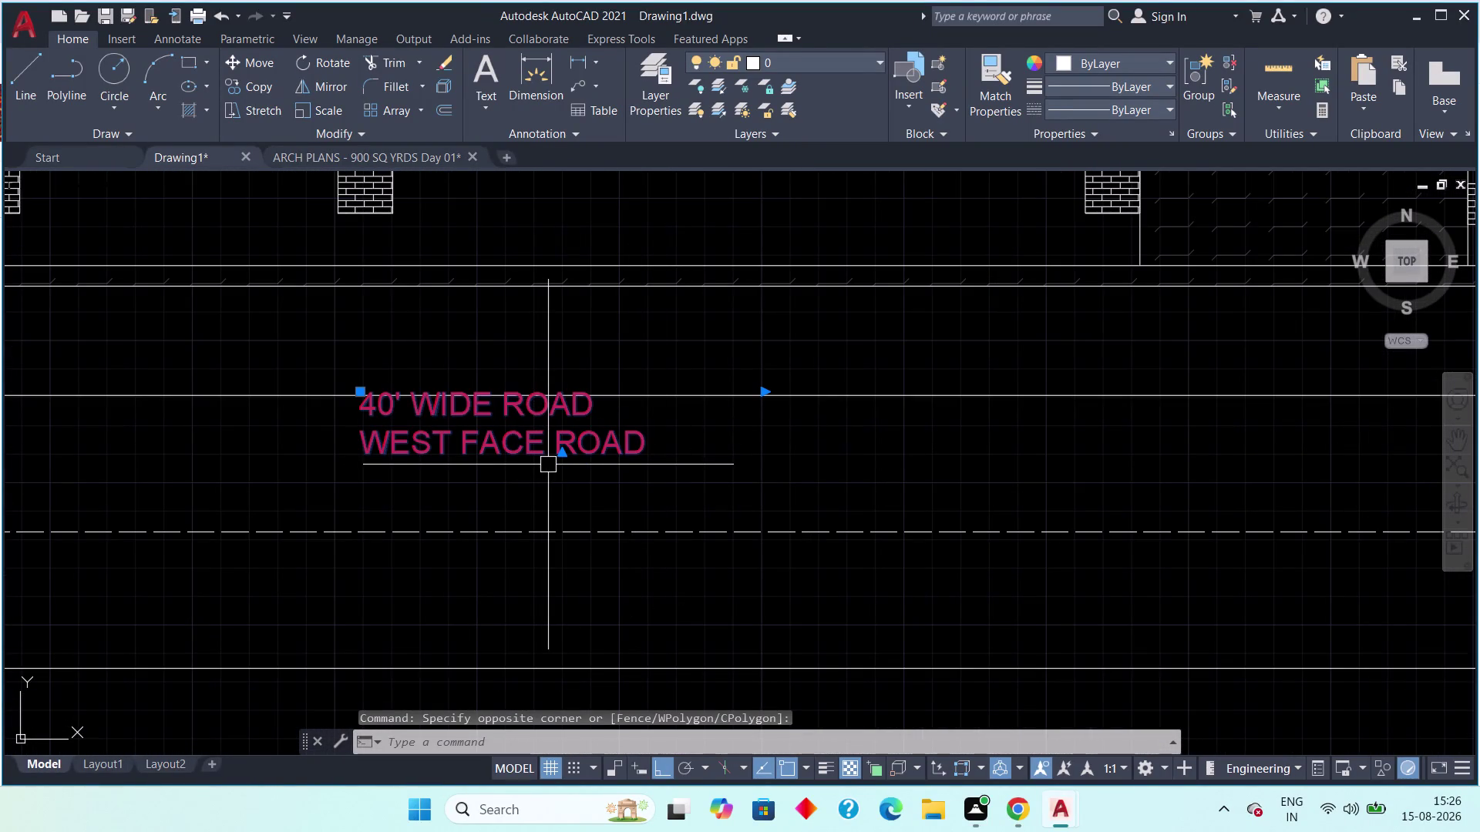
key(m)
key(space)
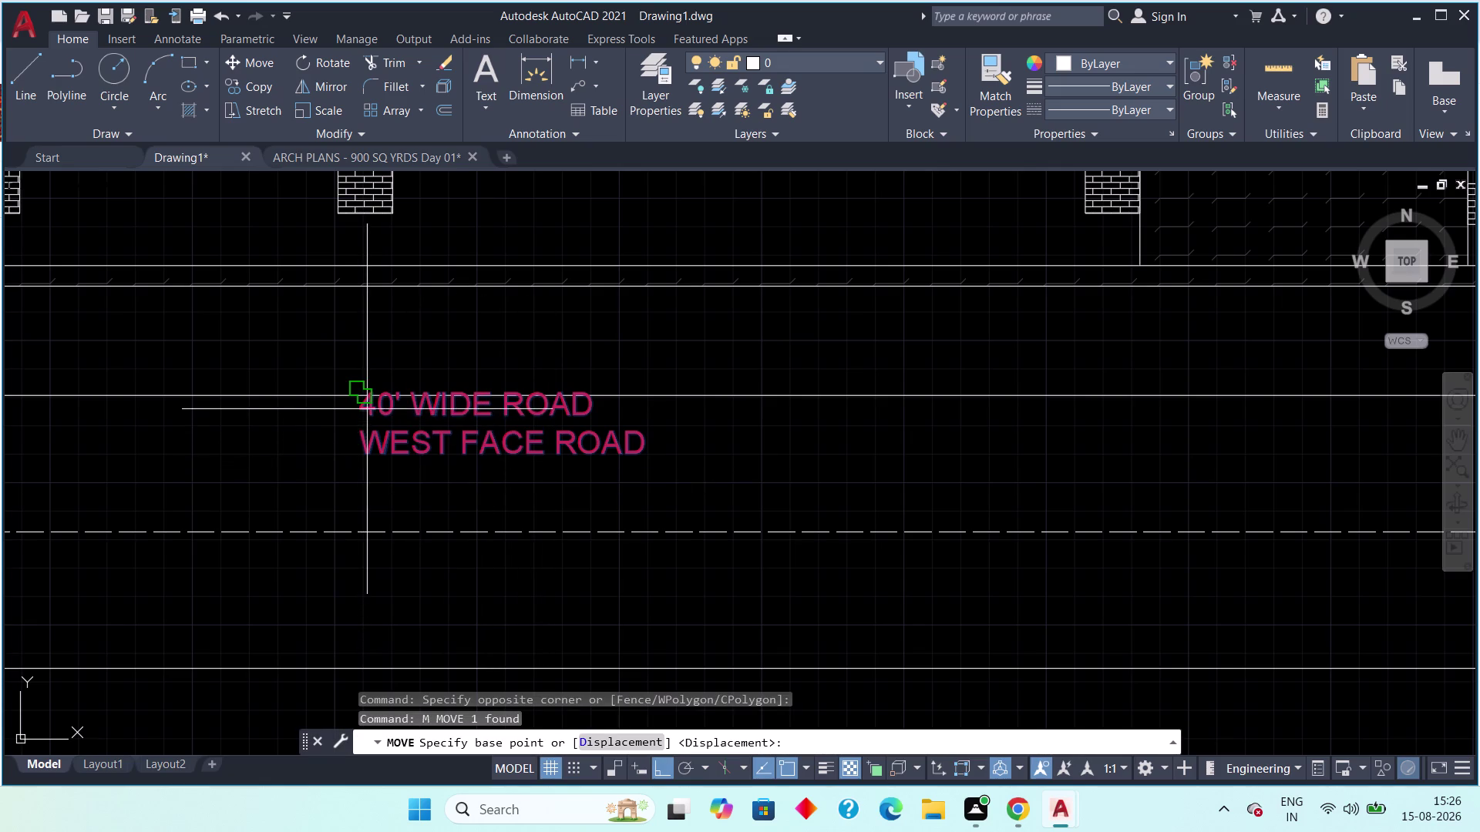
click(367, 410)
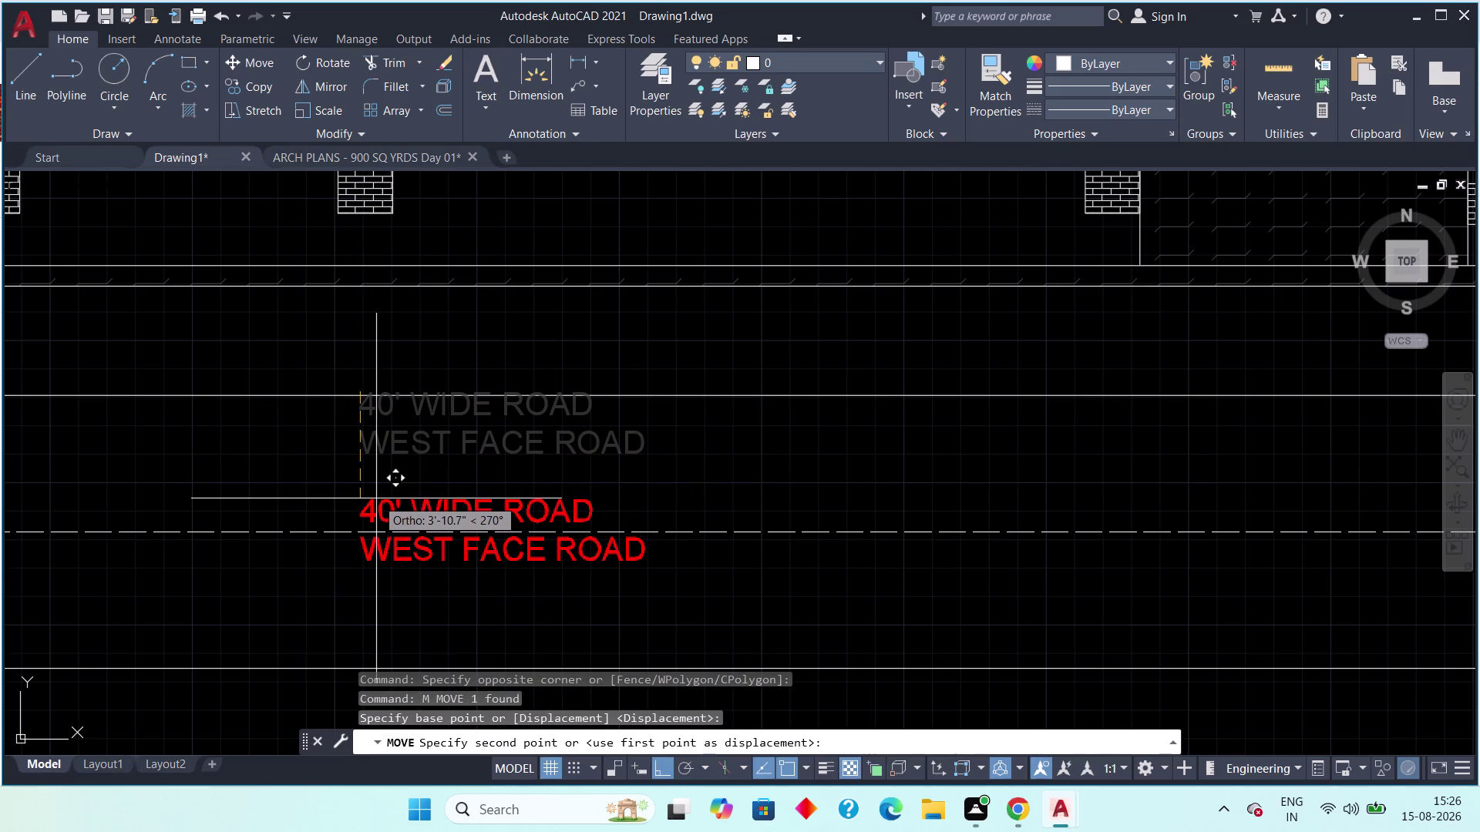
click(375, 502)
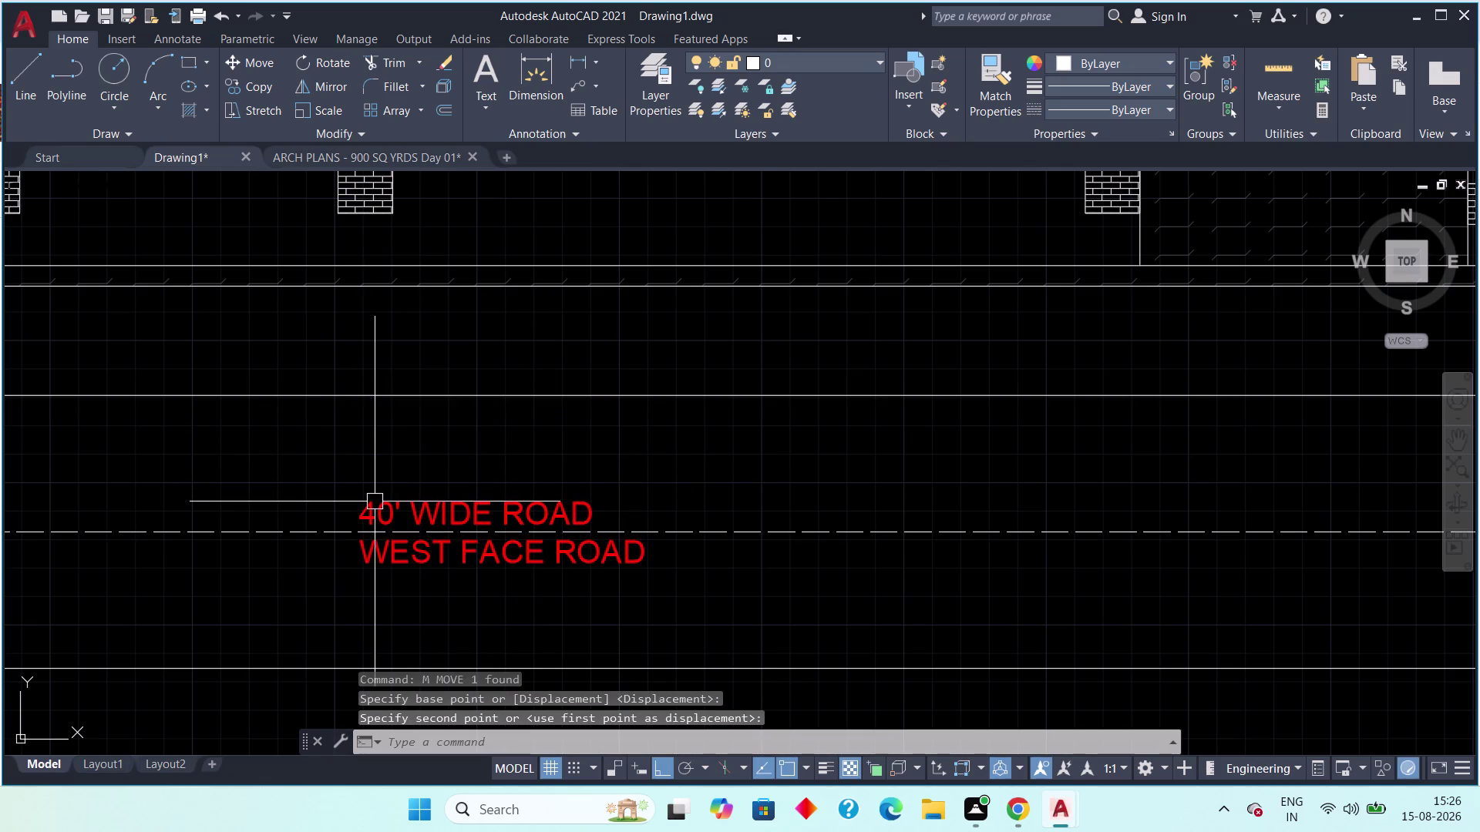
scroll(down, 3)
middle_drag(386, 496, 639, 474)
Cancel leftover commands and view the reference road and CELLAR FLOOR title in ARCH PLANS.
key(Escape)
key(Escape)
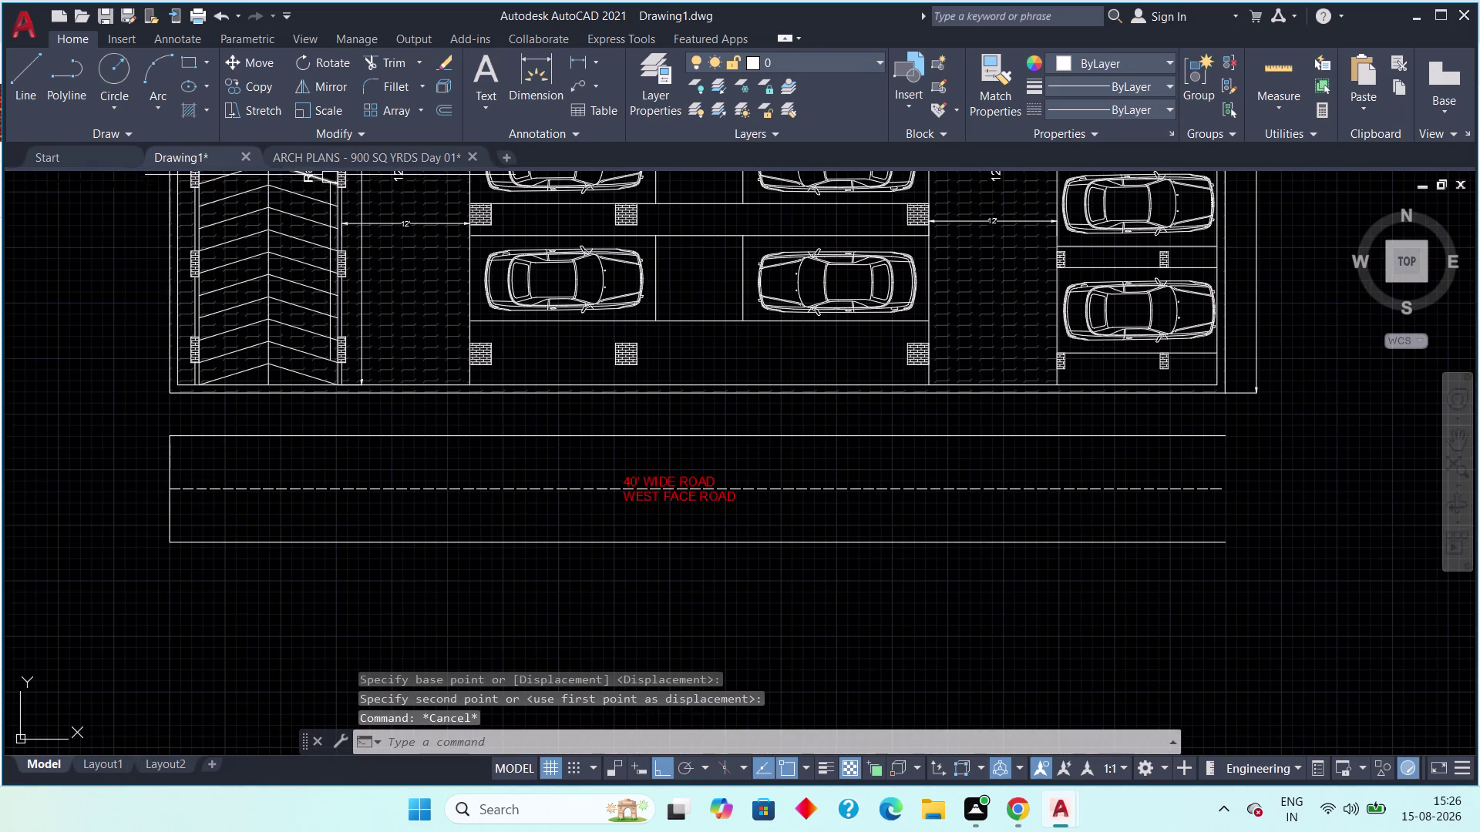
click(334, 159)
middle_drag(430, 494, 415, 534)
scroll(down, 3)
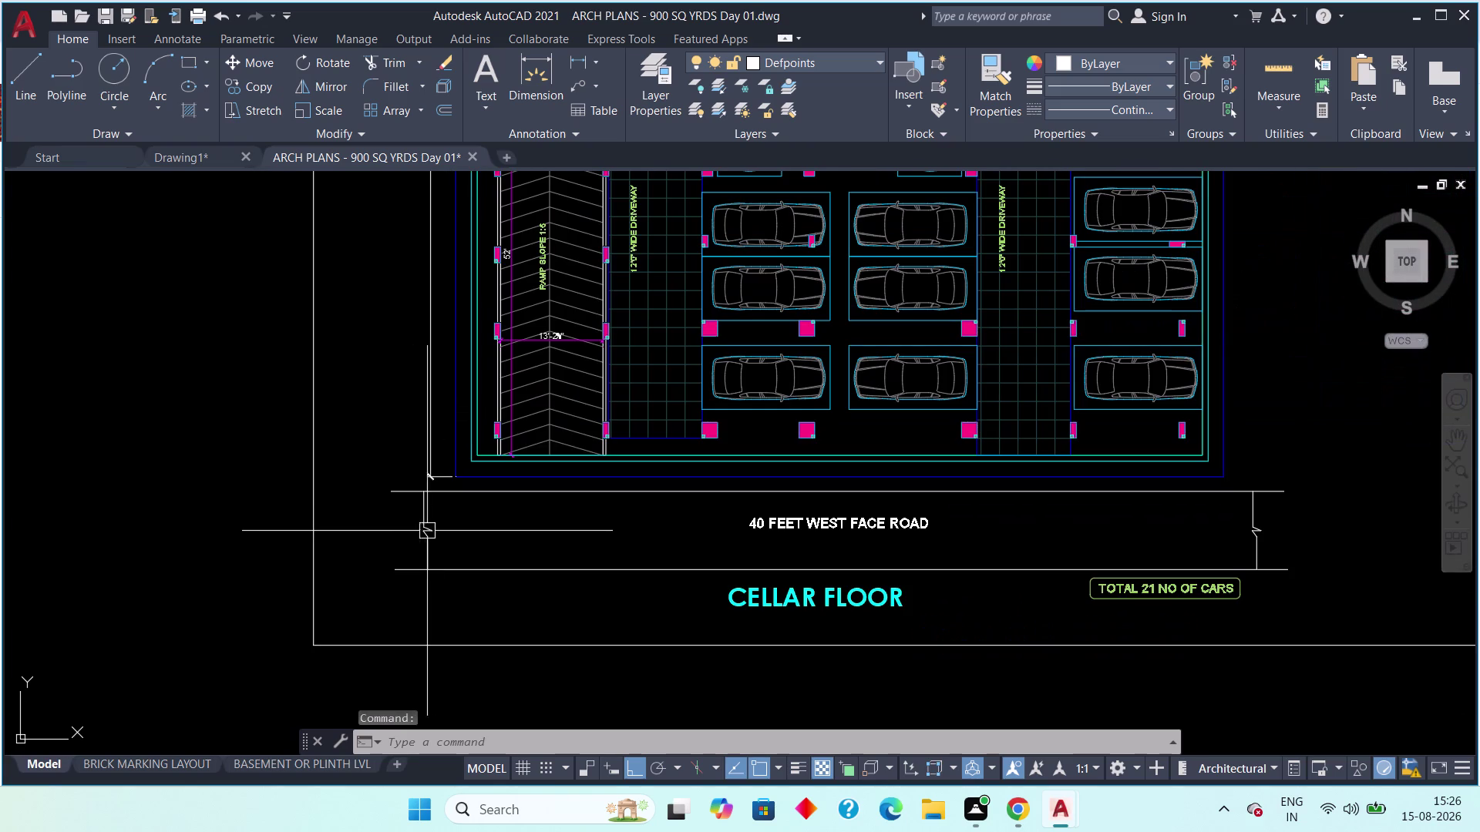
middle_drag(439, 521, 424, 511)
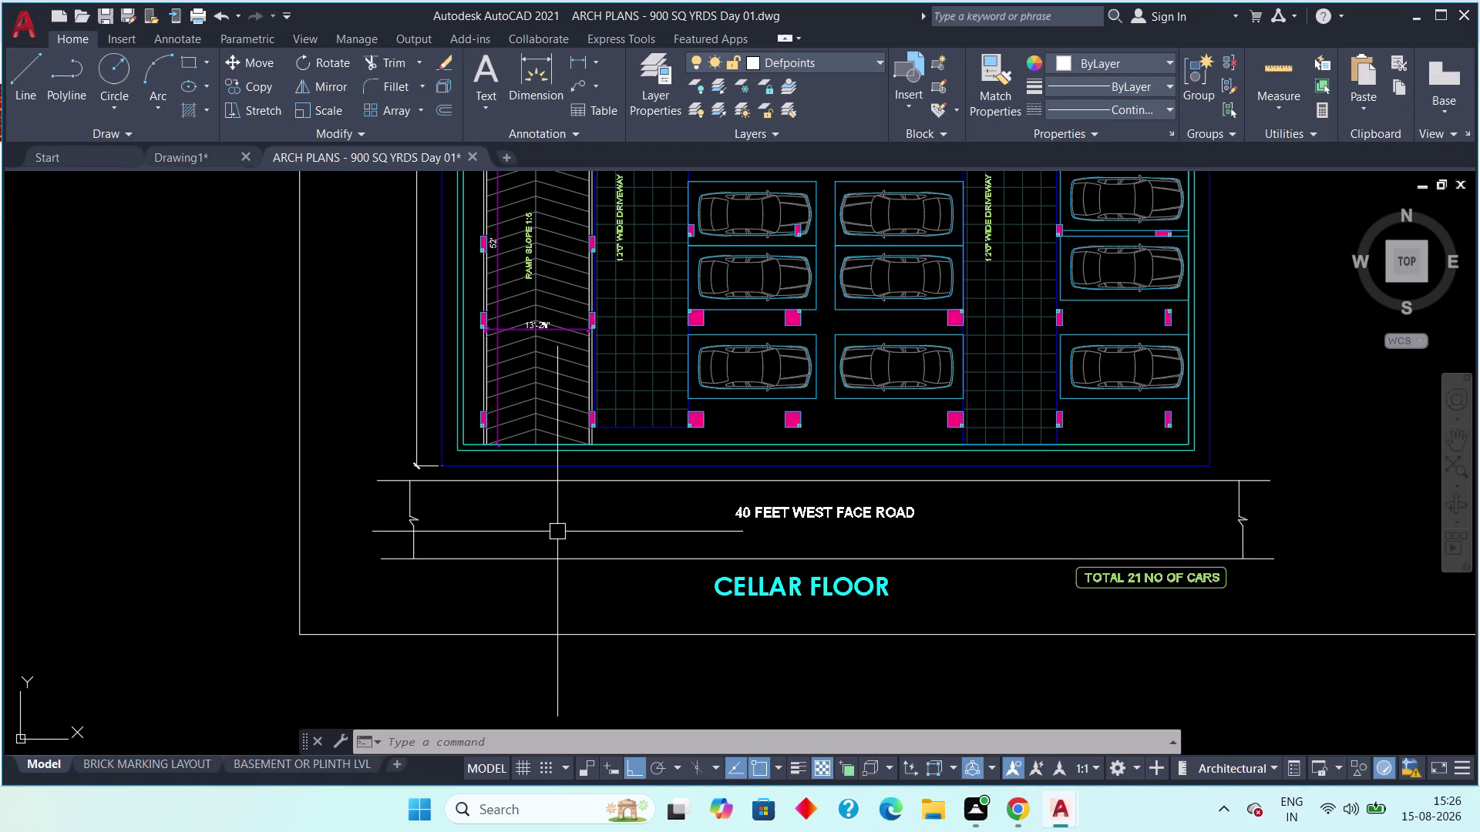
Return to Drawing1 and look over the first cellar parking plan.
click(183, 159)
scroll(down, 3)
middle_drag(551, 495, 483, 517)
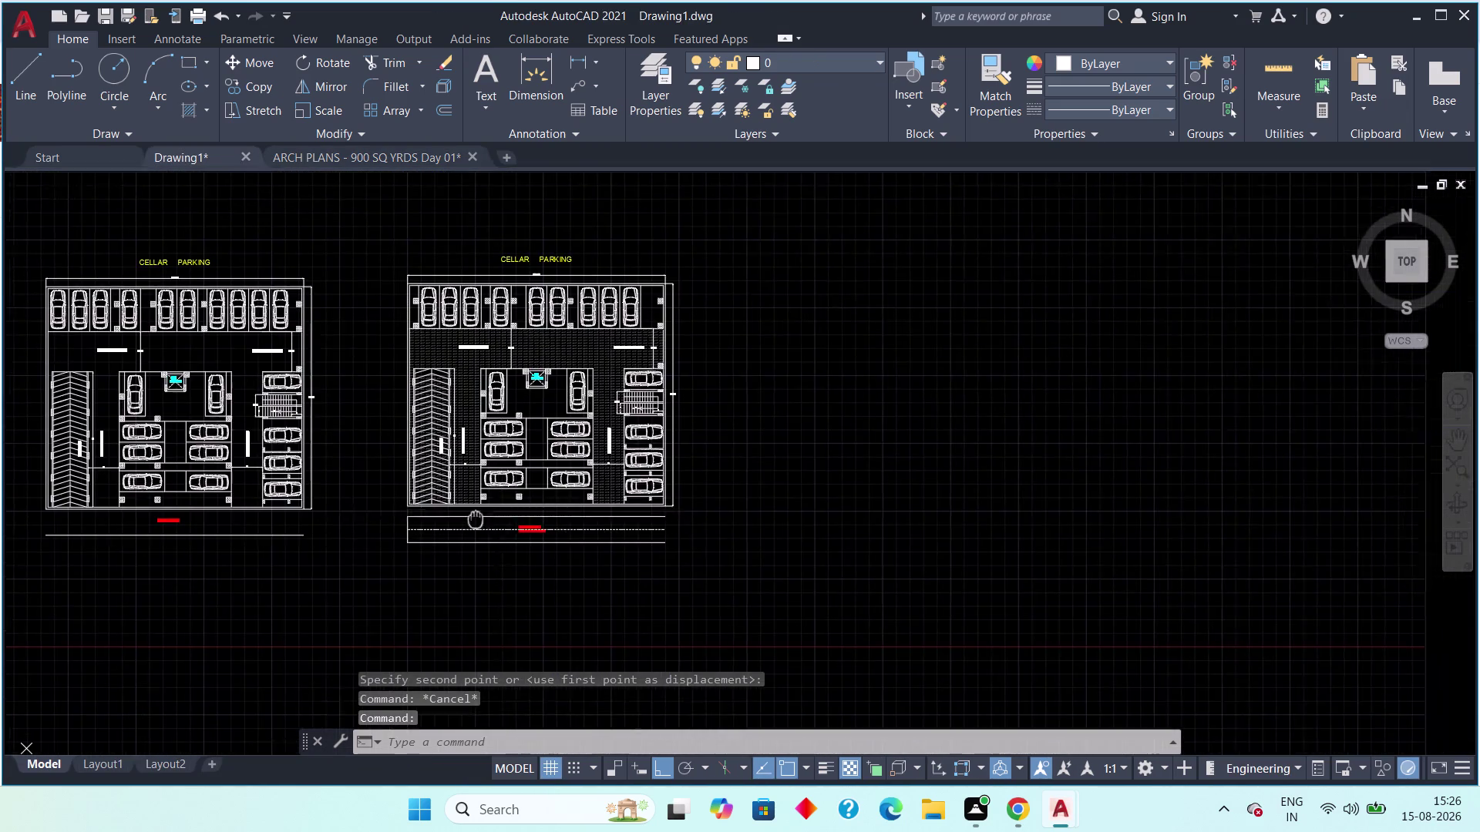
middle_drag(483, 517, 373, 577)
scroll(up, 3)
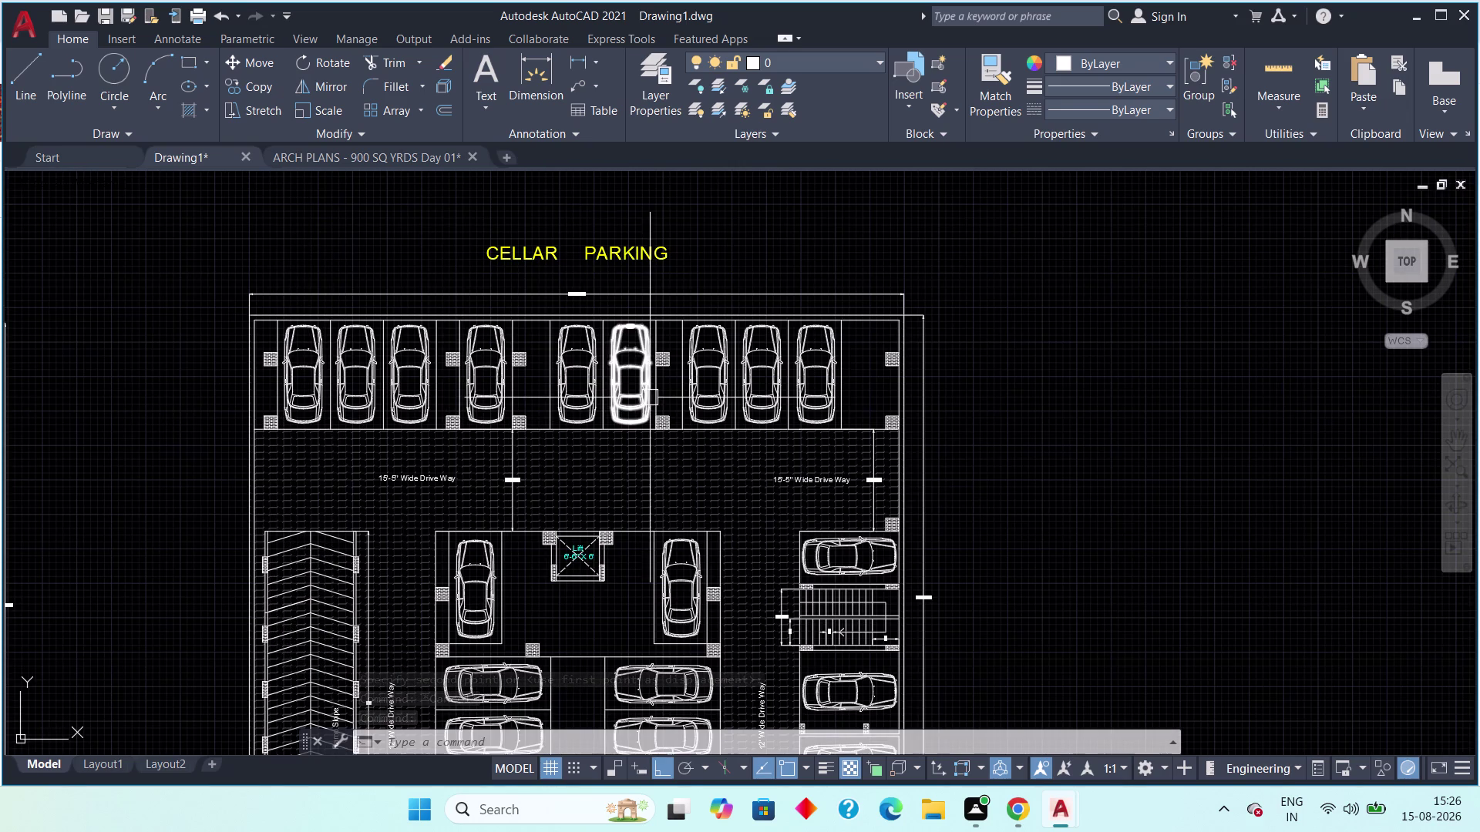
middle_drag(821, 465, 796, 302)
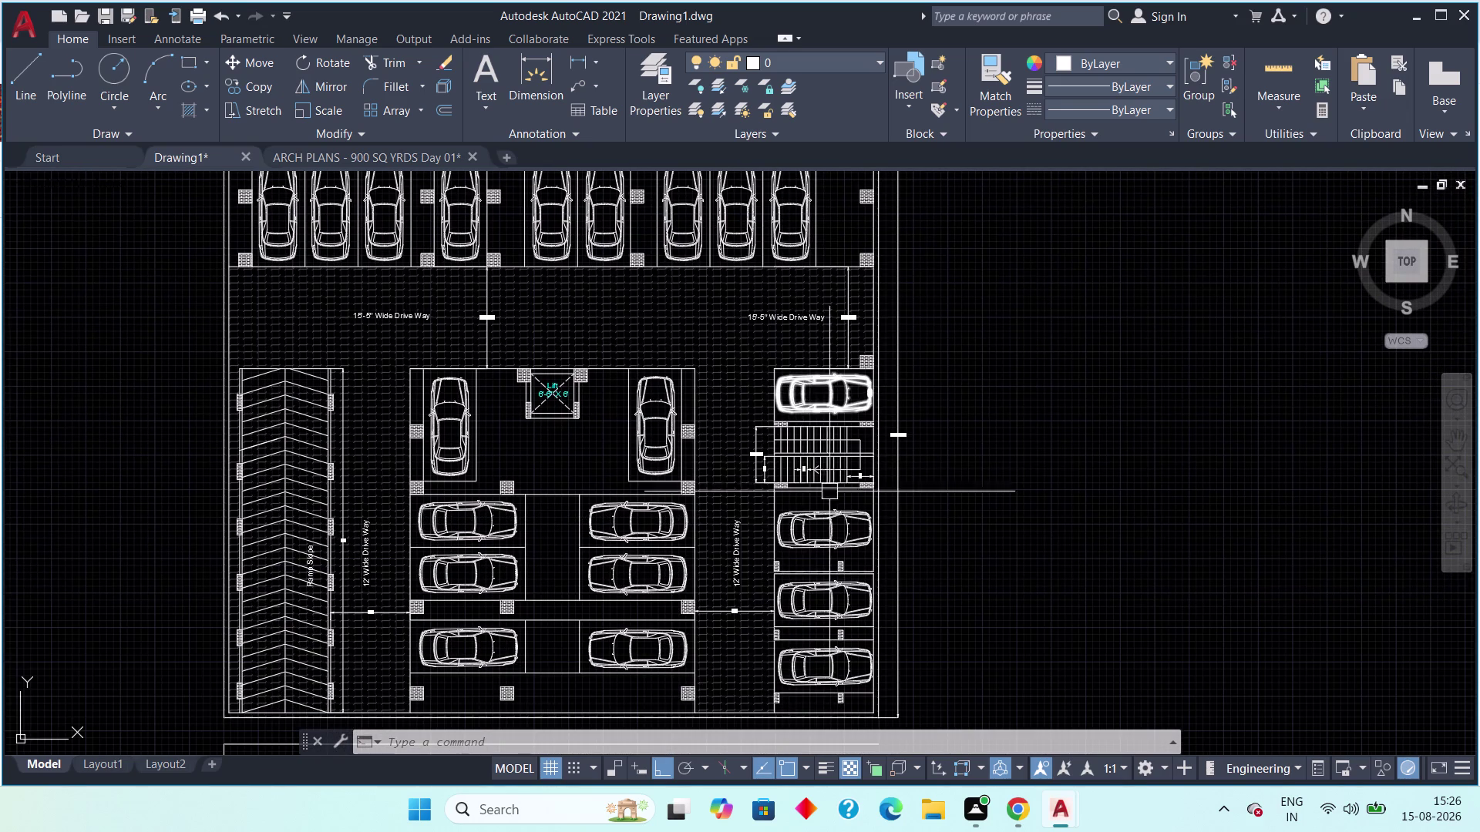
middle_drag(804, 640, 789, 546)
scroll(down, 3)
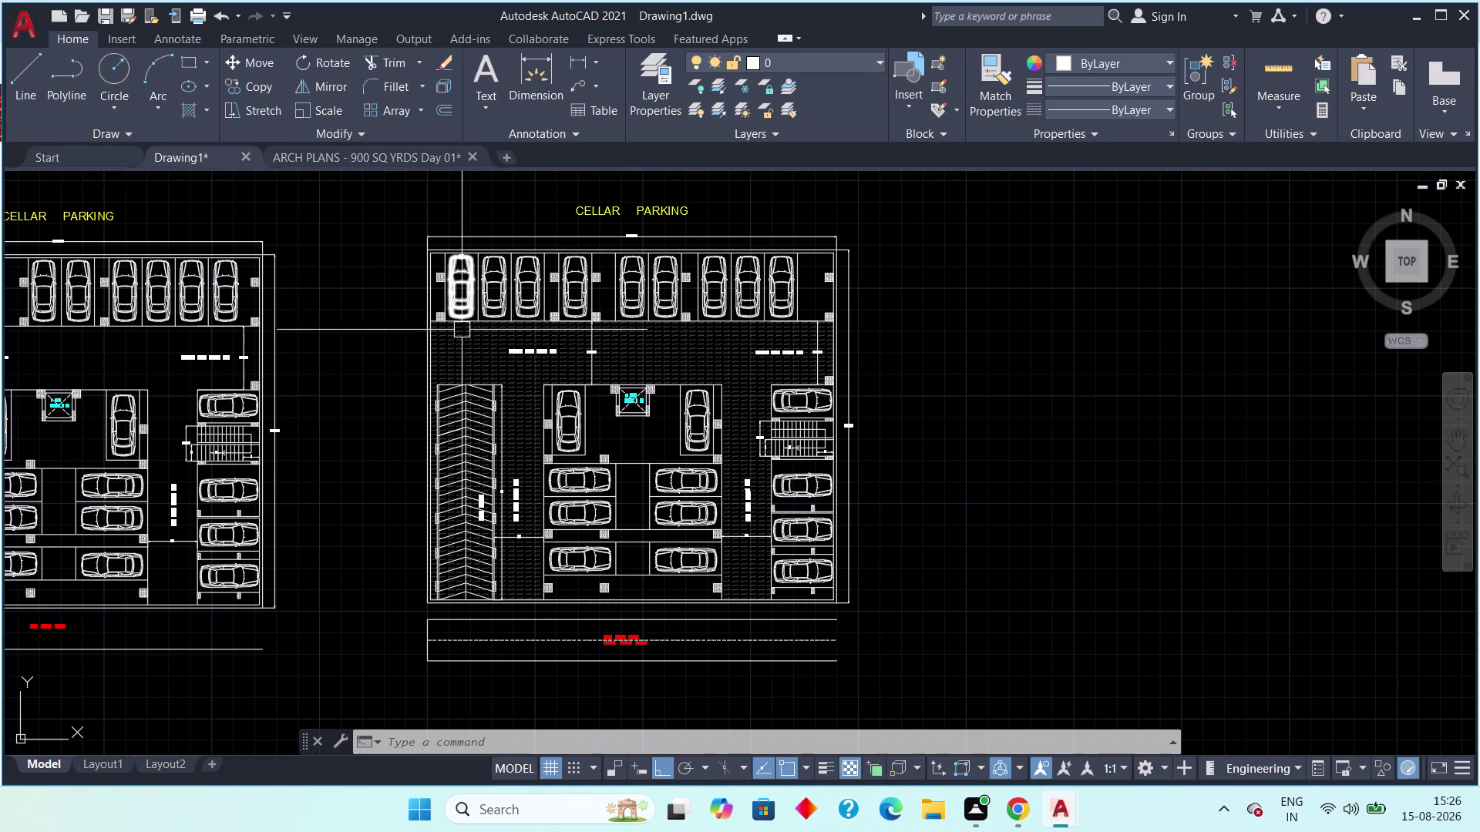
scroll(down, 3)
Pan and zoom across the second parking plan and both plans, then switch to ARCH PLANS.
middle_drag(592, 423, 592, 357)
scroll(up, 3)
middle_drag(593, 406, 475, 570)
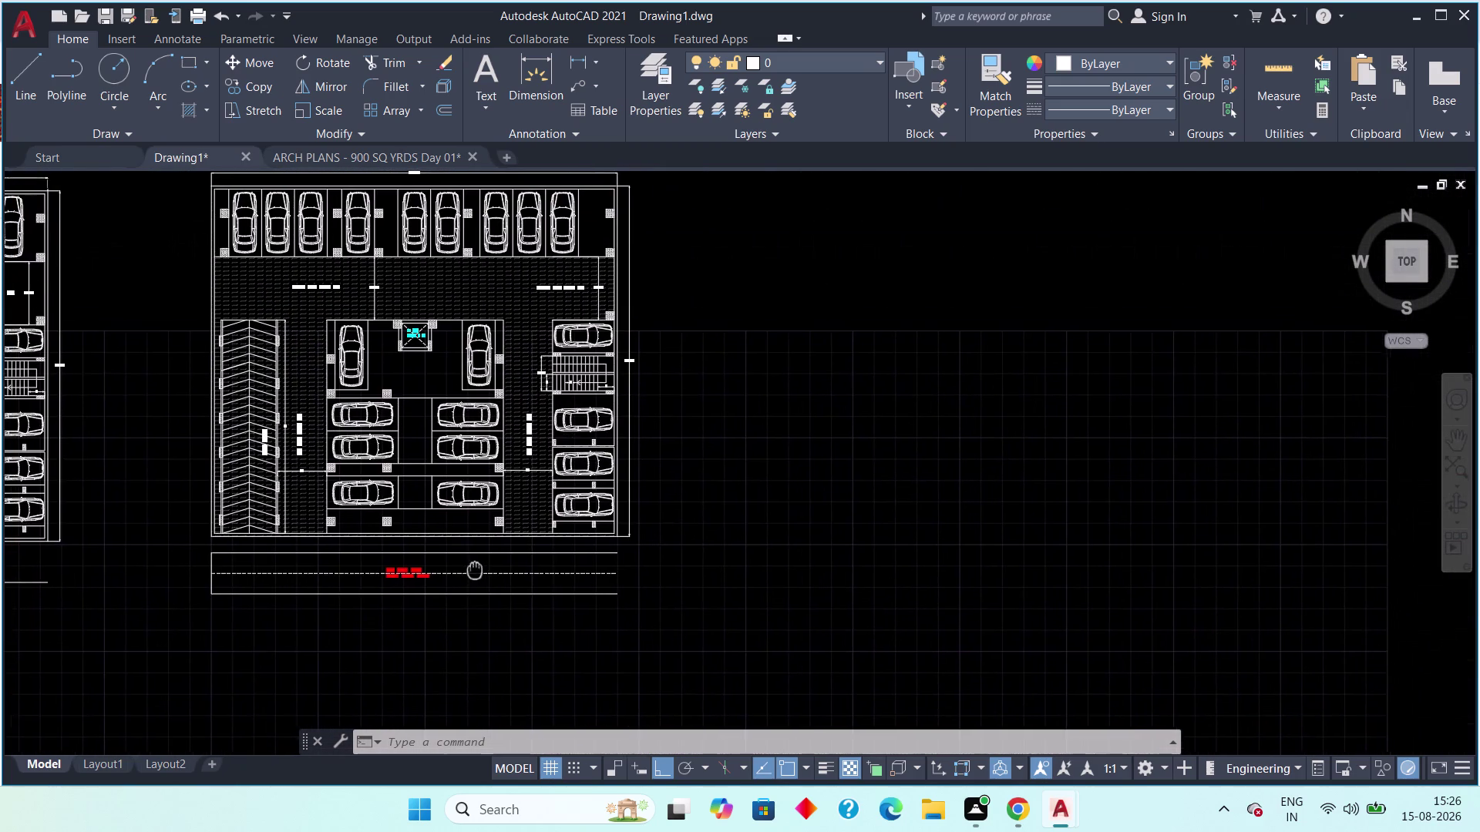
middle_drag(475, 570, 476, 571)
scroll(up, 3)
middle_drag(545, 593, 436, 684)
scroll(down, 3)
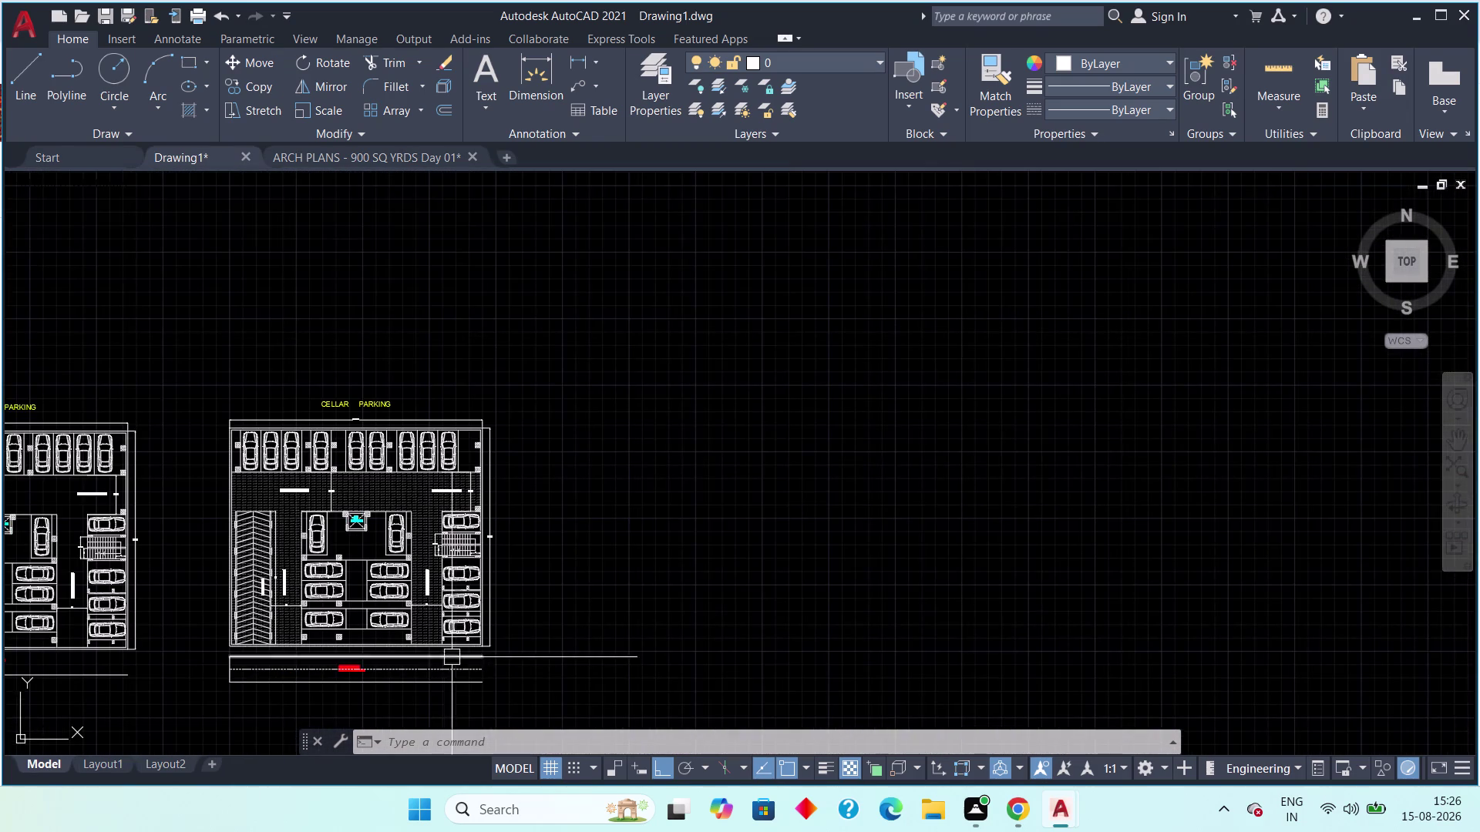
middle_drag(452, 657, 457, 626)
scroll(up, 3)
middle_drag(446, 449, 508, 436)
middle_drag(612, 502, 696, 387)
middle_drag(702, 356, 712, 305)
scroll(down, 3)
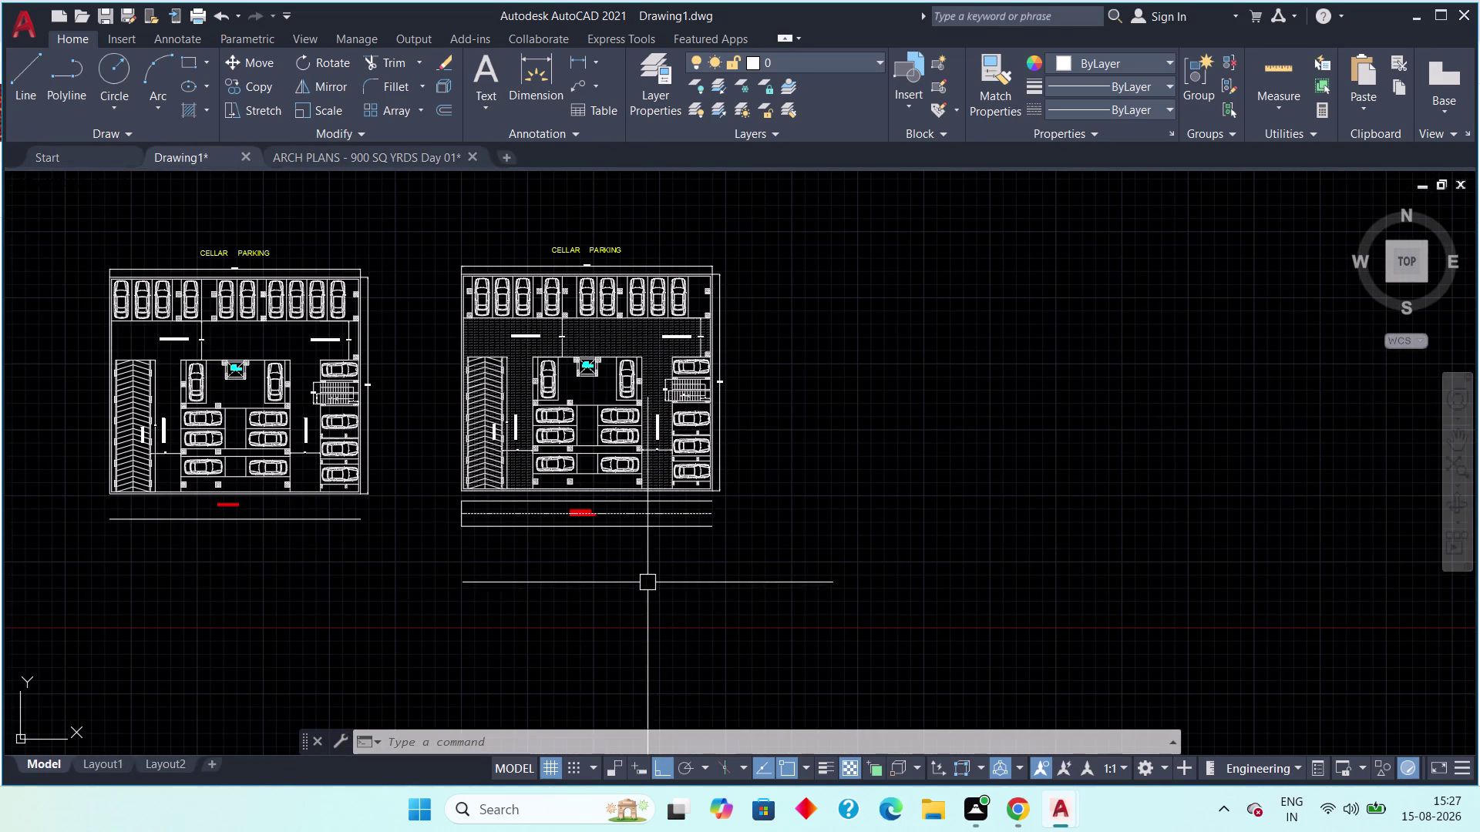
scroll(up, 3)
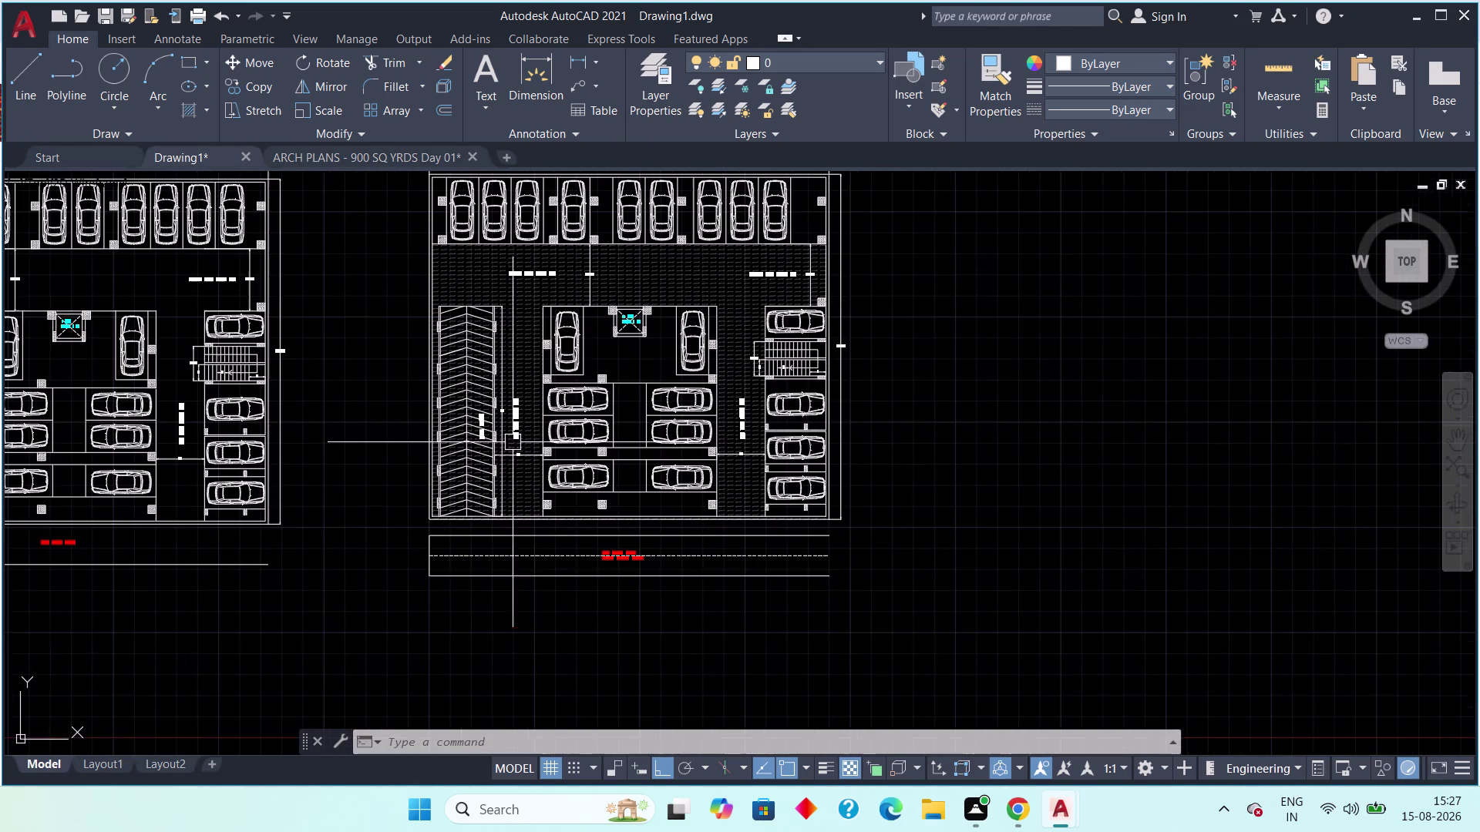
middle_drag(749, 423, 524, 534)
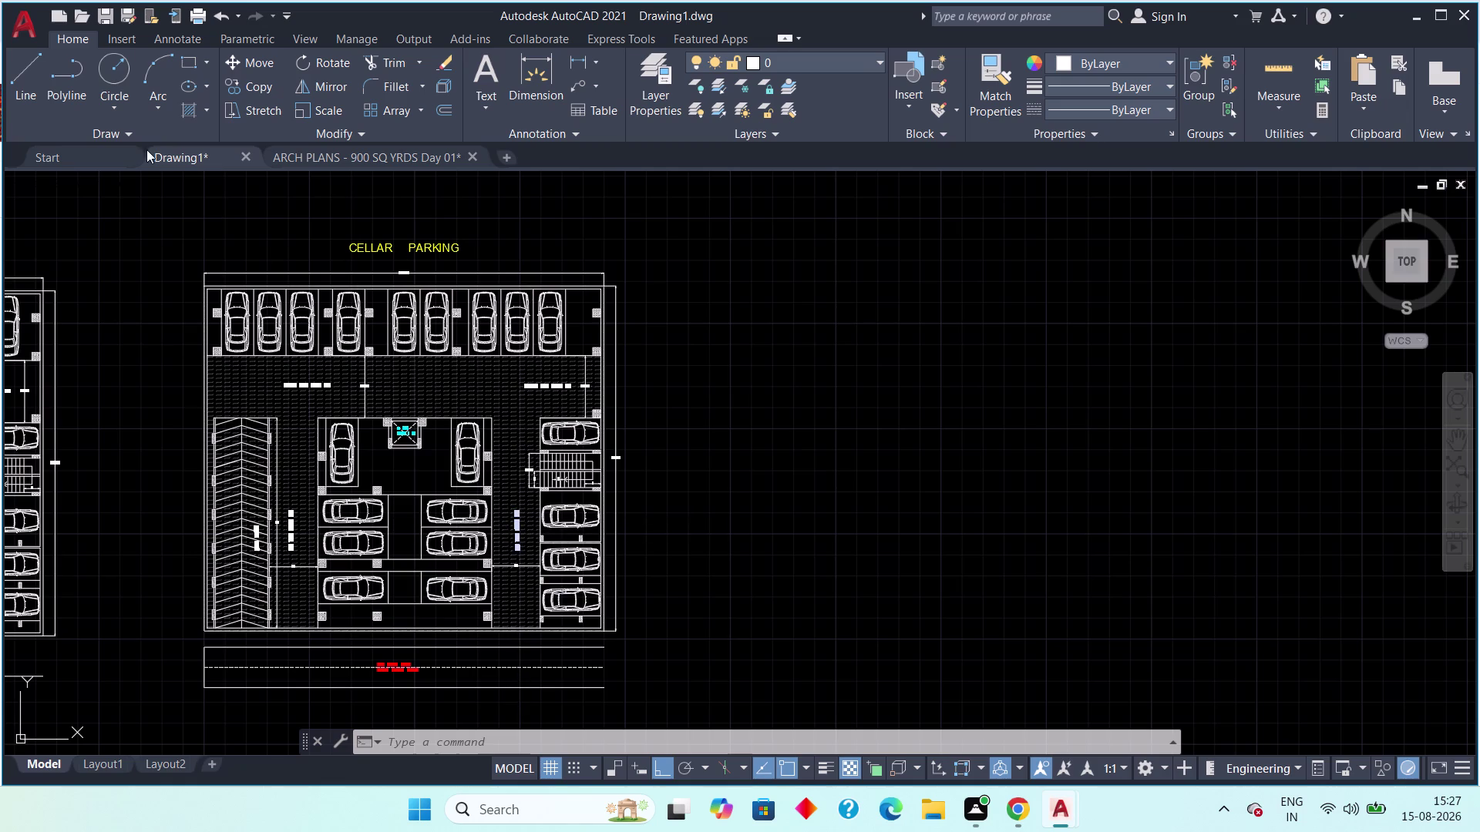
click(338, 149)
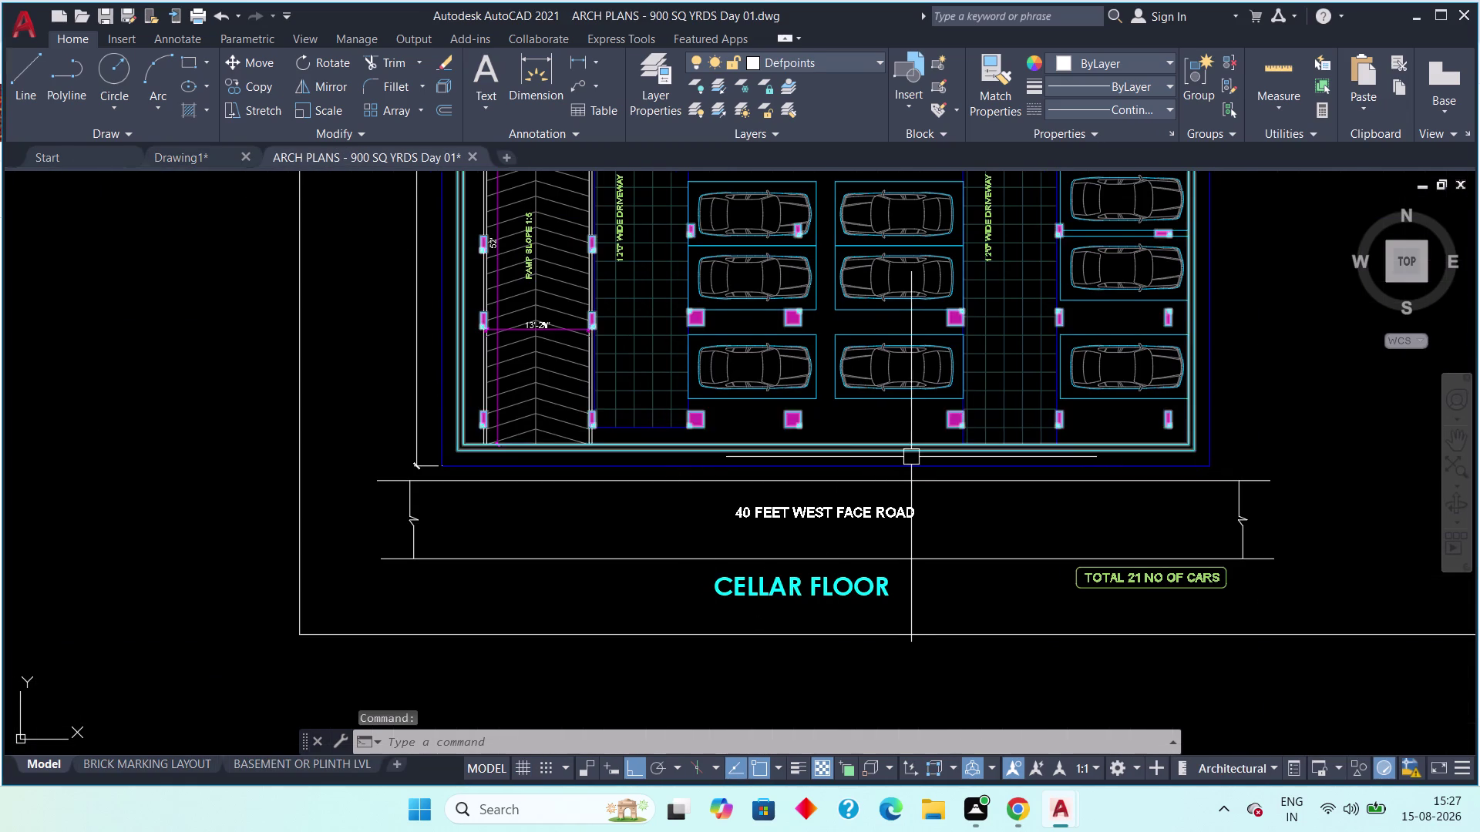
Look over the reference cellar plan and its TOTAL 21 NO OF CARS note.
middle_drag(895, 455, 492, 524)
scroll(down, 3)
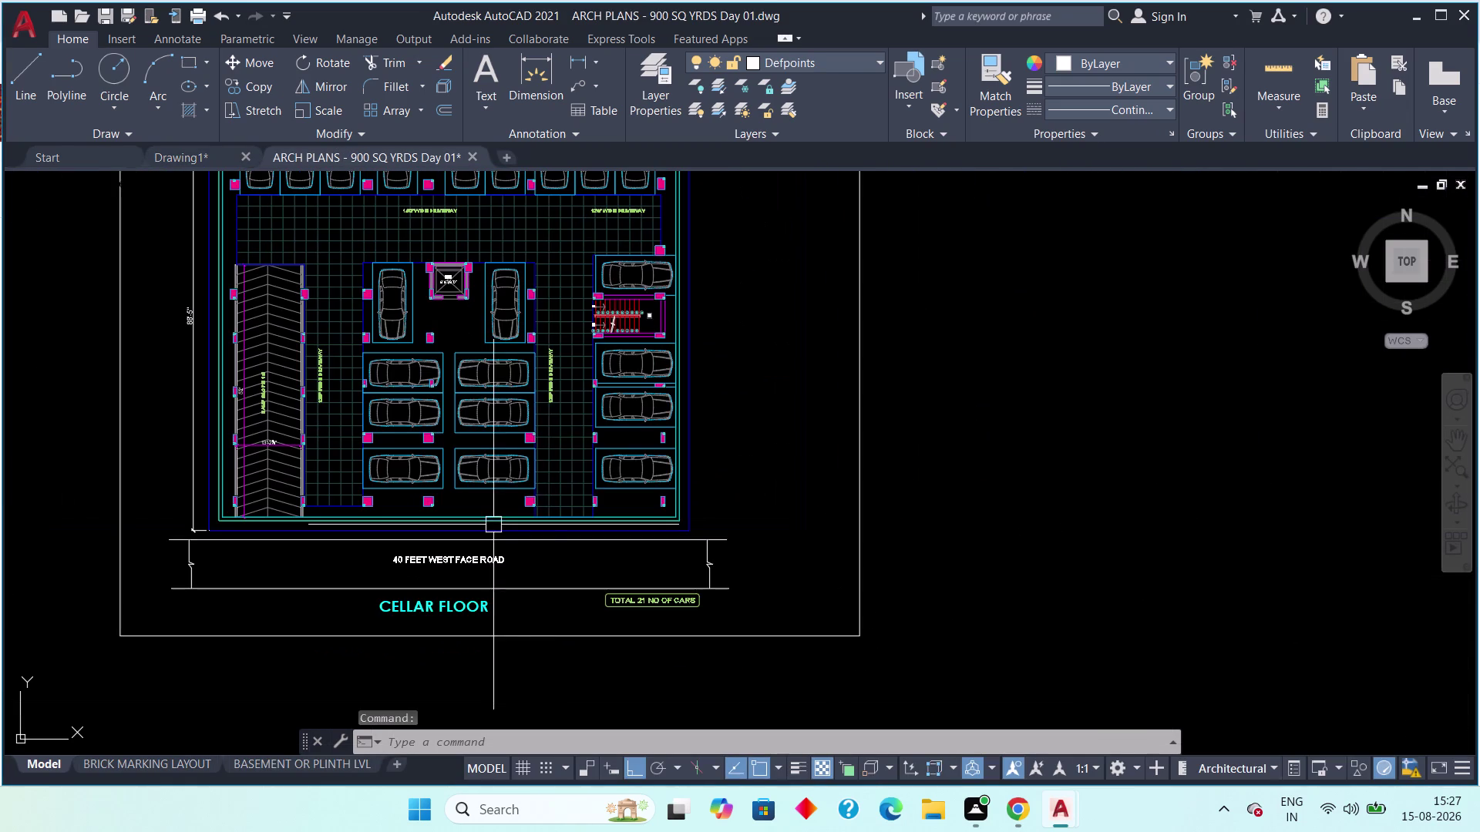
middle_drag(594, 464, 542, 568)
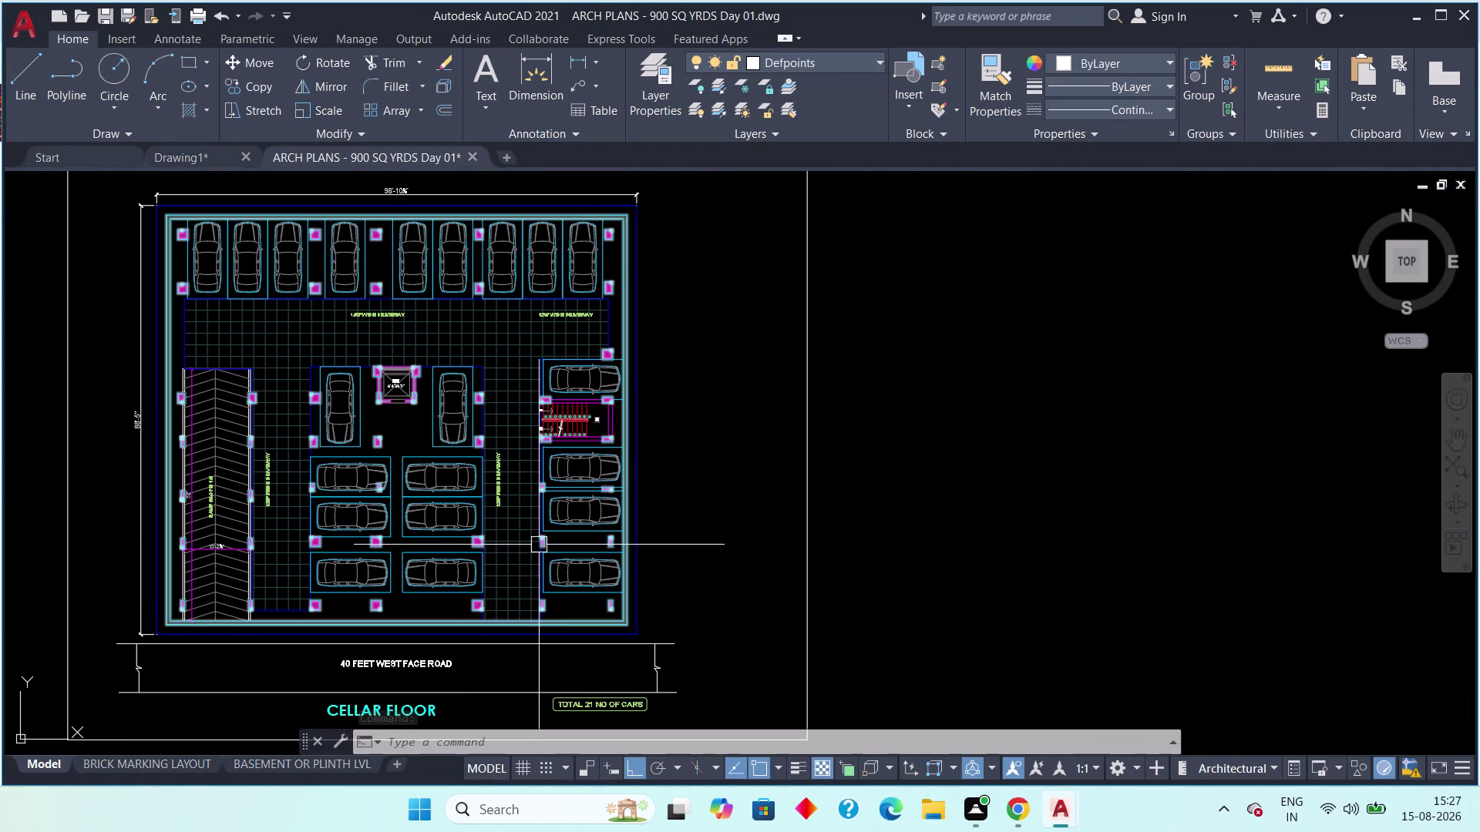
middle_drag(582, 661, 581, 587)
scroll(up, 3)
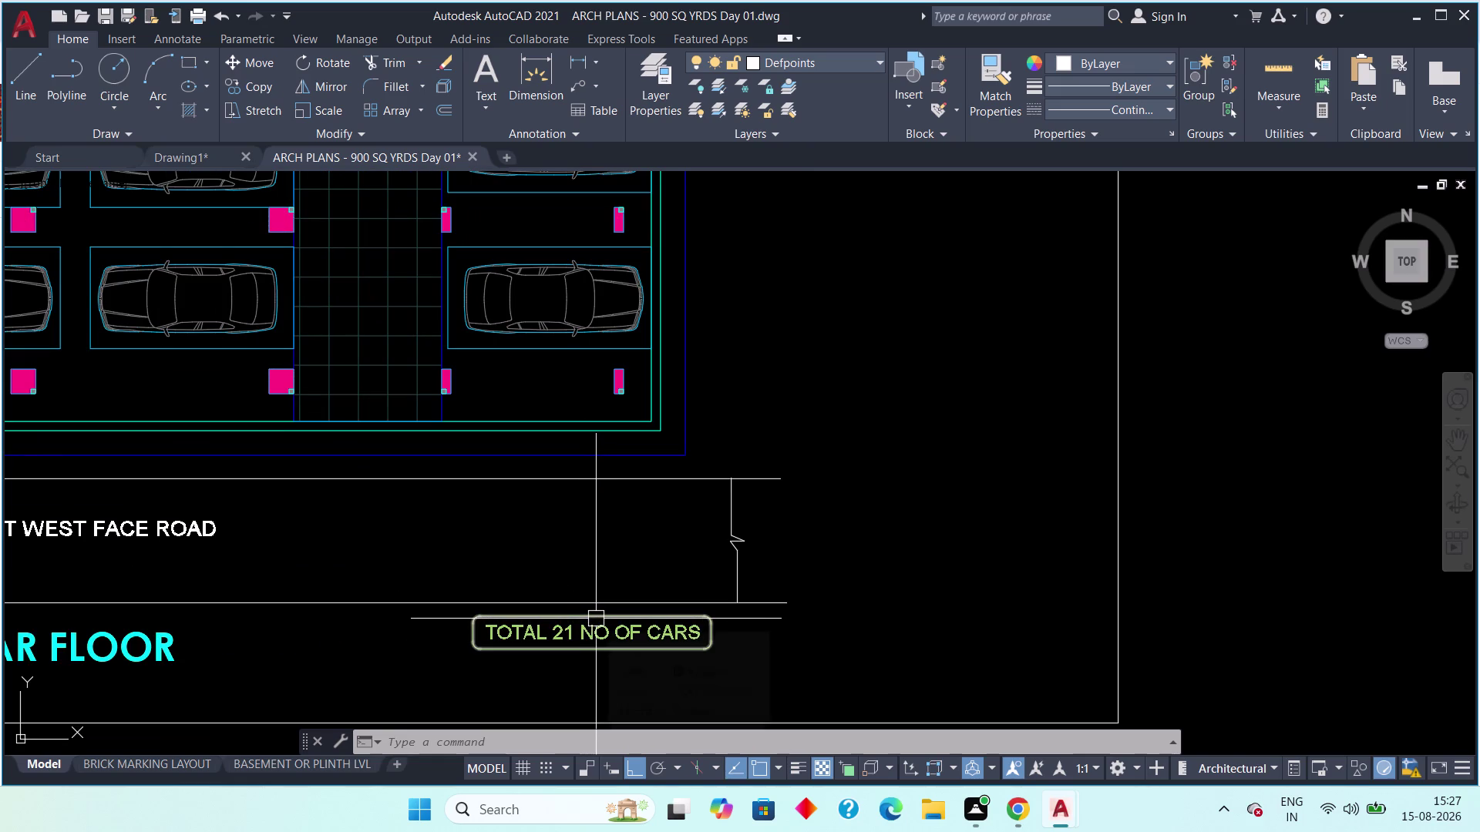
scroll(down, 3)
middle_drag(572, 525, 496, 657)
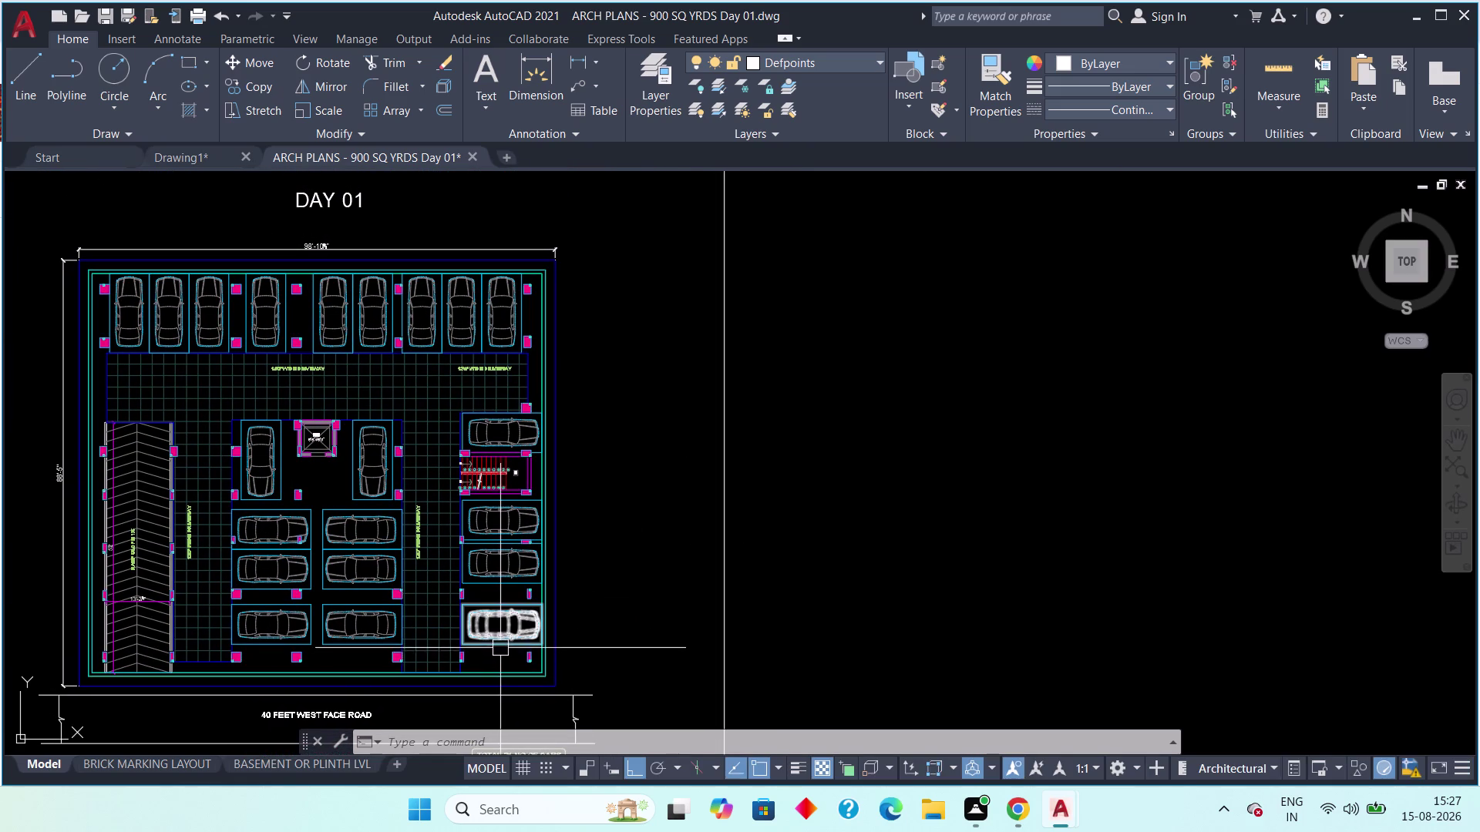
scroll(down, 3)
middle_drag(505, 575, 497, 481)
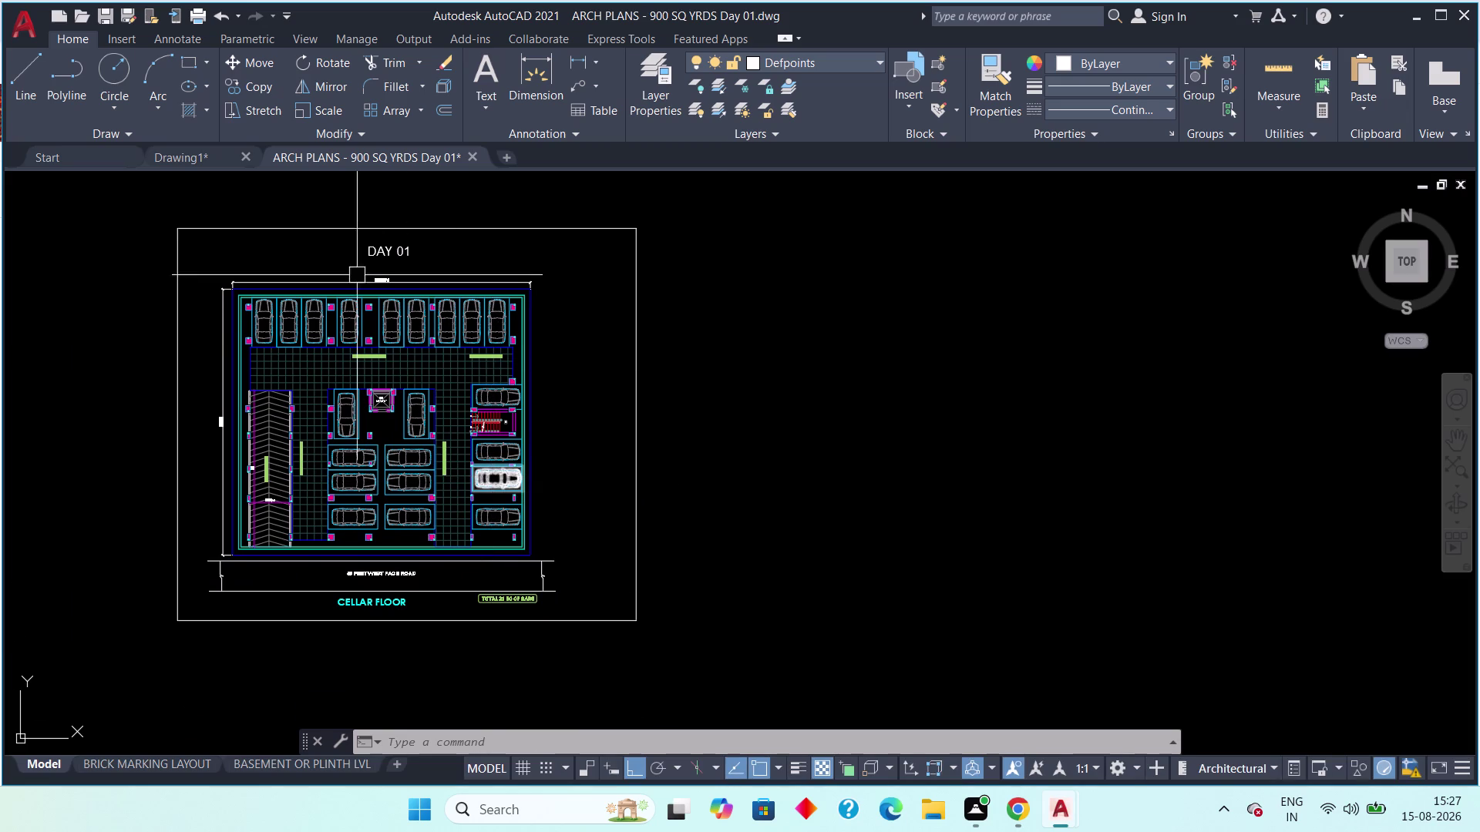
Return to Drawing1 and draw a selection window around the CELLAR PARKING title.
click(179, 158)
middle_drag(512, 466, 418, 475)
click(383, 241)
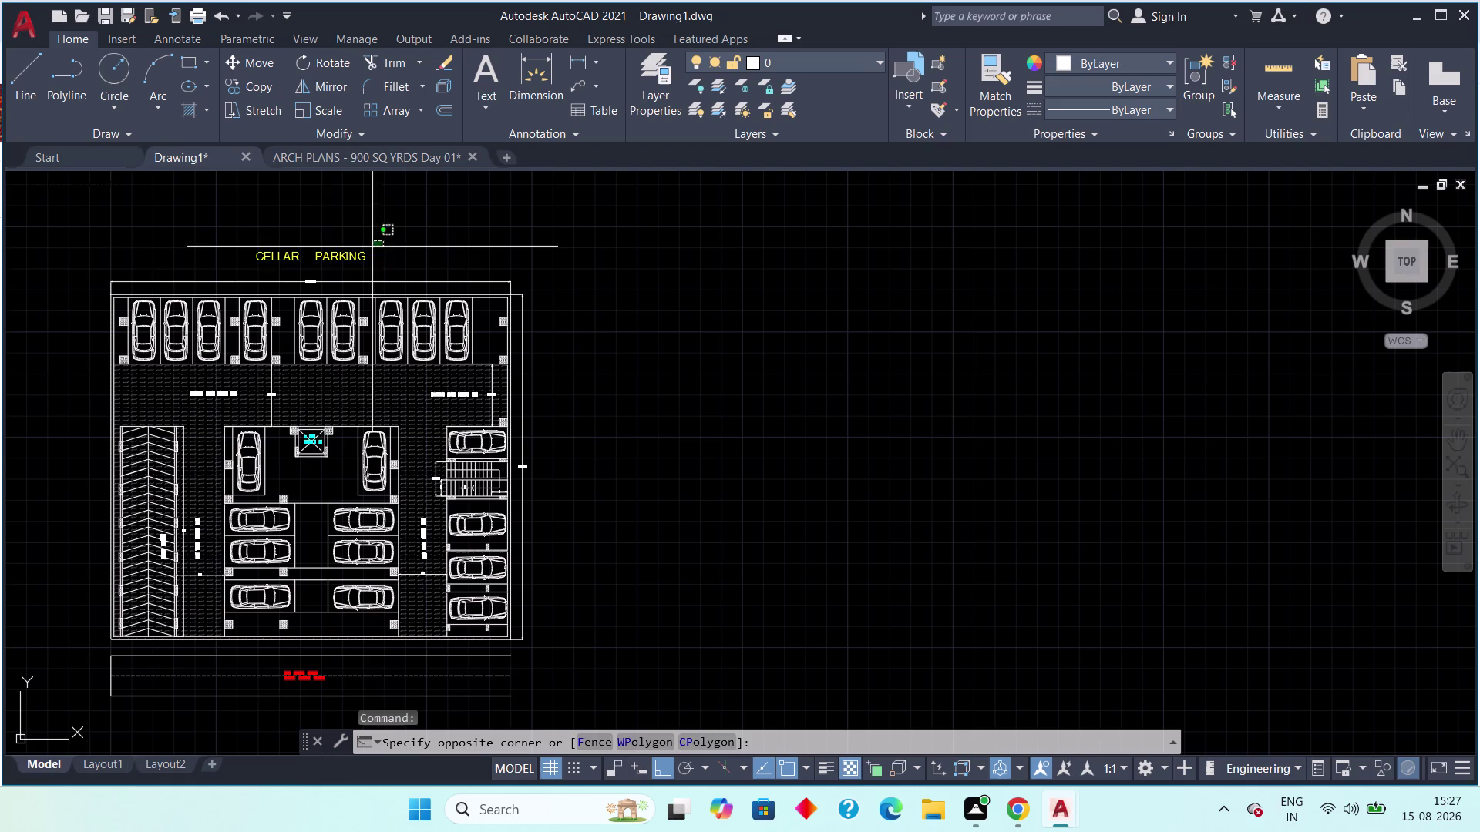
click(290, 275)
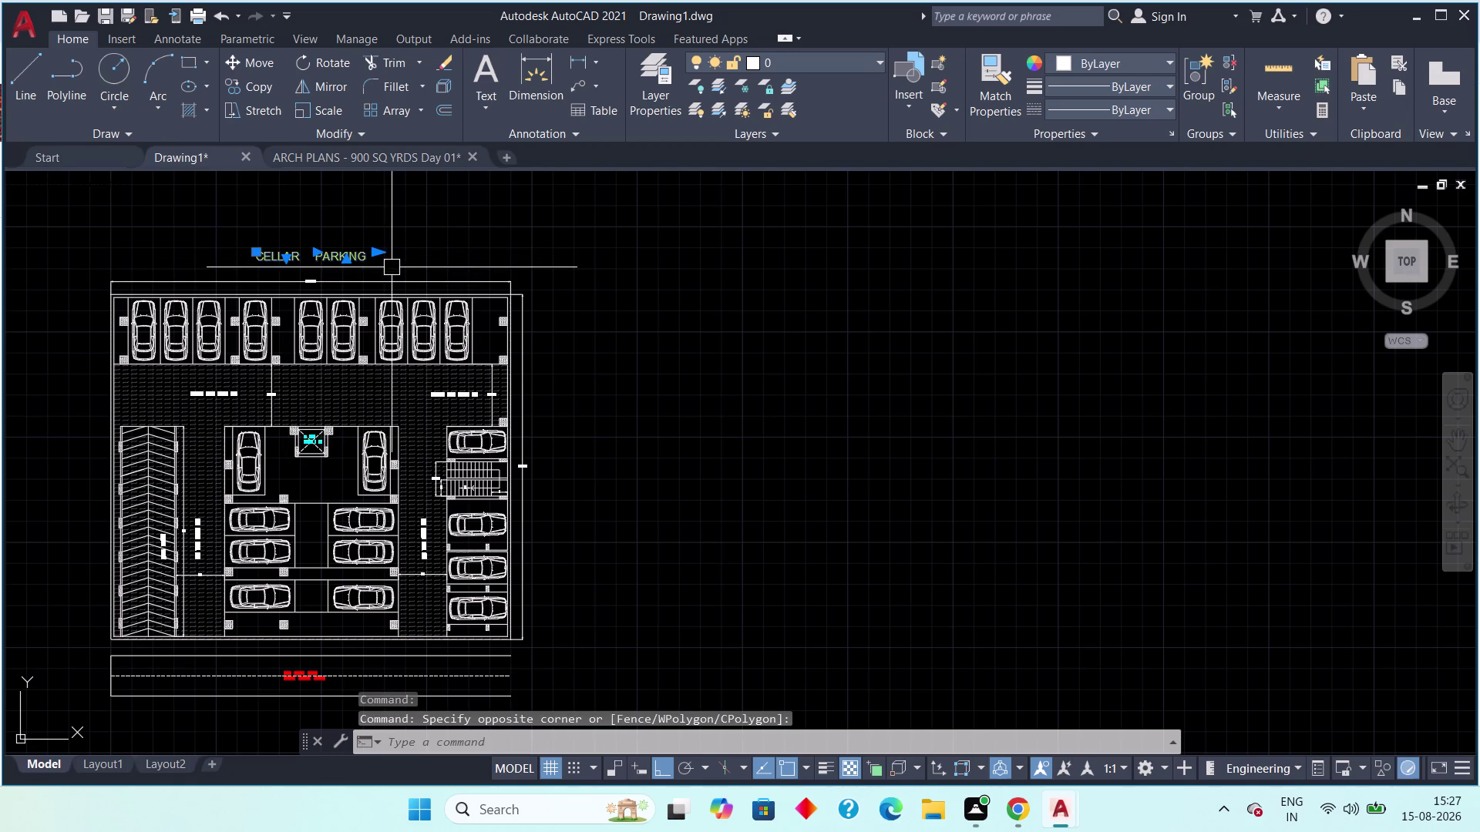
key(c)
key(o)
key(space)
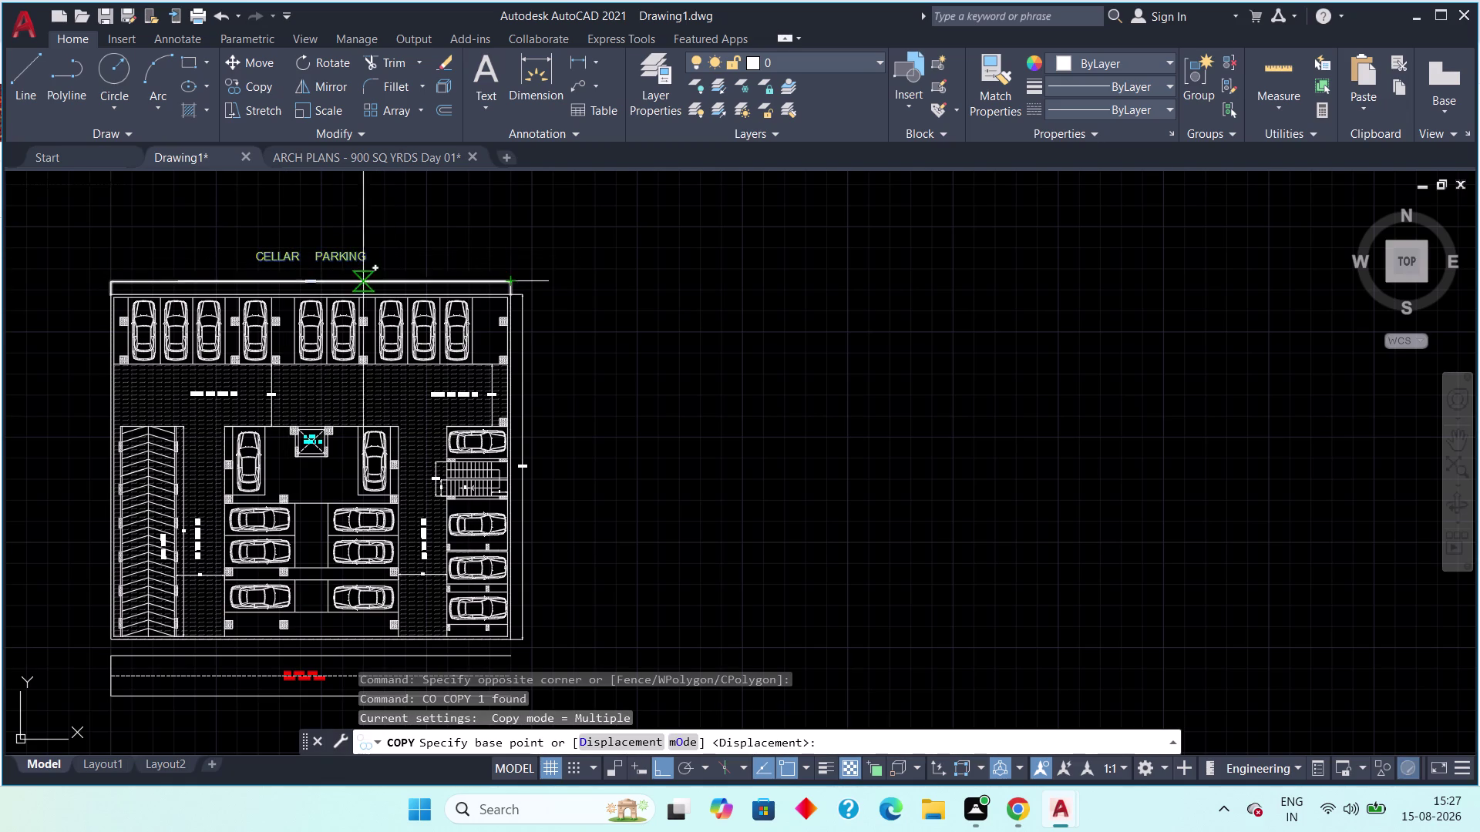
drag(298, 254, 306, 255)
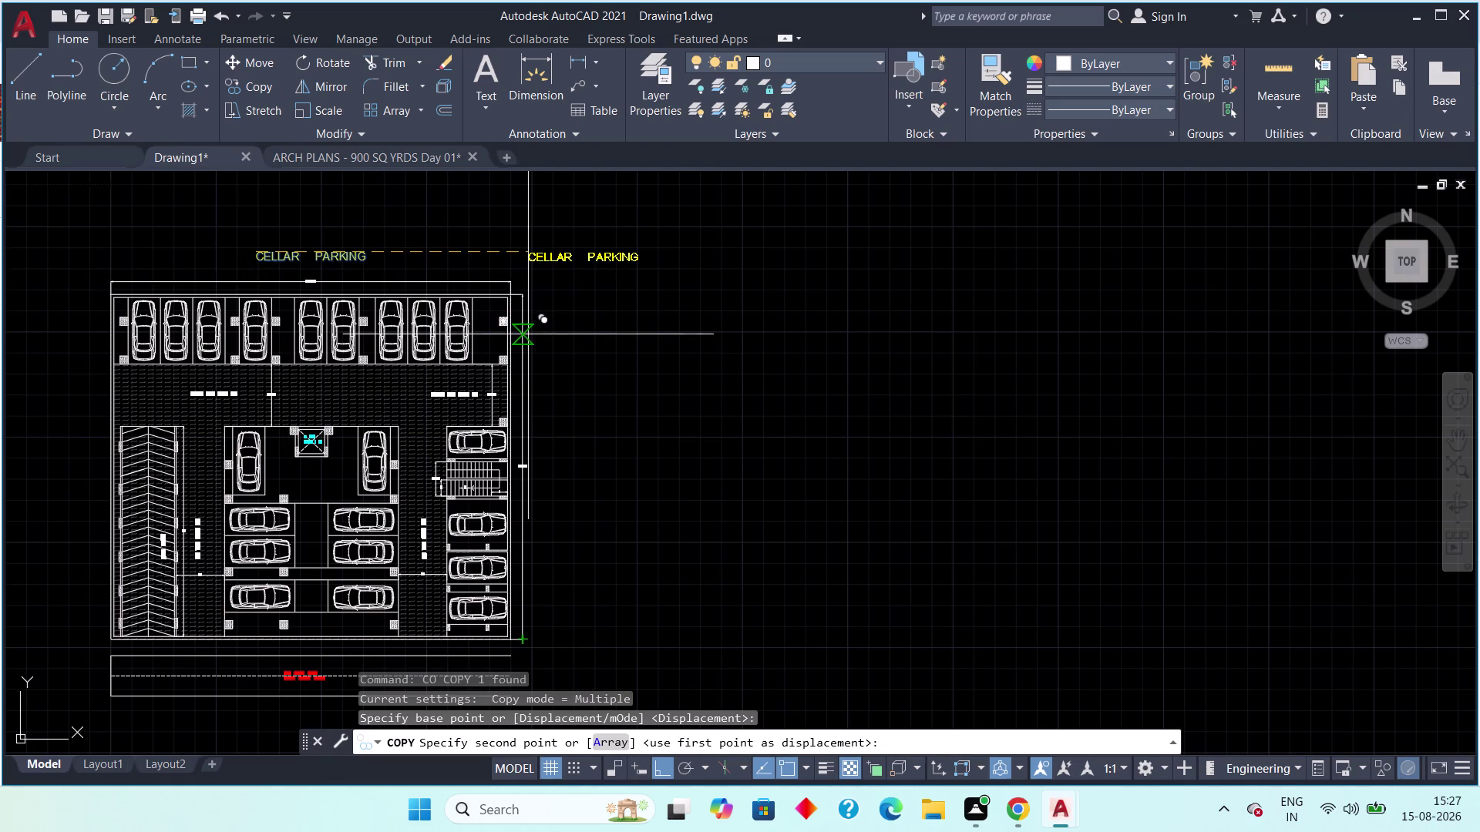
key(F8)
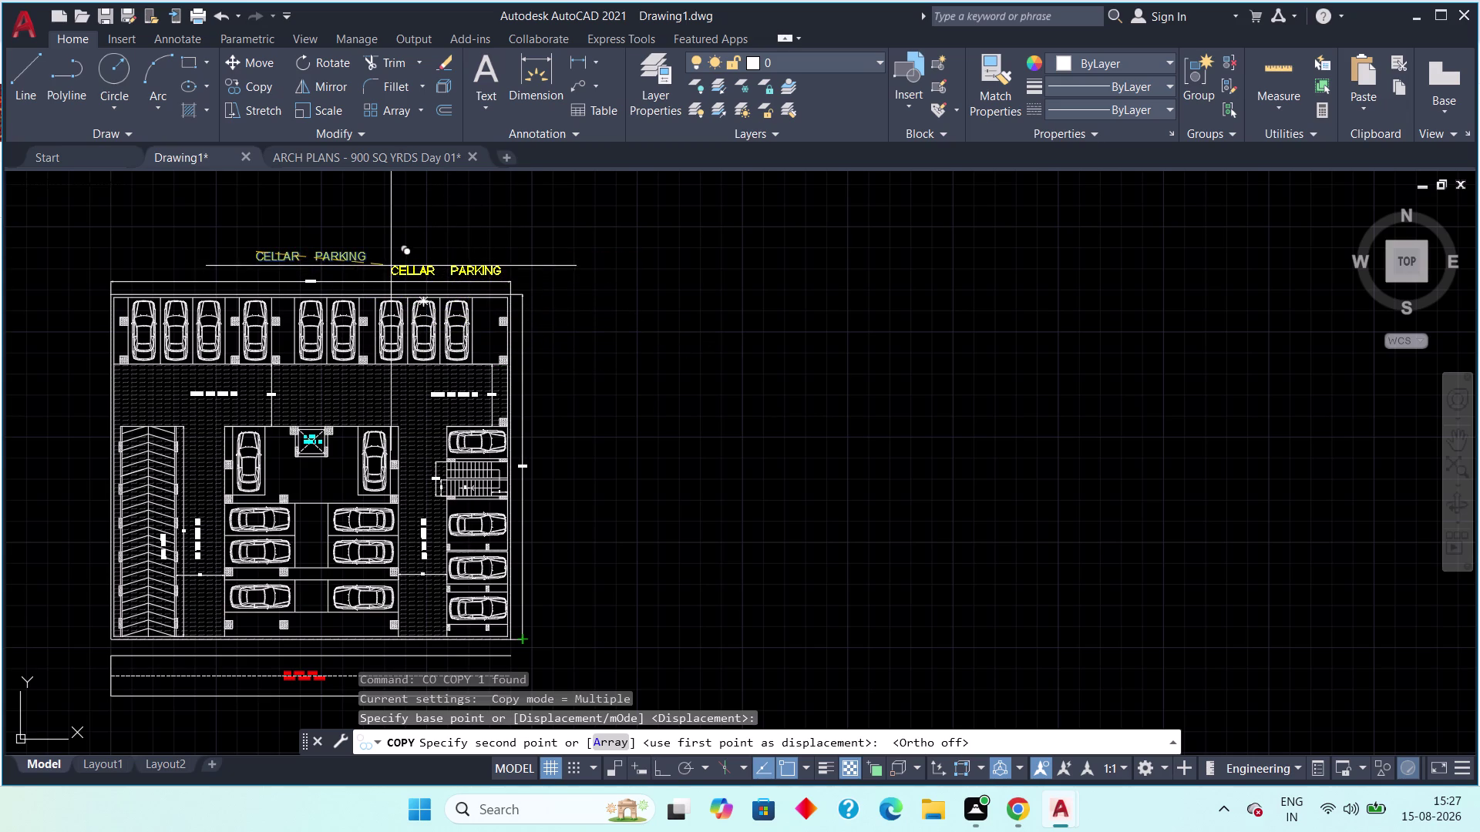
scroll(up, 3)
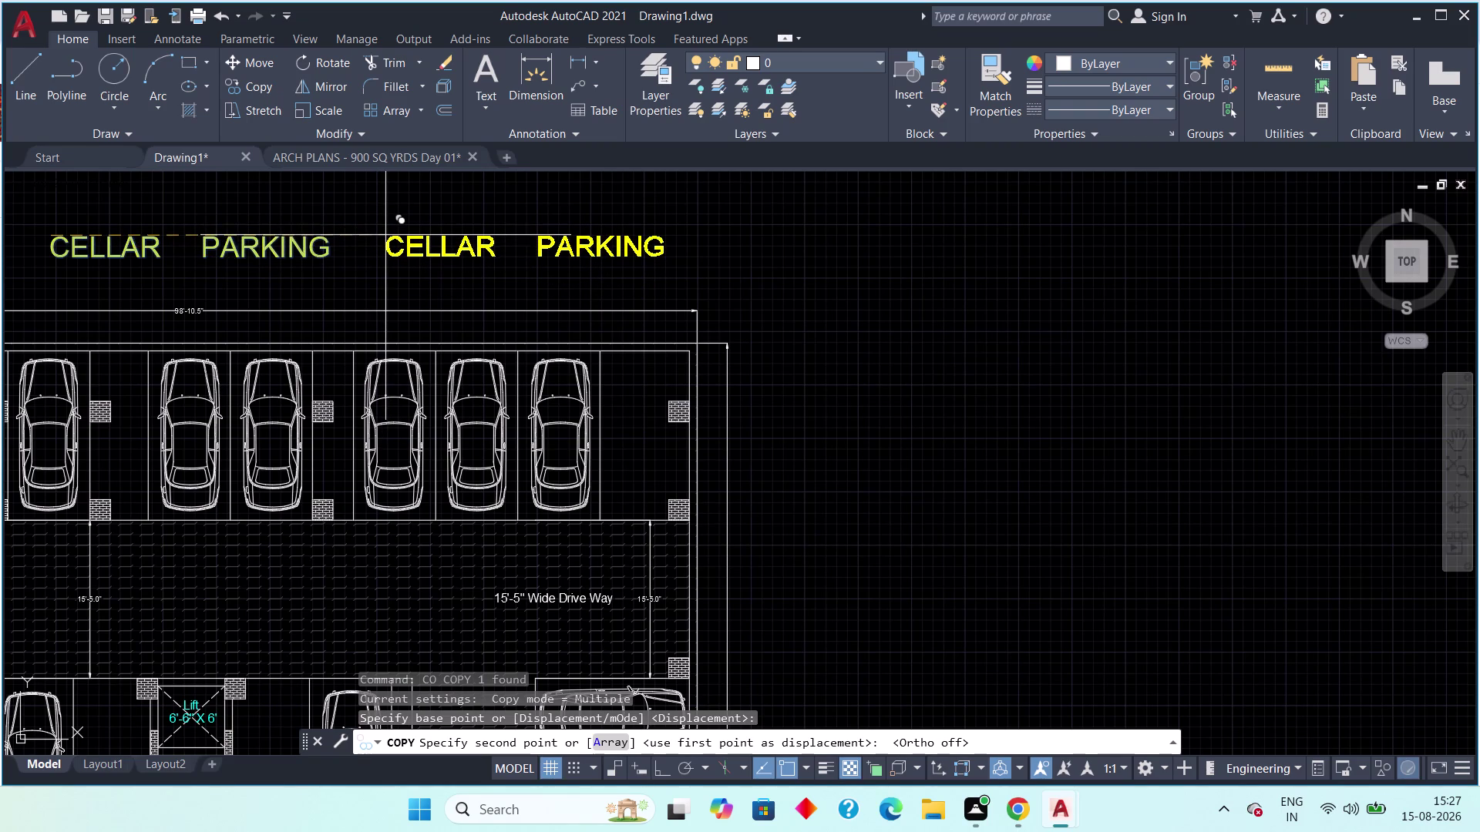
key(Escape)
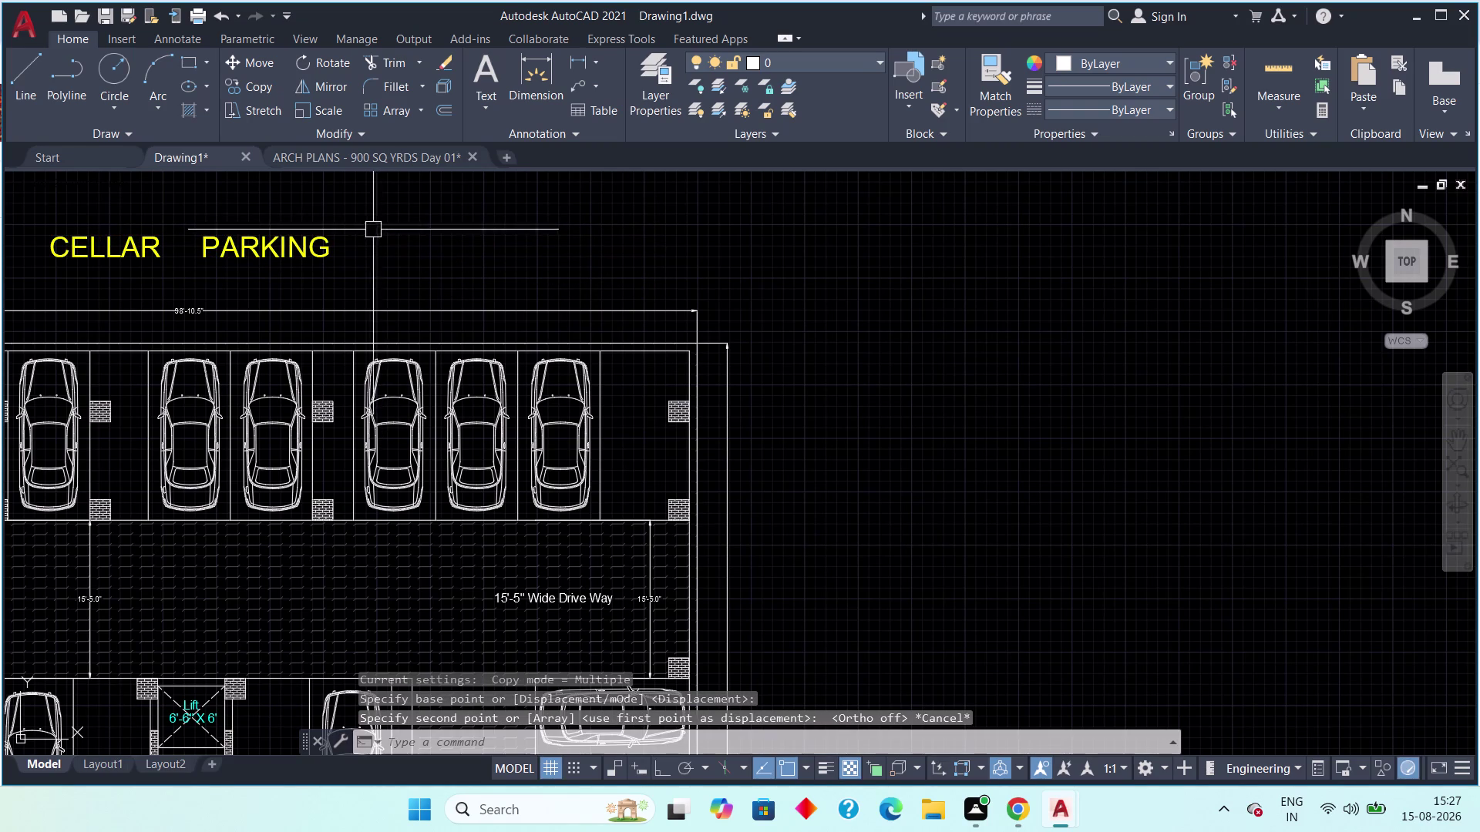
key(Escape)
scroll(down, 3)
middle_drag(399, 255, 451, 263)
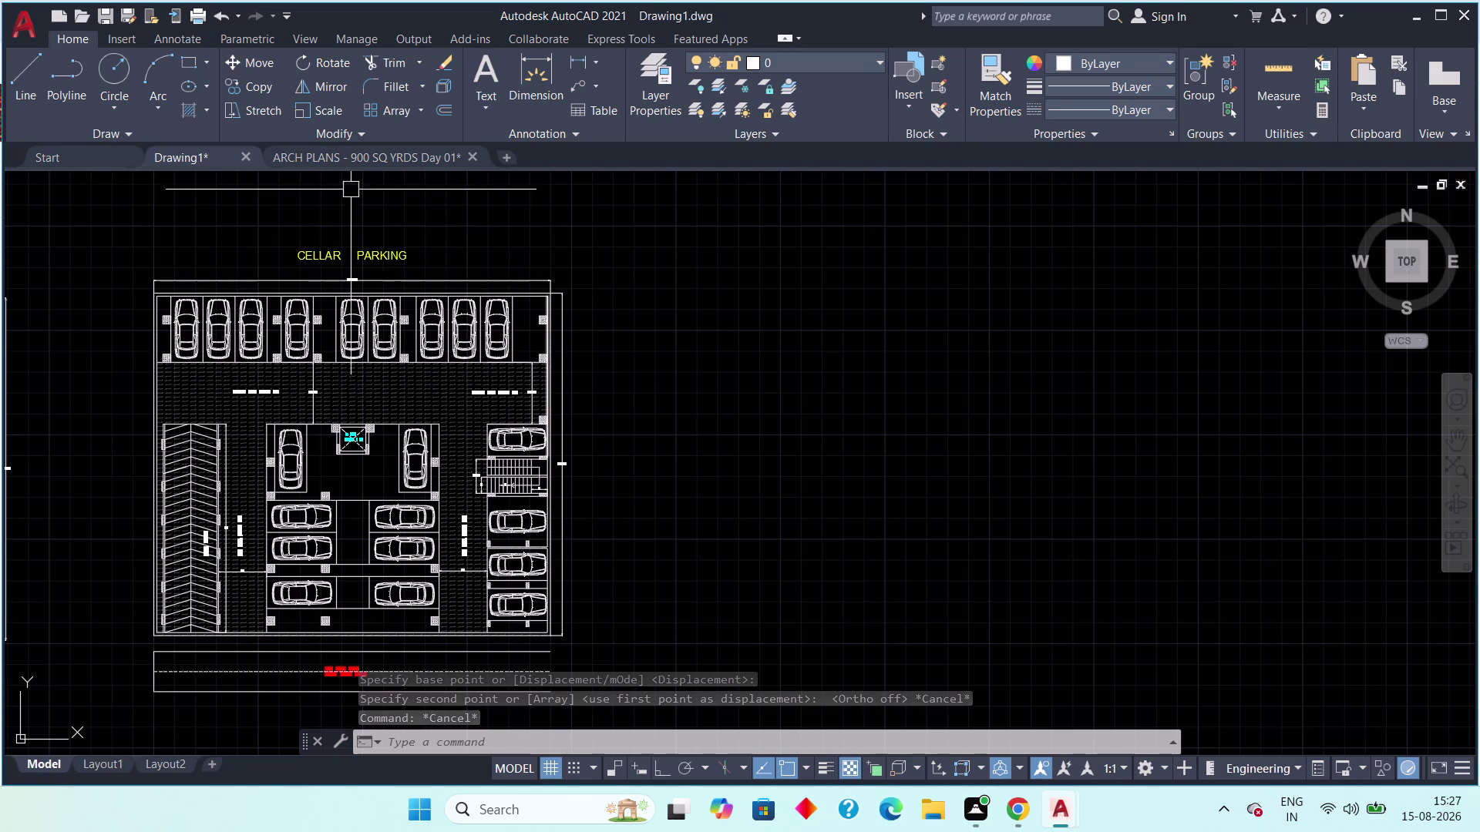
Glance at the ARCH PLANS reference drawing, then return to Drawing1.
click(350, 154)
scroll(up, 3)
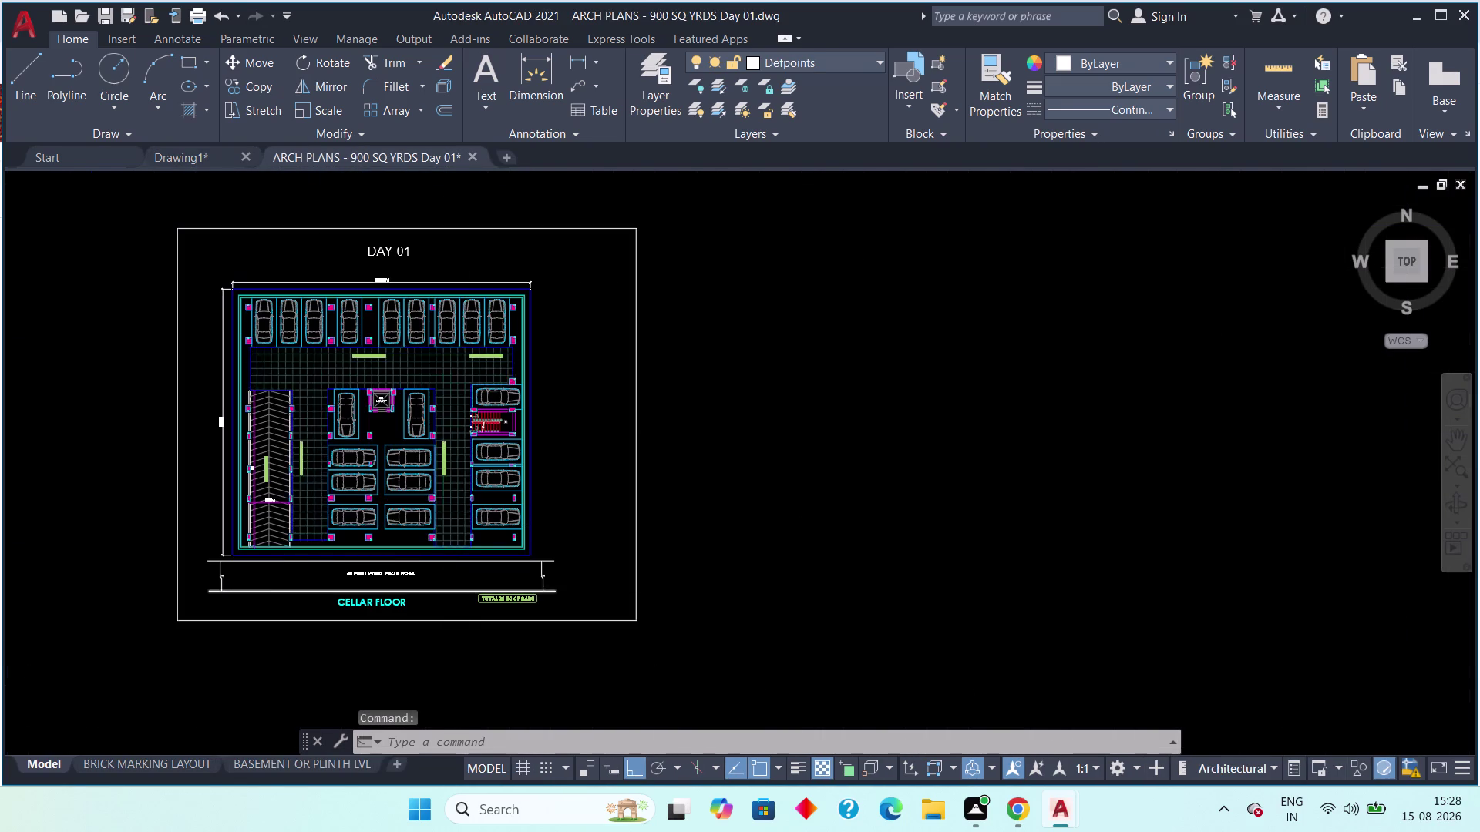
scroll(up, 3)
scroll(down, 3)
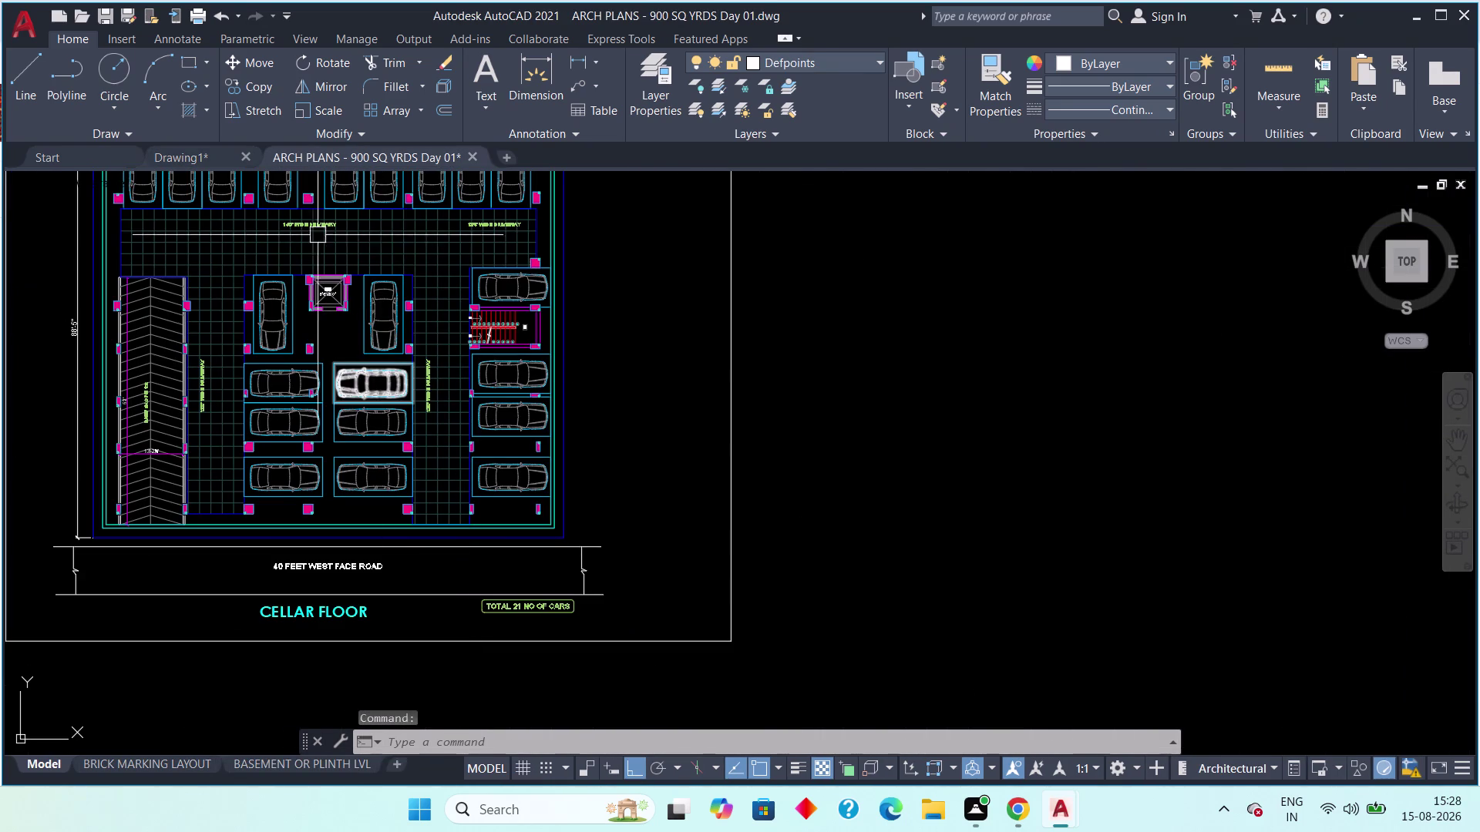
click(186, 159)
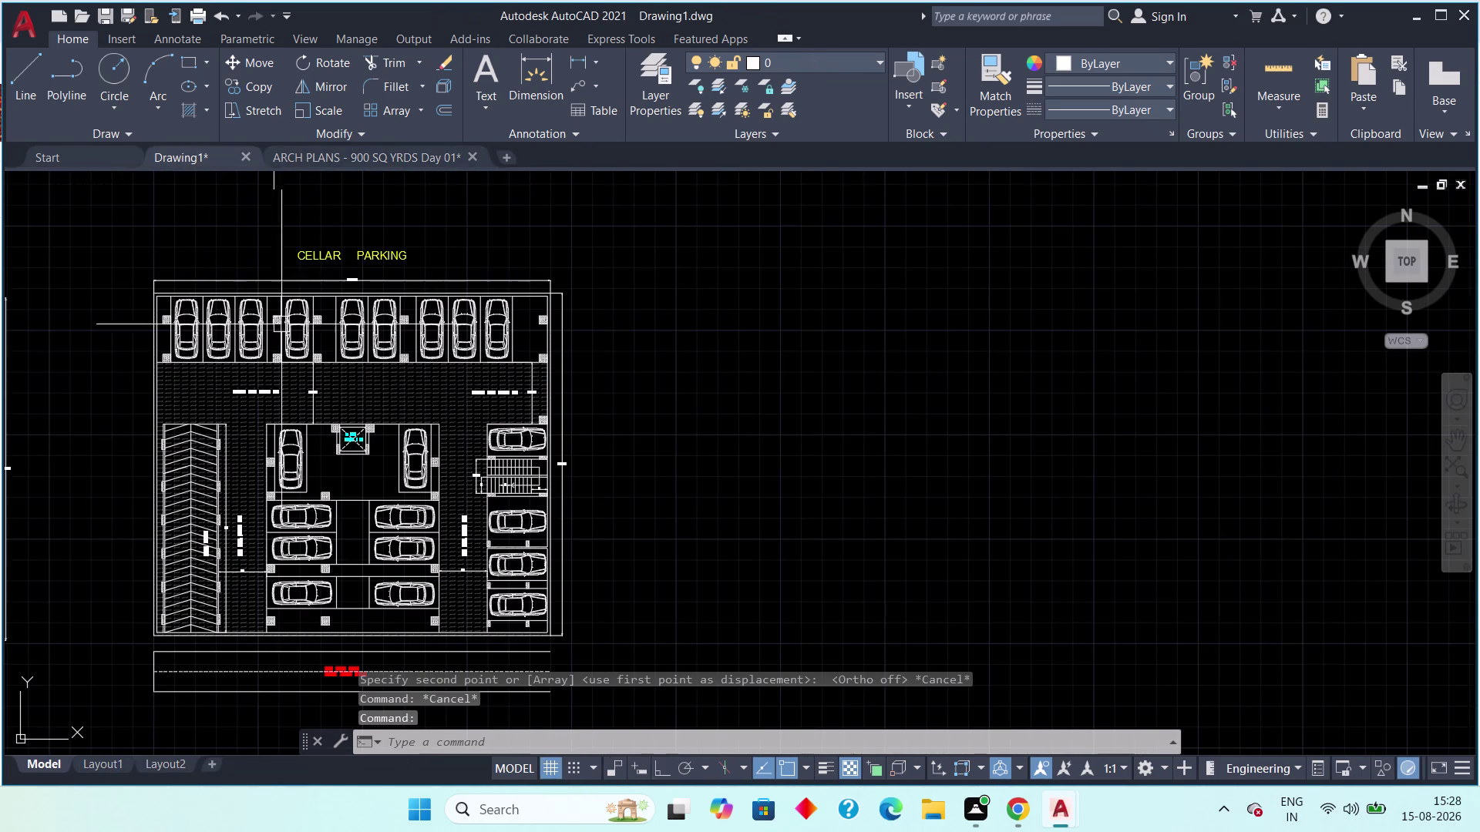
Open the CELLAR PARKING title for text editing, then exit the editor.
double_click(359, 256)
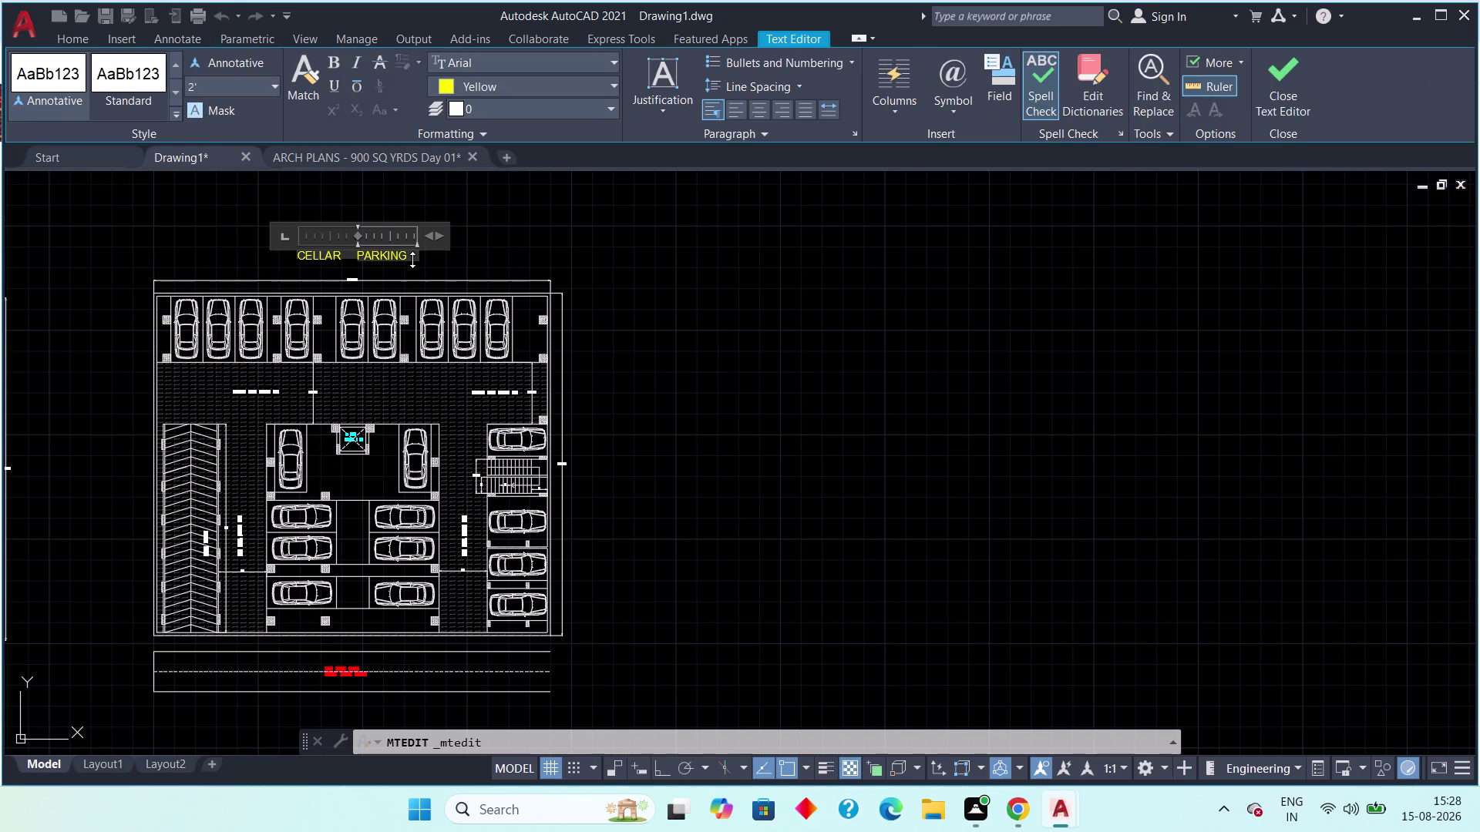
click(409, 254)
key(Return)
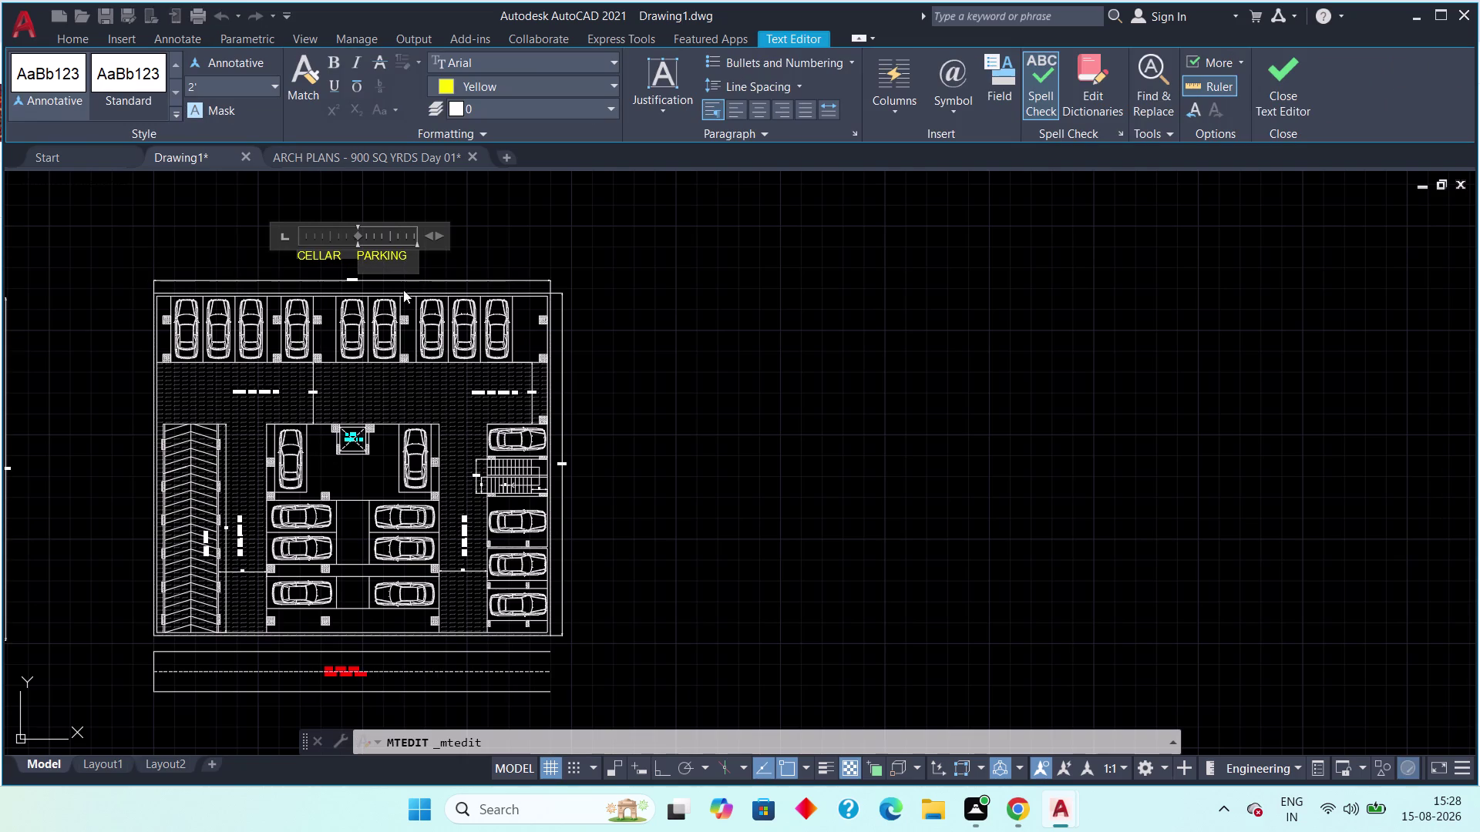
scroll(up, 3)
middle_drag(375, 279, 435, 342)
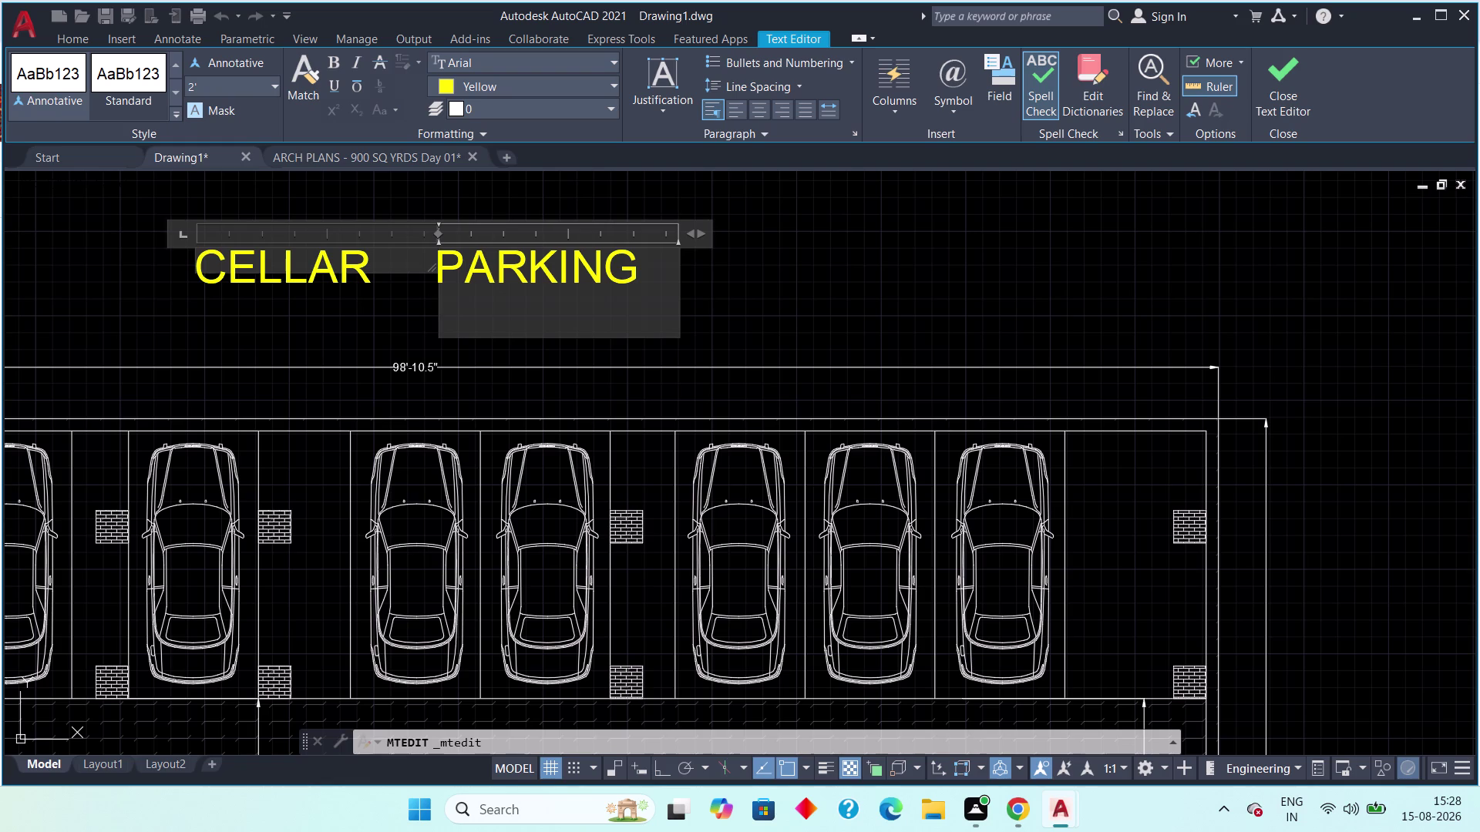
drag(436, 308, 412, 311)
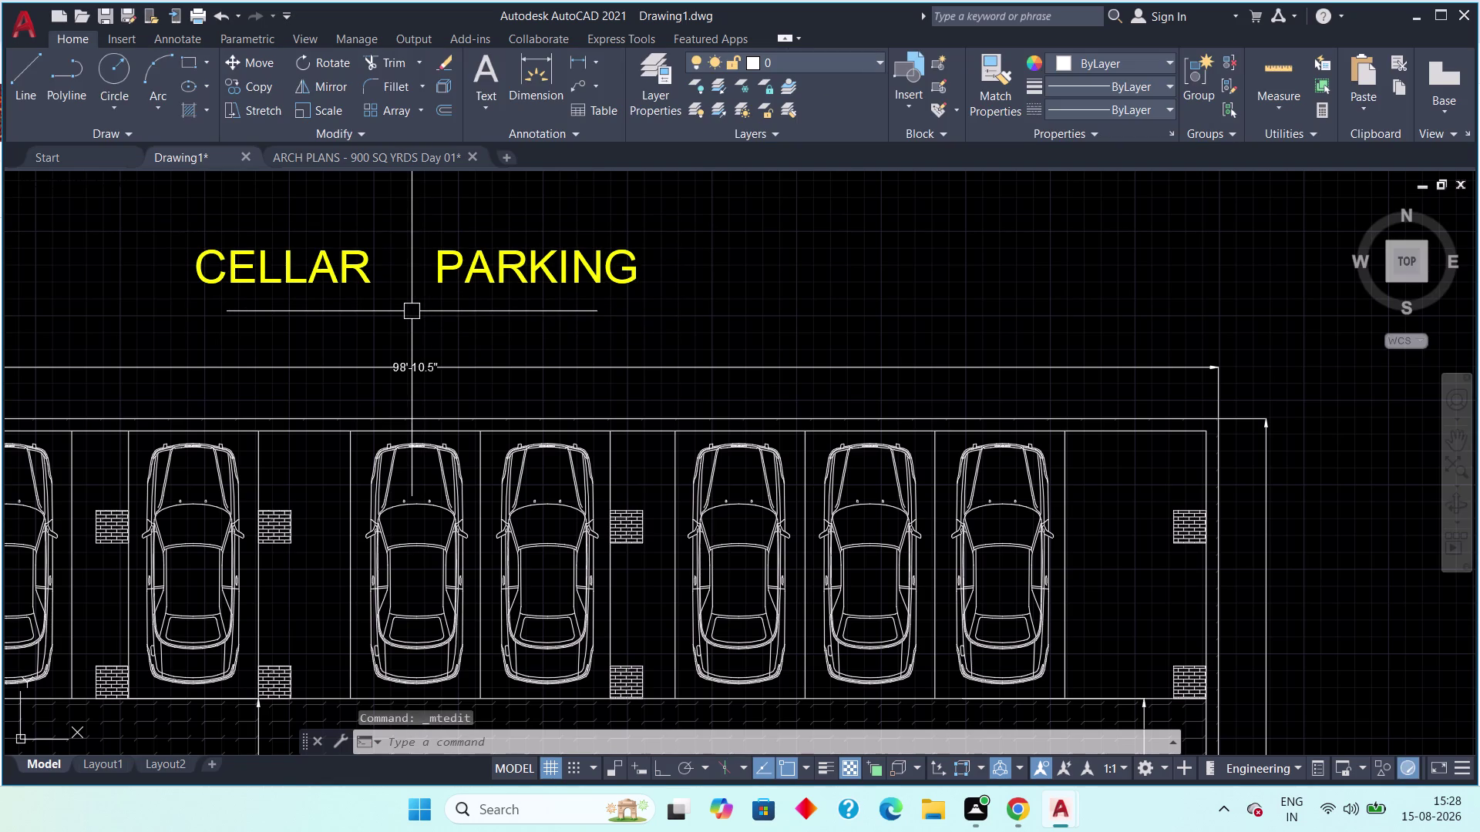
key(Escape)
Reopen the CELLAR PARKING title and drag its text frame much deeper.
click(296, 253)
double_click(340, 262)
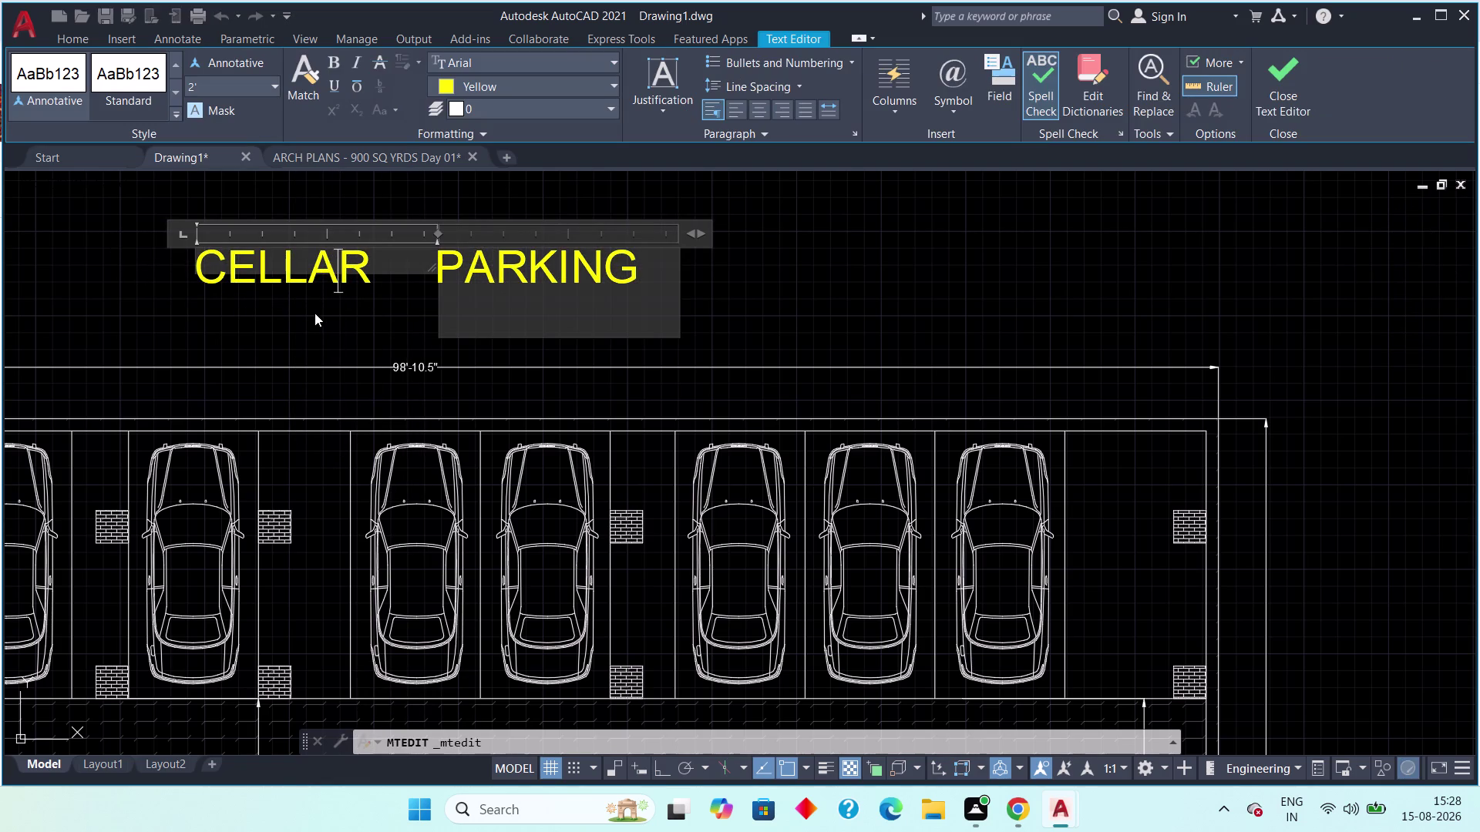
click(237, 309)
double_click(269, 270)
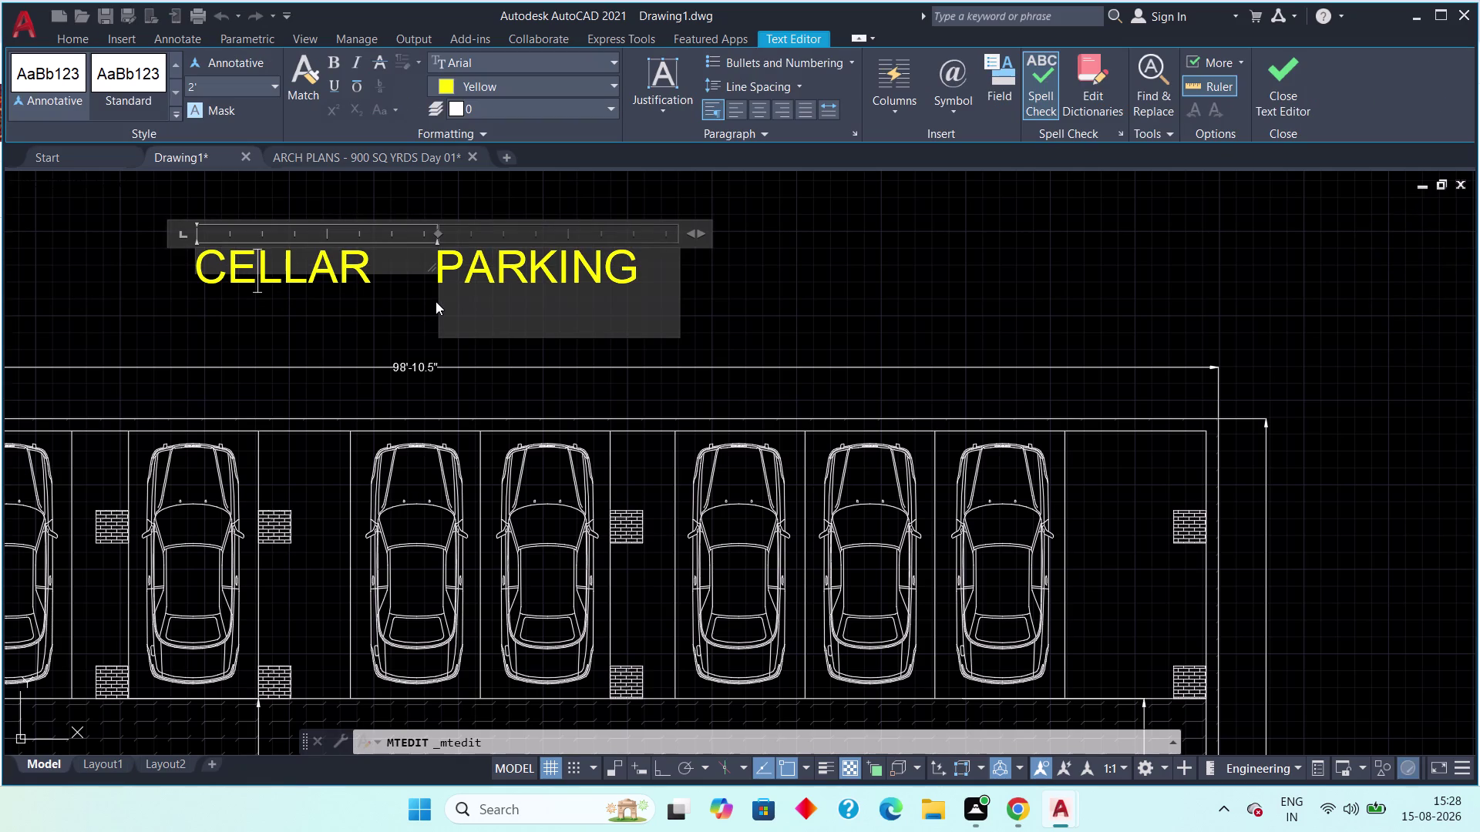
drag(391, 273, 385, 286)
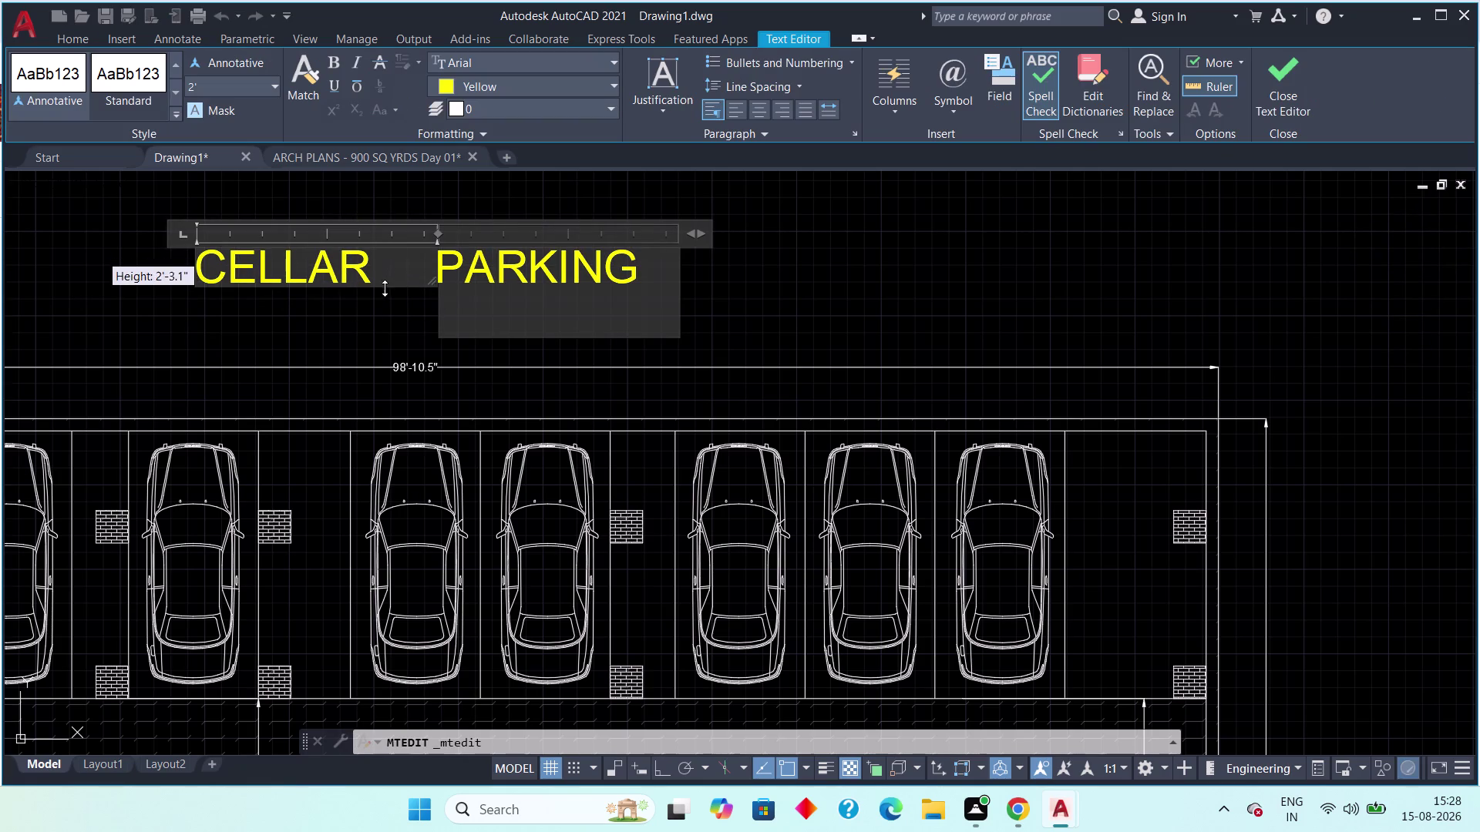
drag(385, 286, 390, 334)
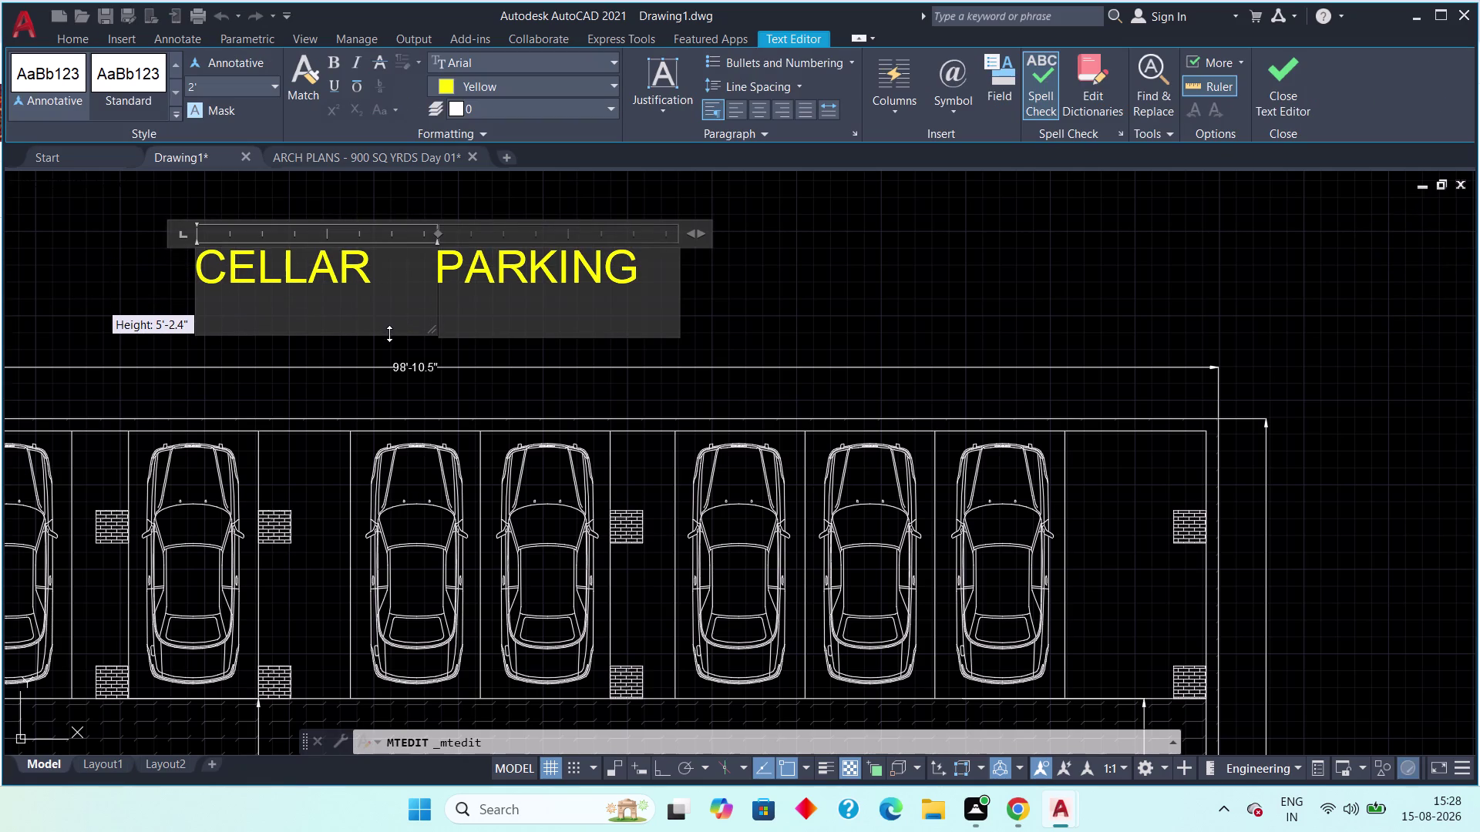
drag(389, 334, 390, 336)
Try breaking PARKING onto its own line, then undo the breaks with backspaces.
click(239, 316)
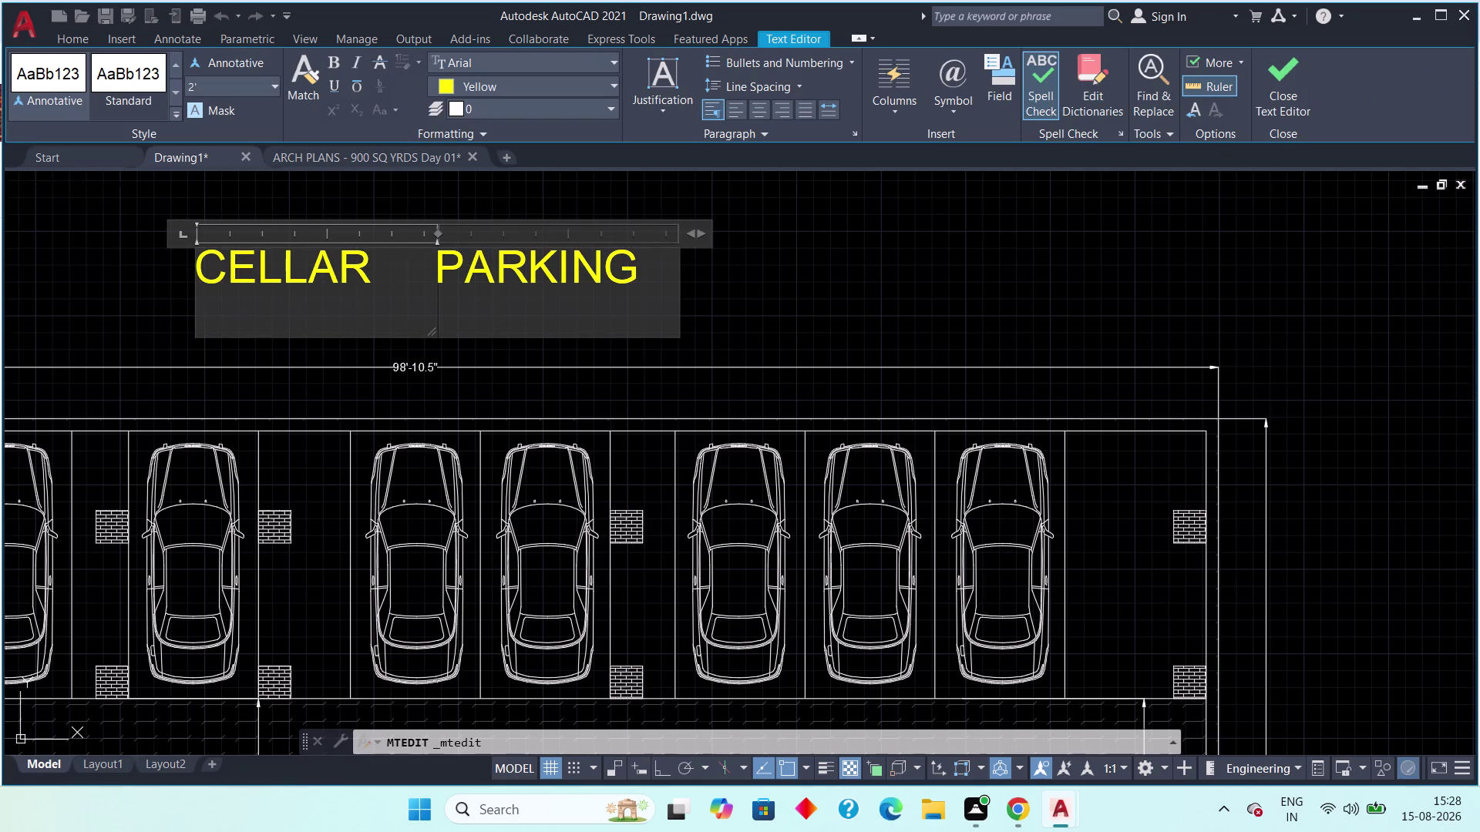
click(222, 310)
click(377, 276)
key(Return)
key(Return)
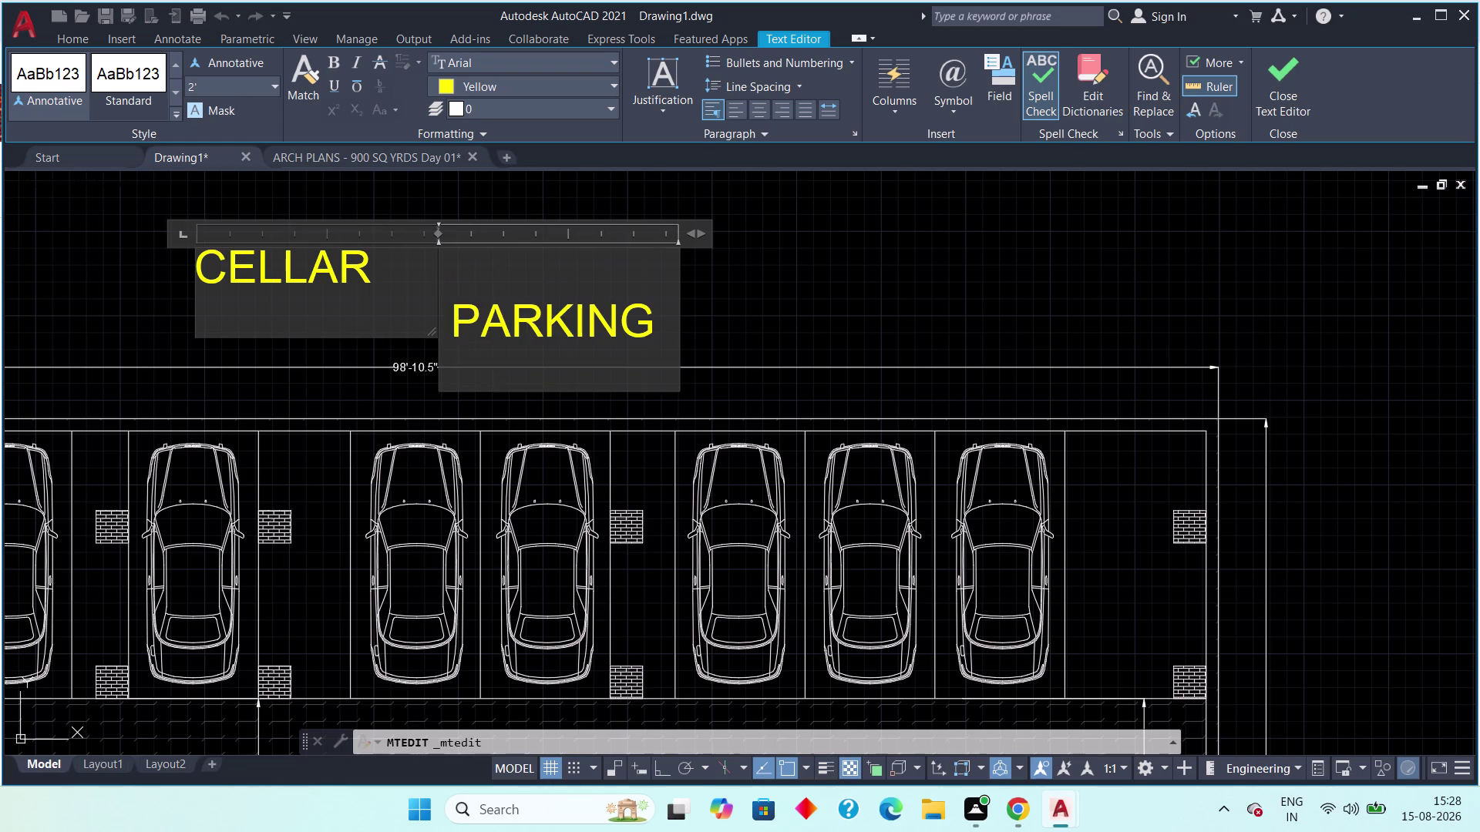
key(BackSpace)
key(BackSpace)
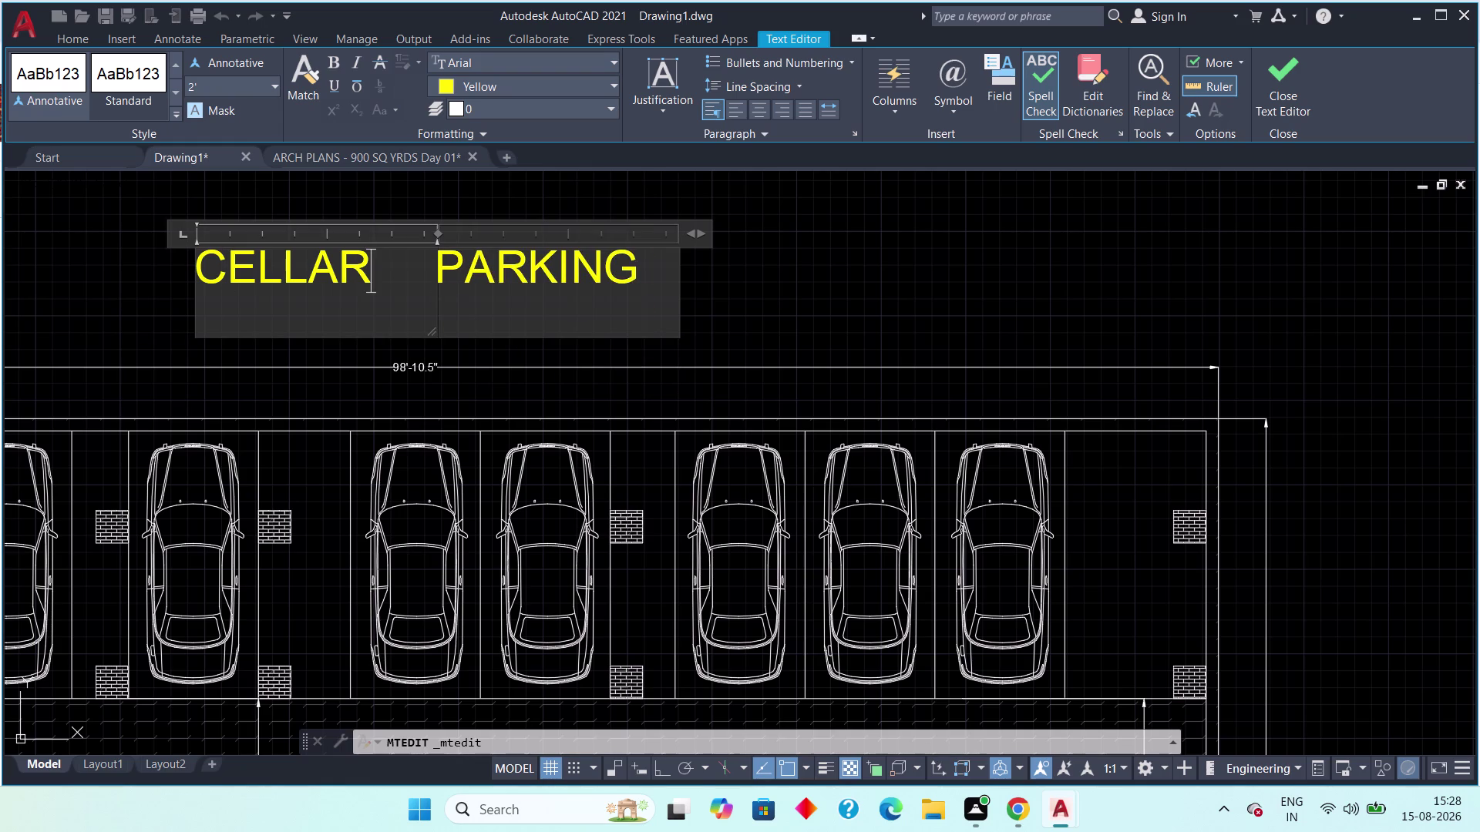
key(BackSpace)
key(r)
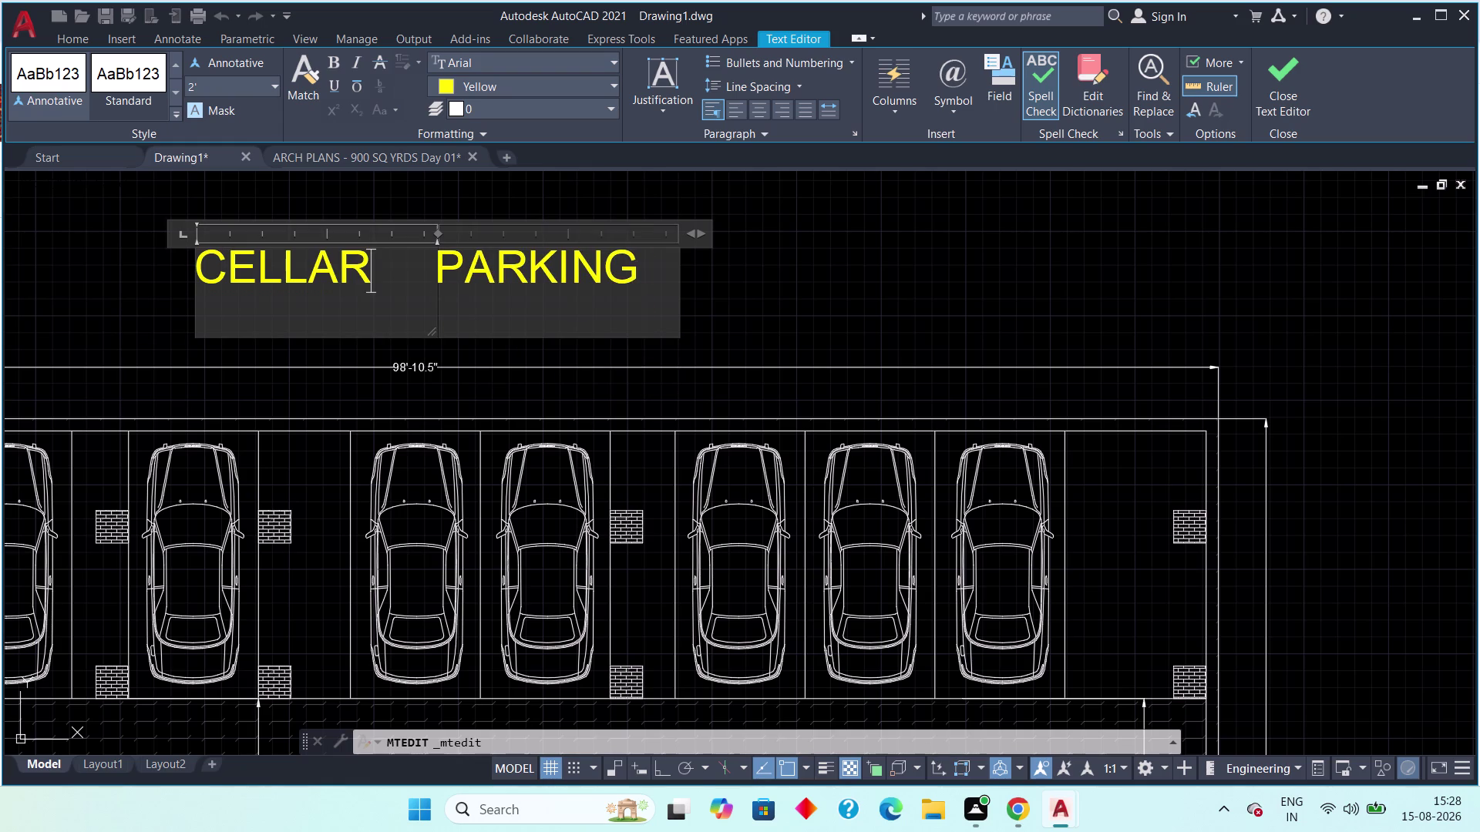